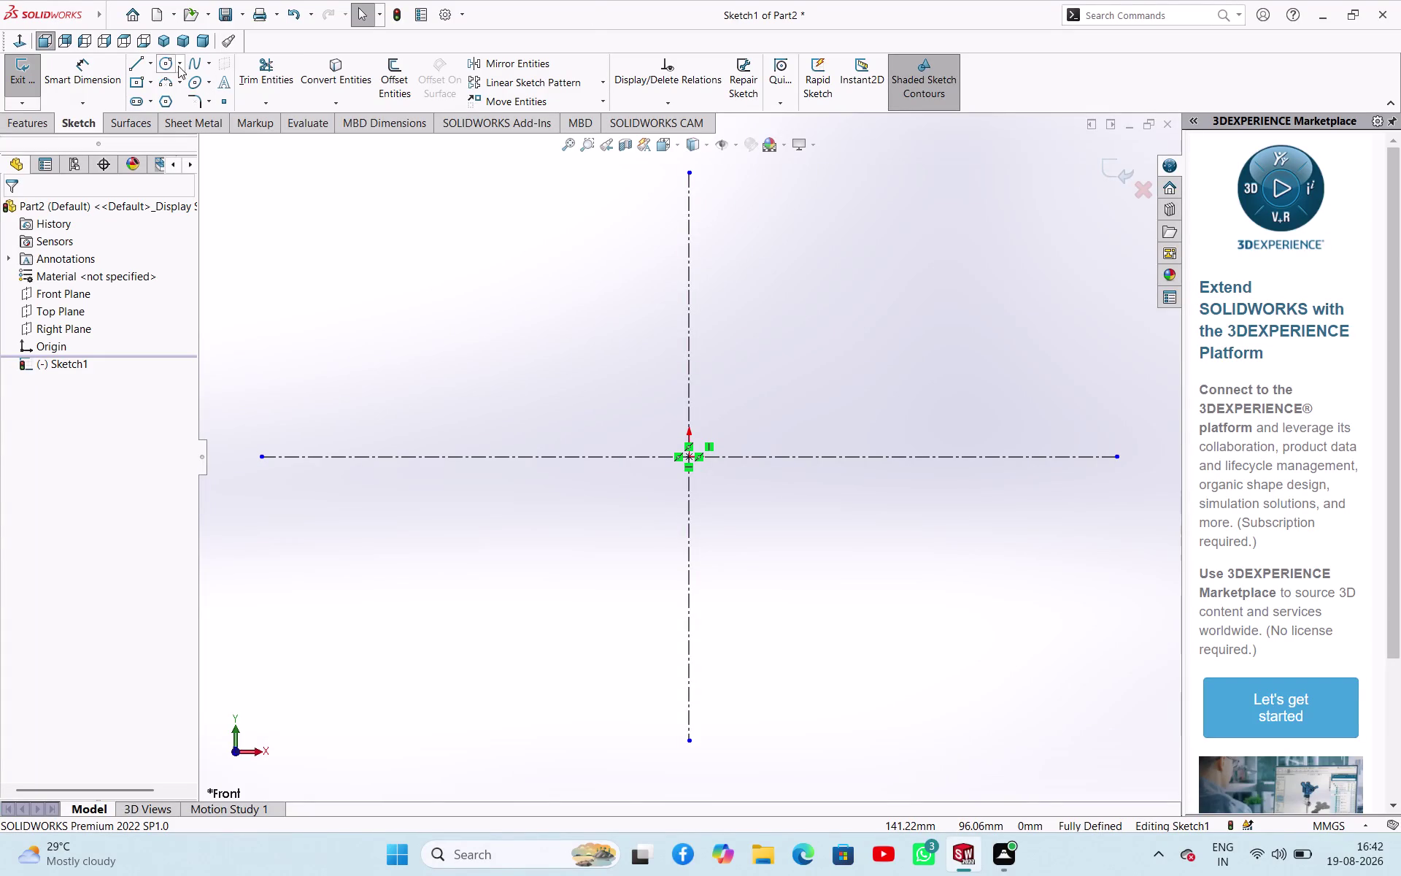
Draw two concentric circles centred on the origin of the Front Plane.
click(157, 65)
click(686, 459)
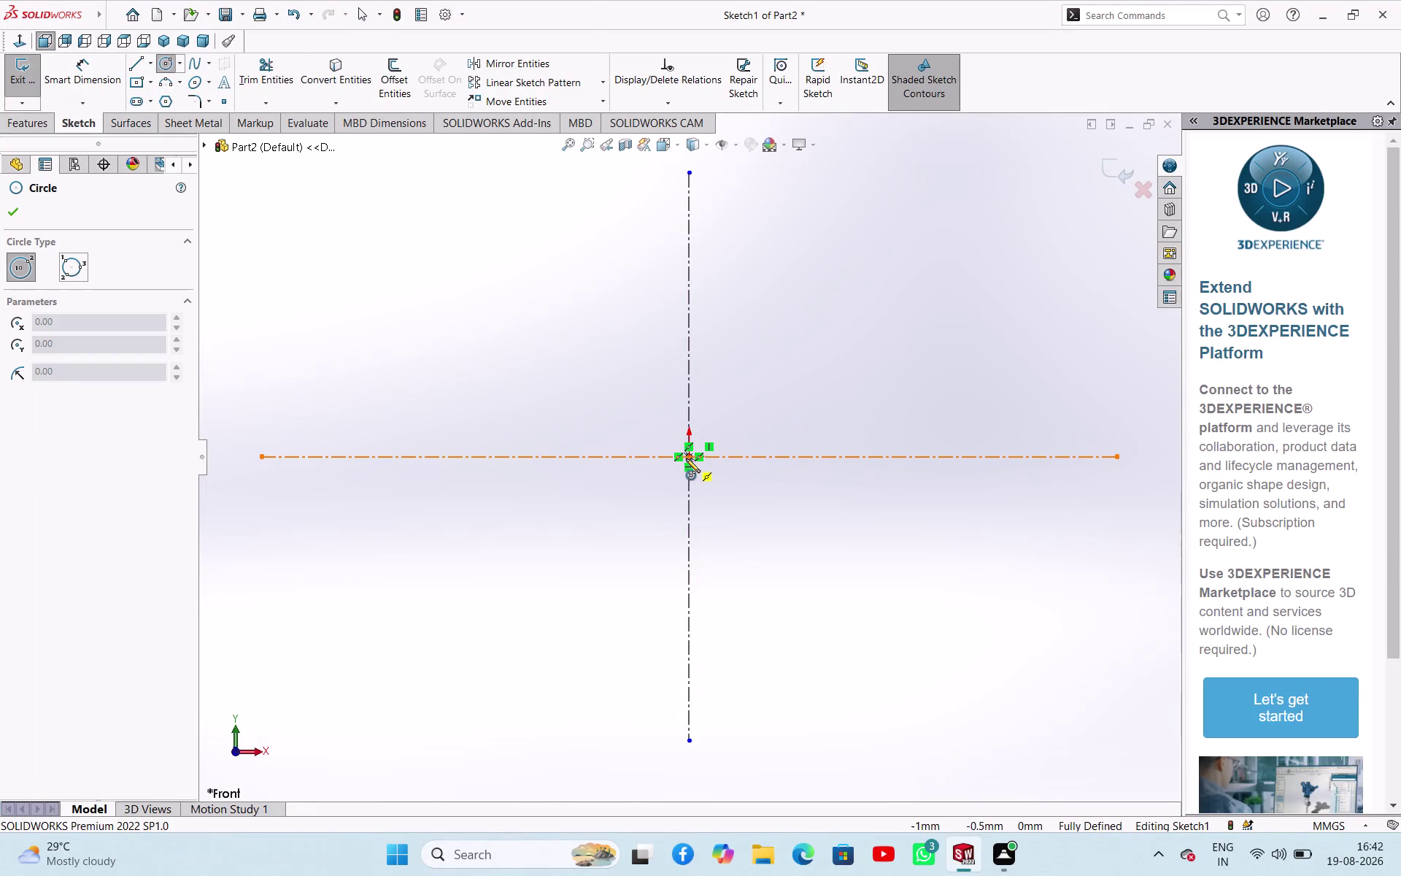
click(722, 534)
drag(690, 456, 697, 465)
click(777, 530)
right_click(946, 287)
click(964, 307)
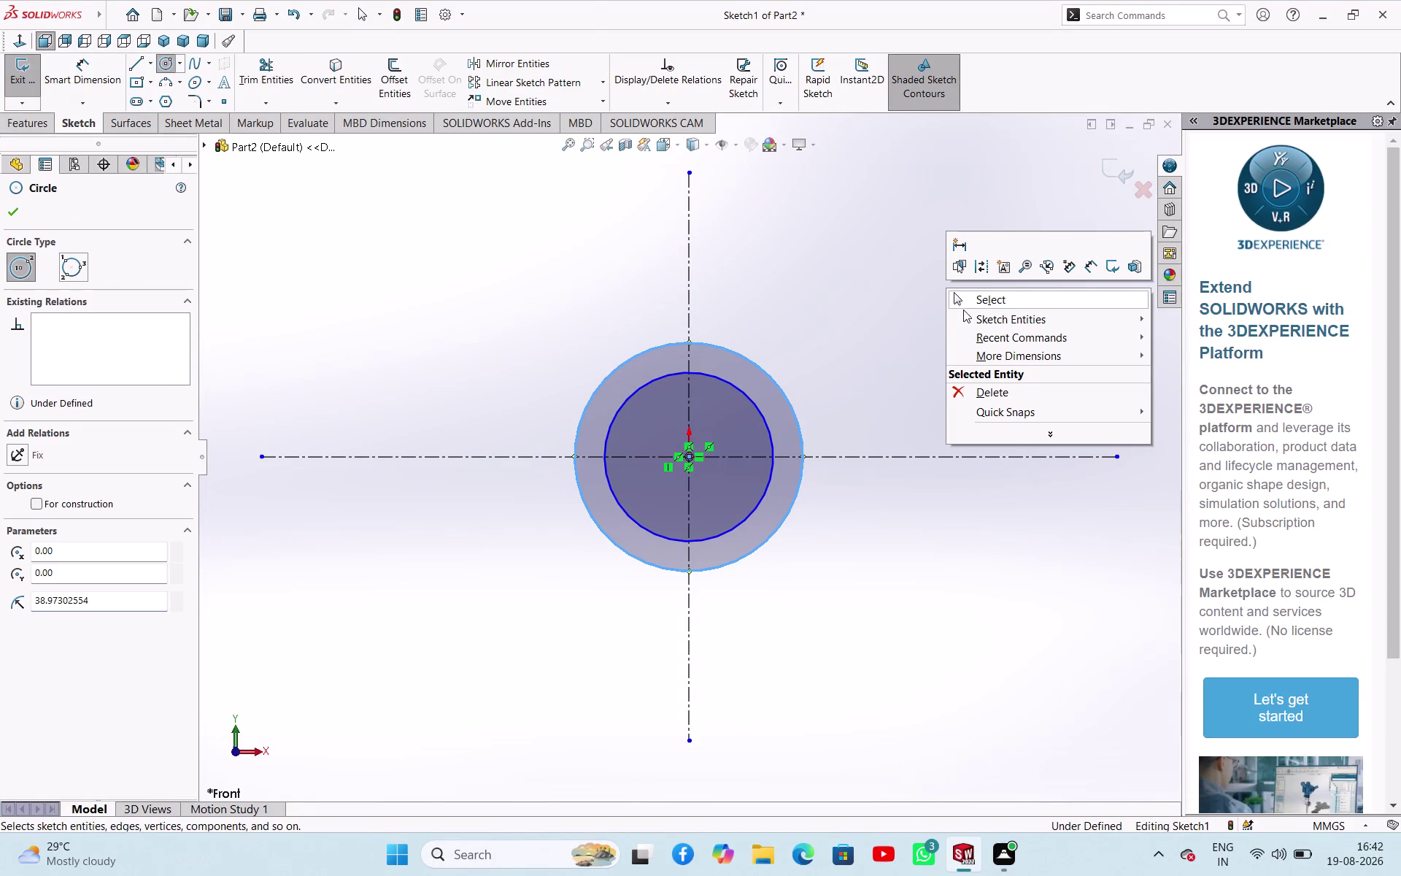
click(963, 299)
right_drag(557, 262, 563, 199)
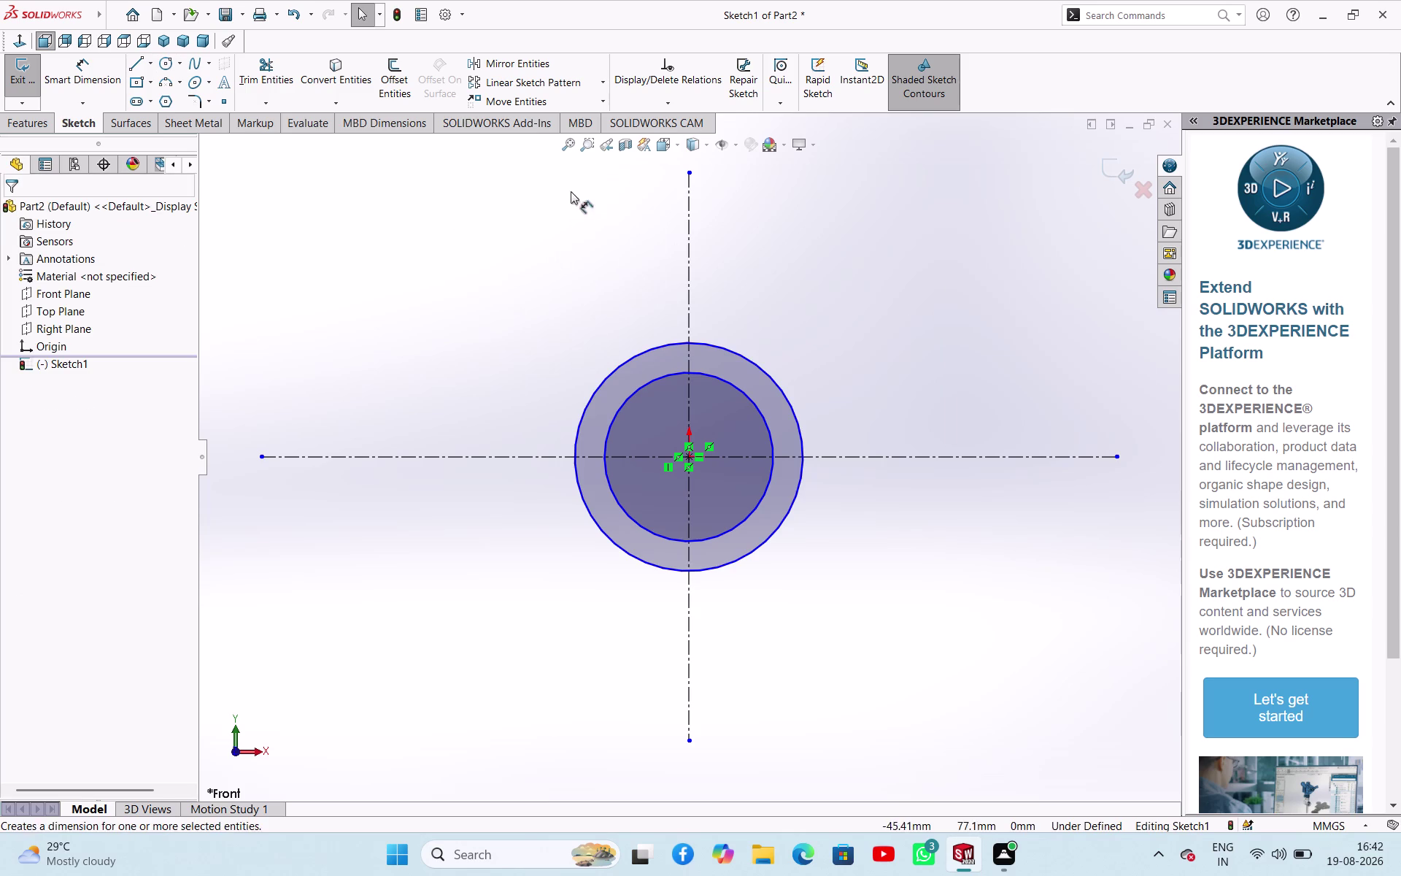
right_drag(563, 199, 581, 176)
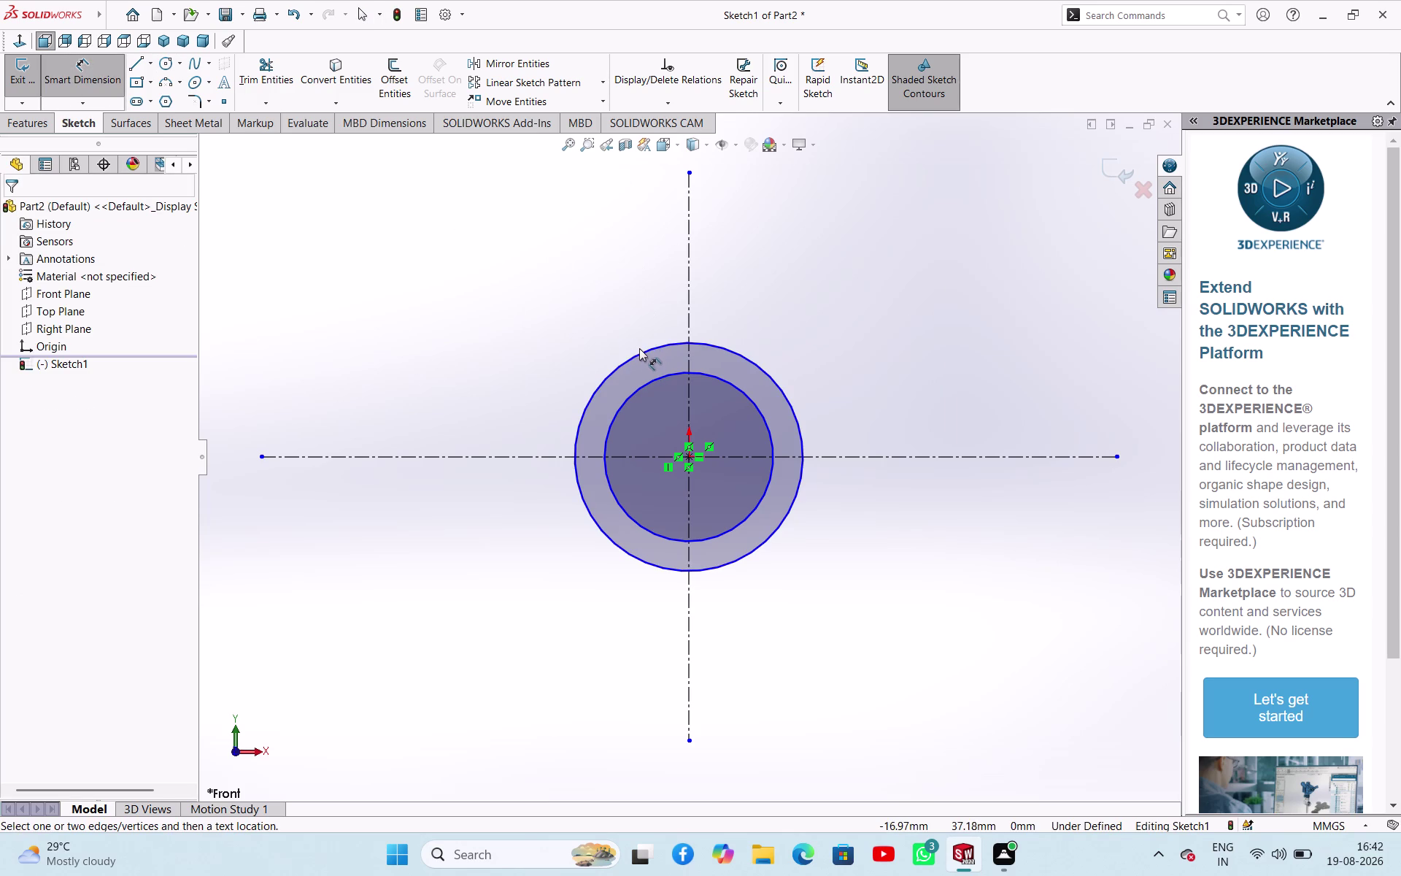
Dimension the circles to 120 mm and 100 mm diameters and close Sketch1.
click(641, 353)
click(564, 297)
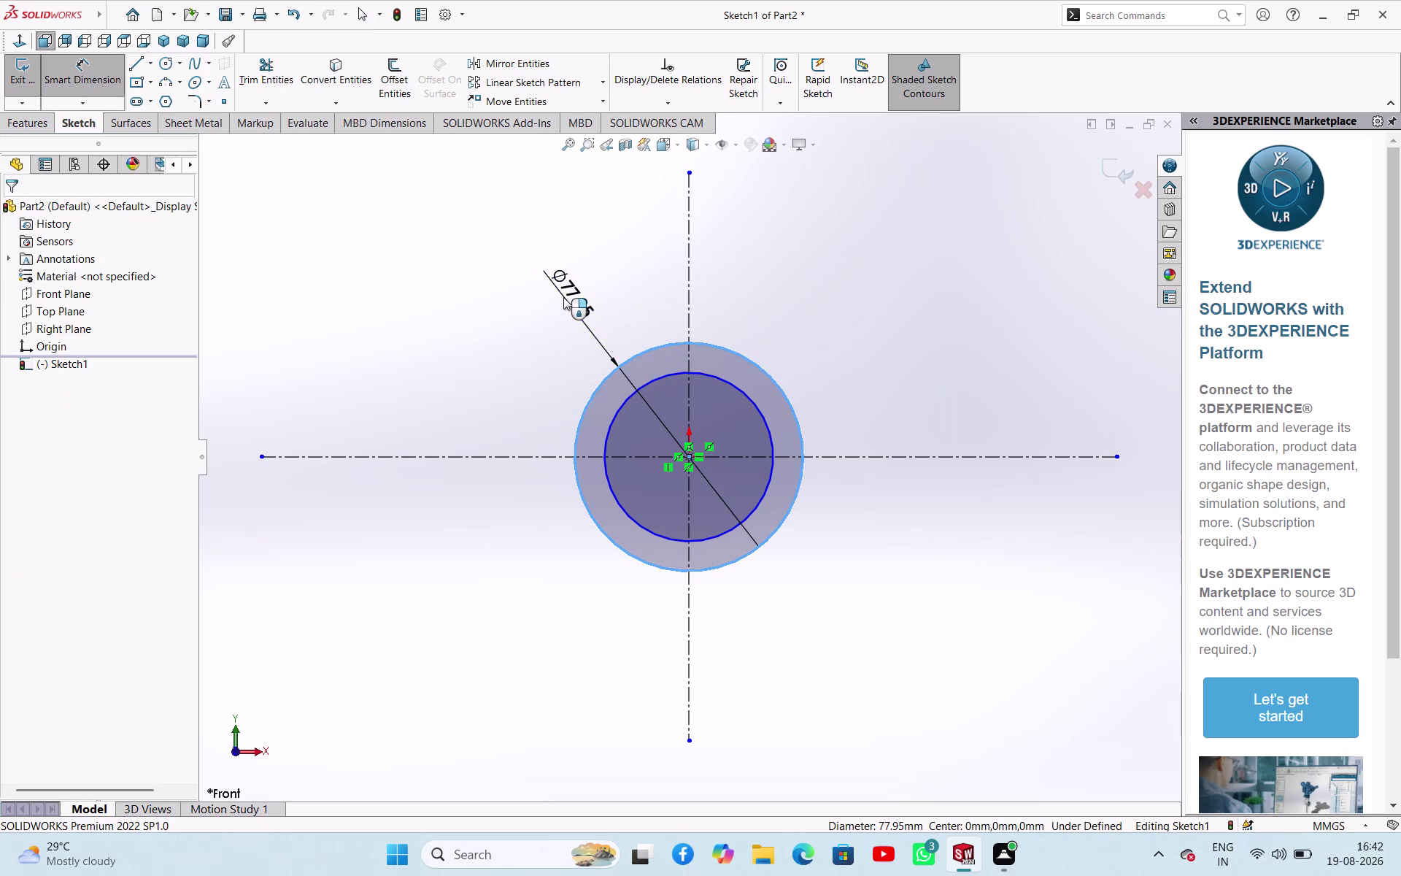
text(12)
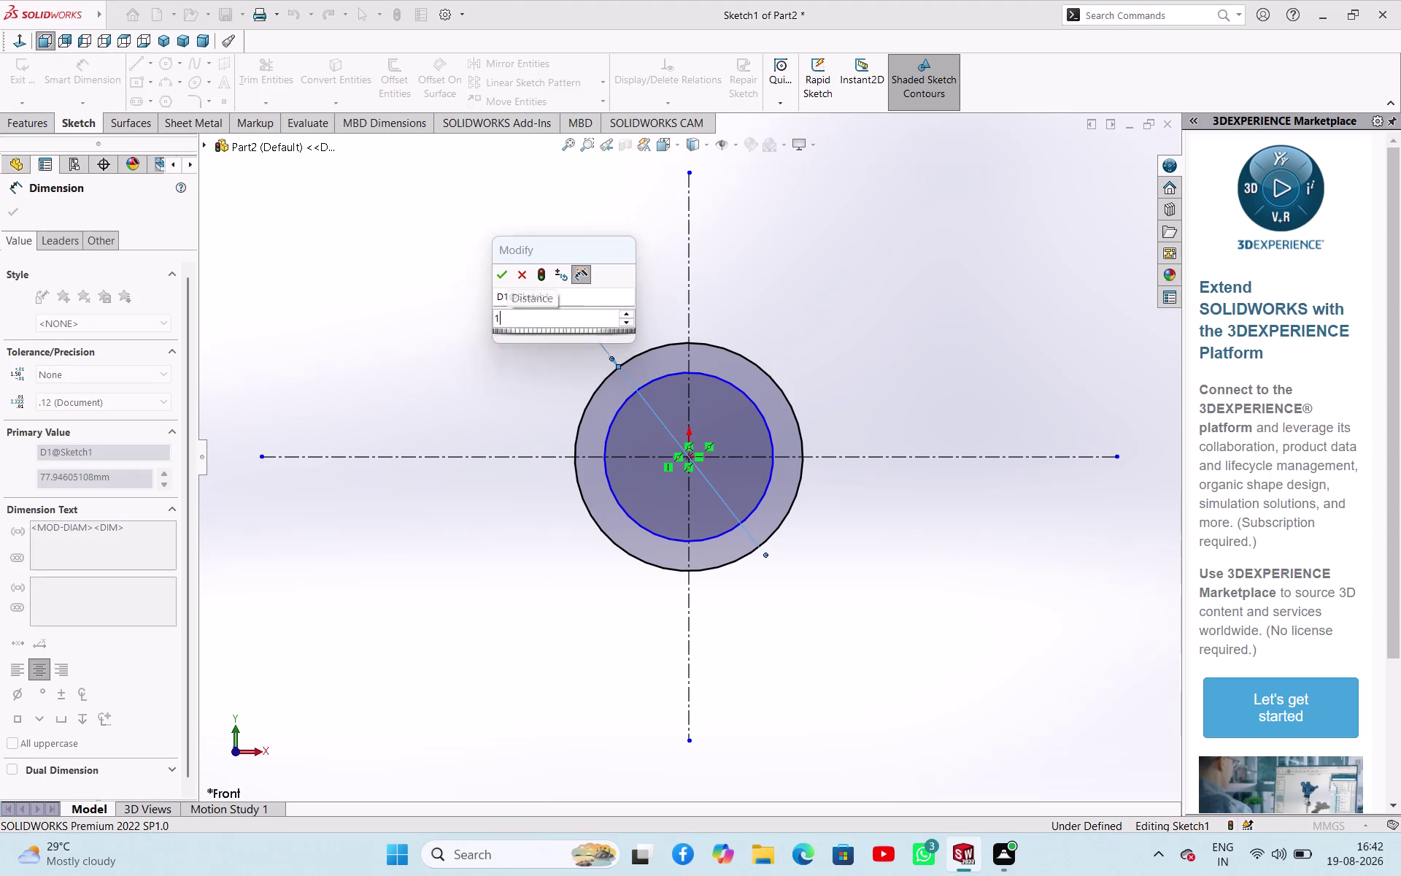
text(0)
key(Return)
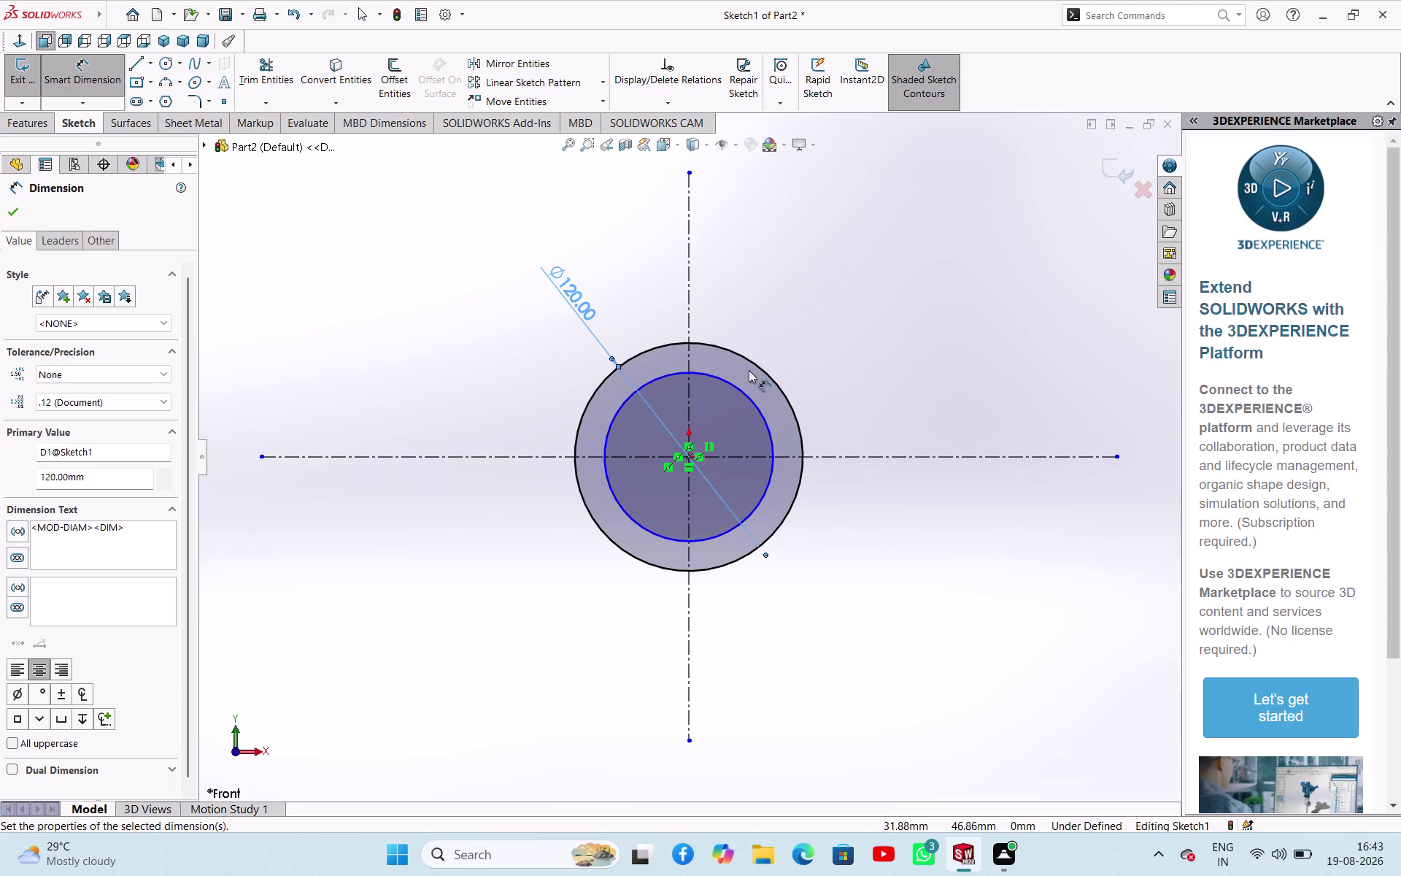
click(746, 393)
click(867, 357)
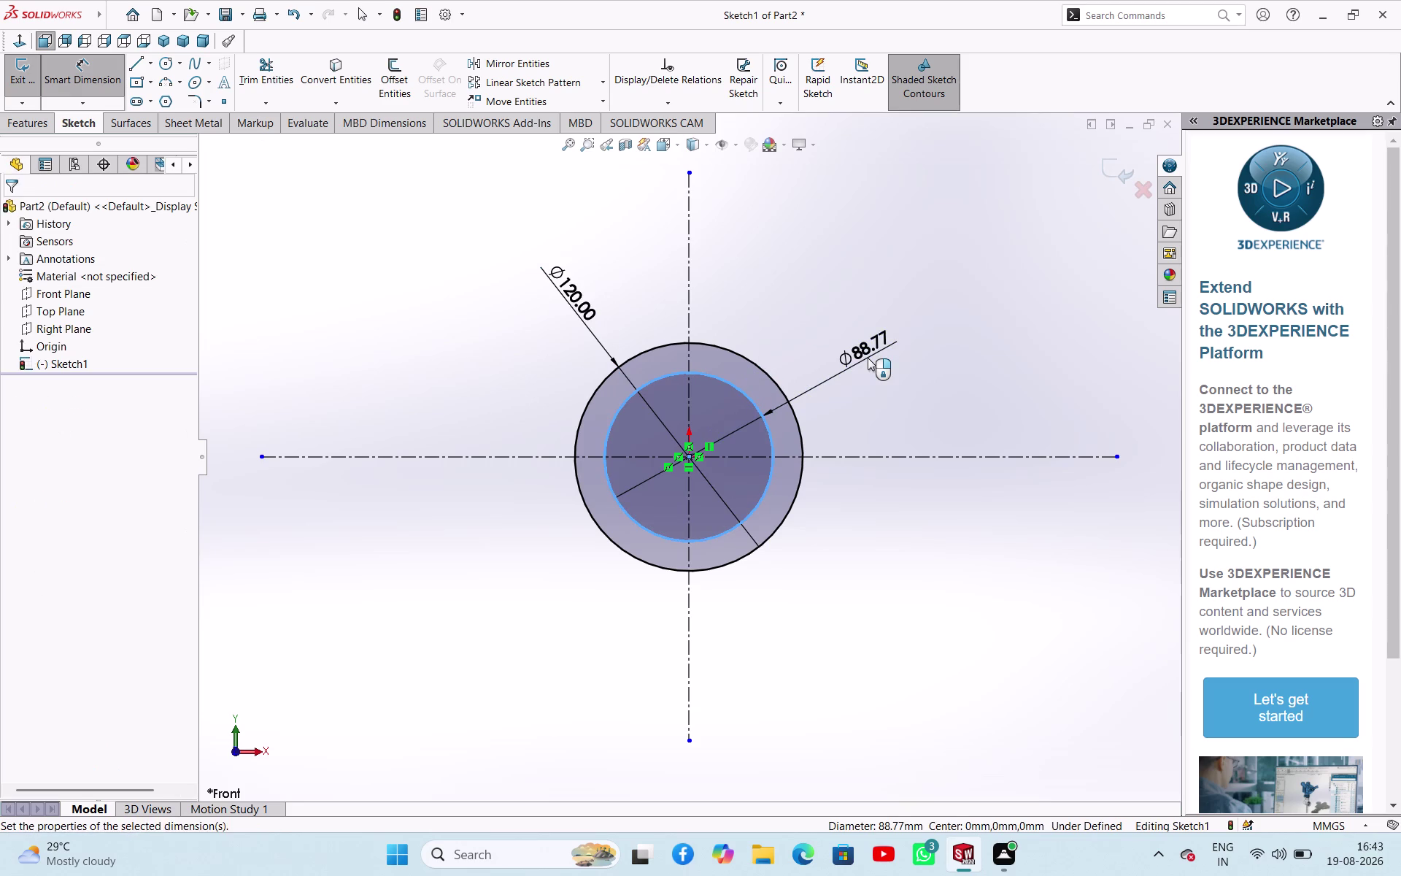
text(100)
key(Return)
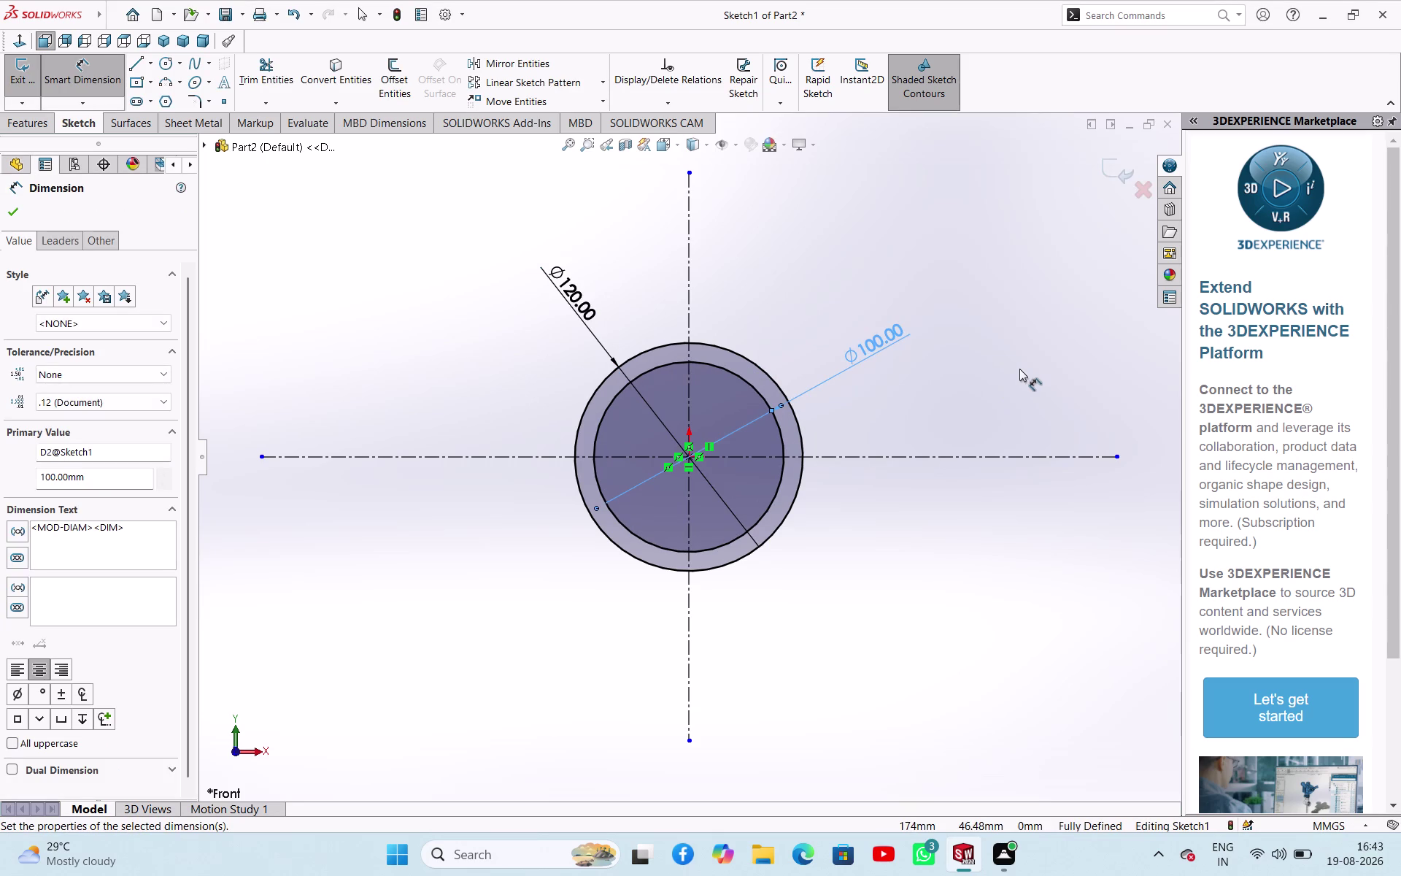
click(18, 199)
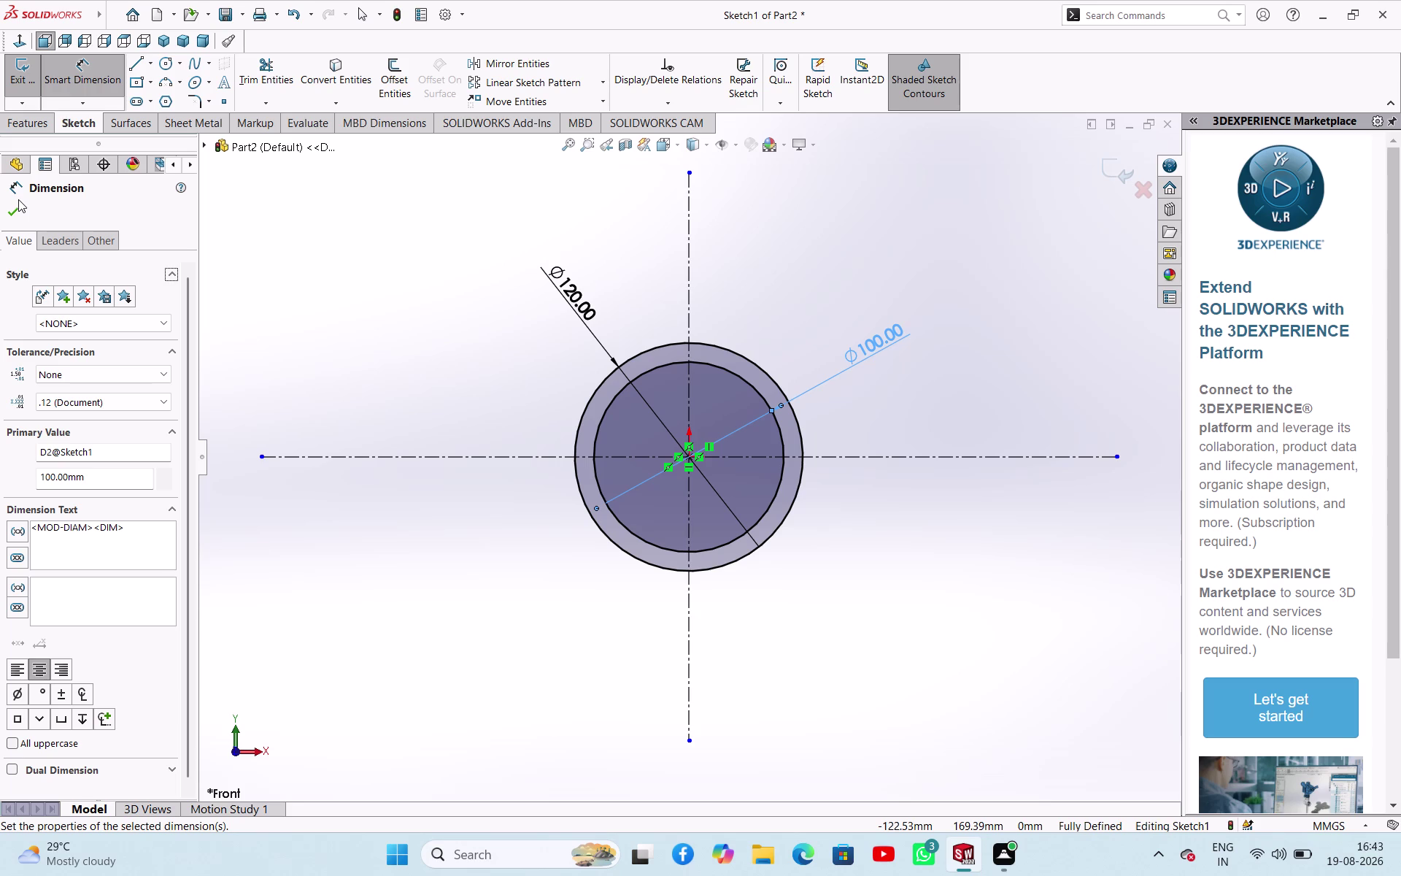
click(18, 202)
click(25, 77)
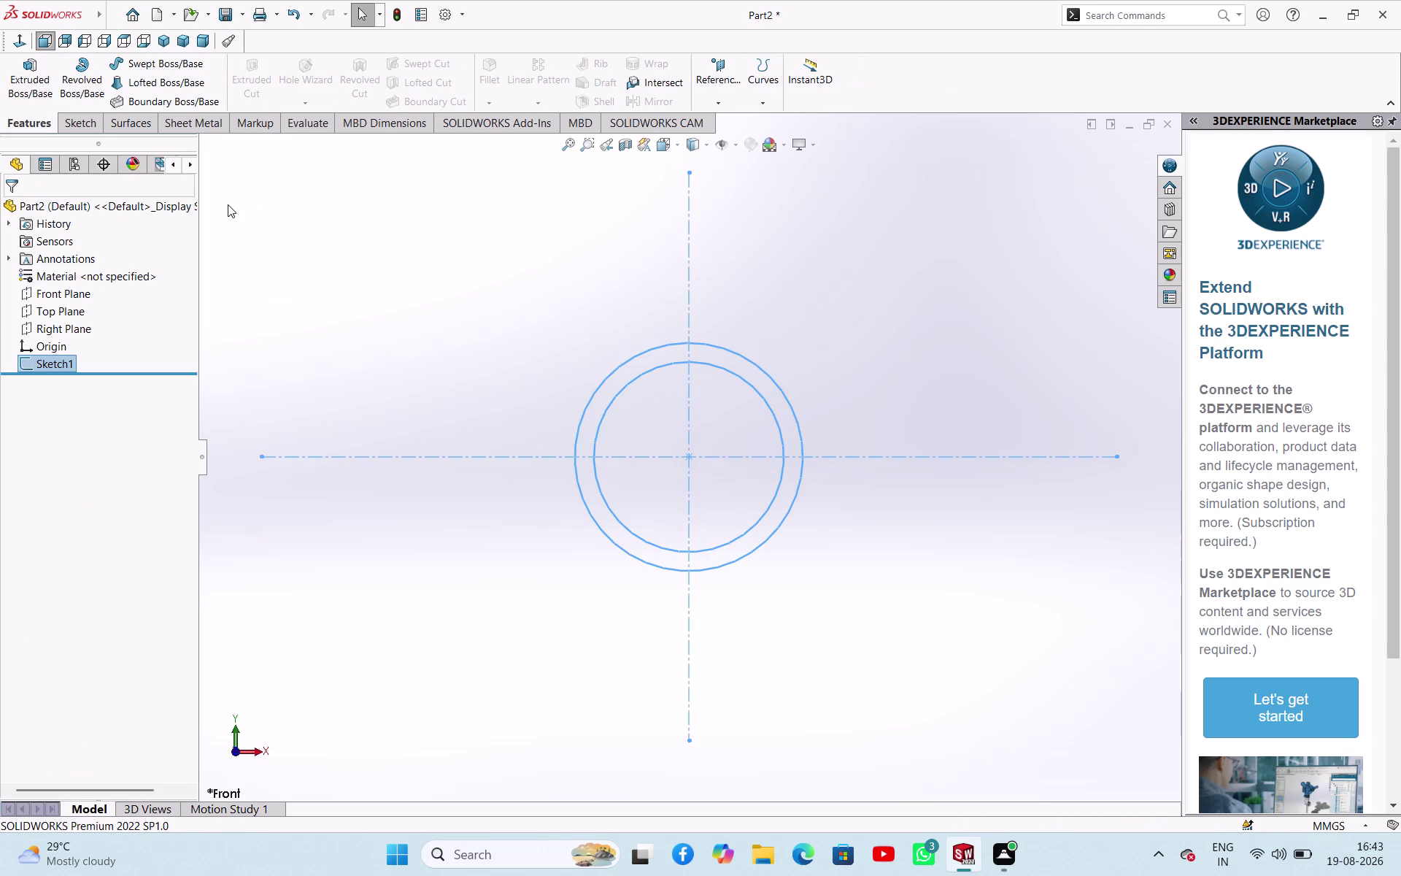
Extrude the two-circle sketch mid-plane to 30 mm, creating the Boss-Extrude1 ring.
click(50, 86)
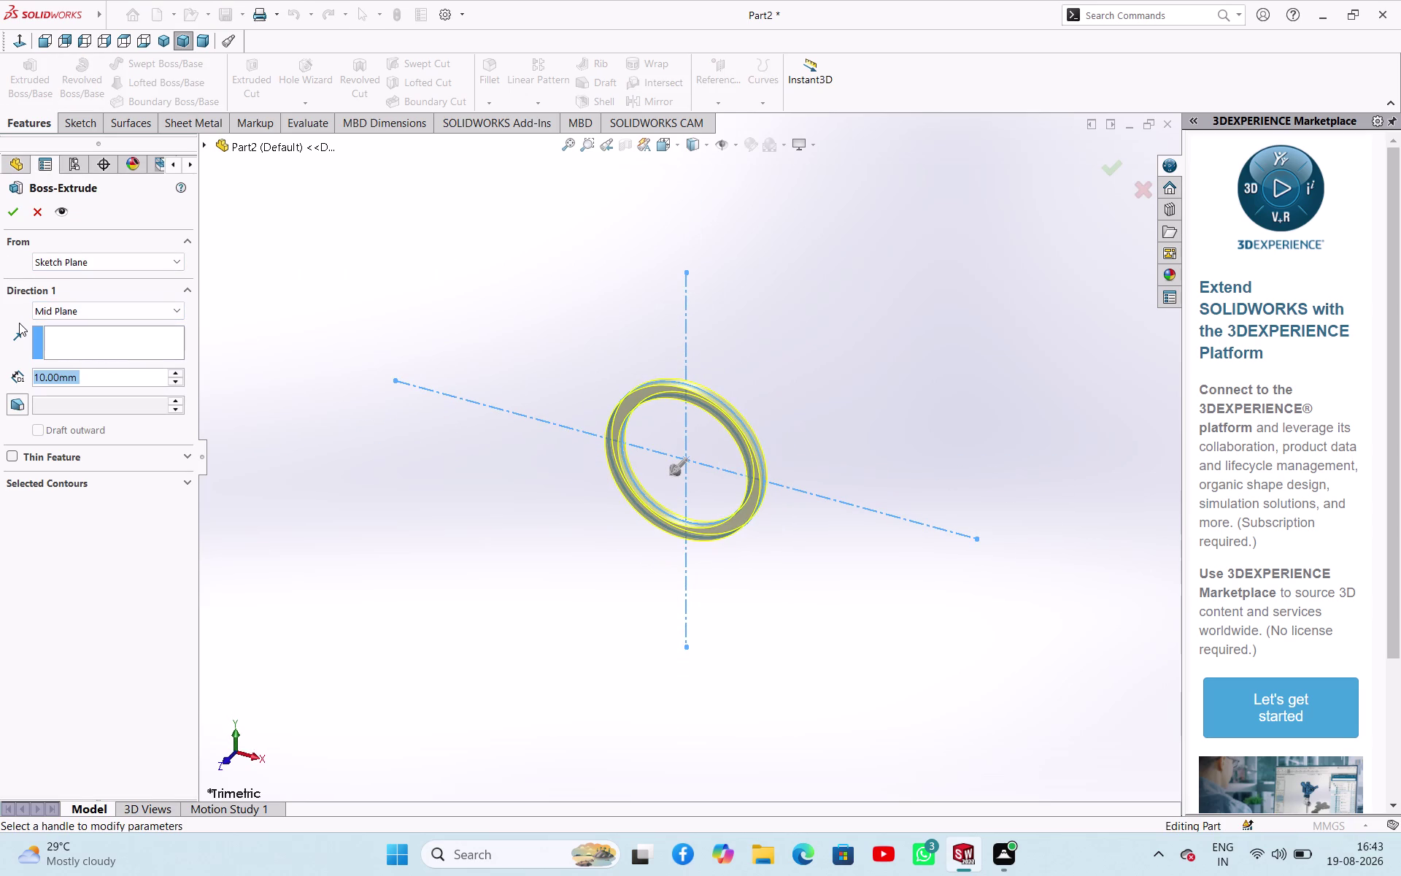
text(30)
key(Return)
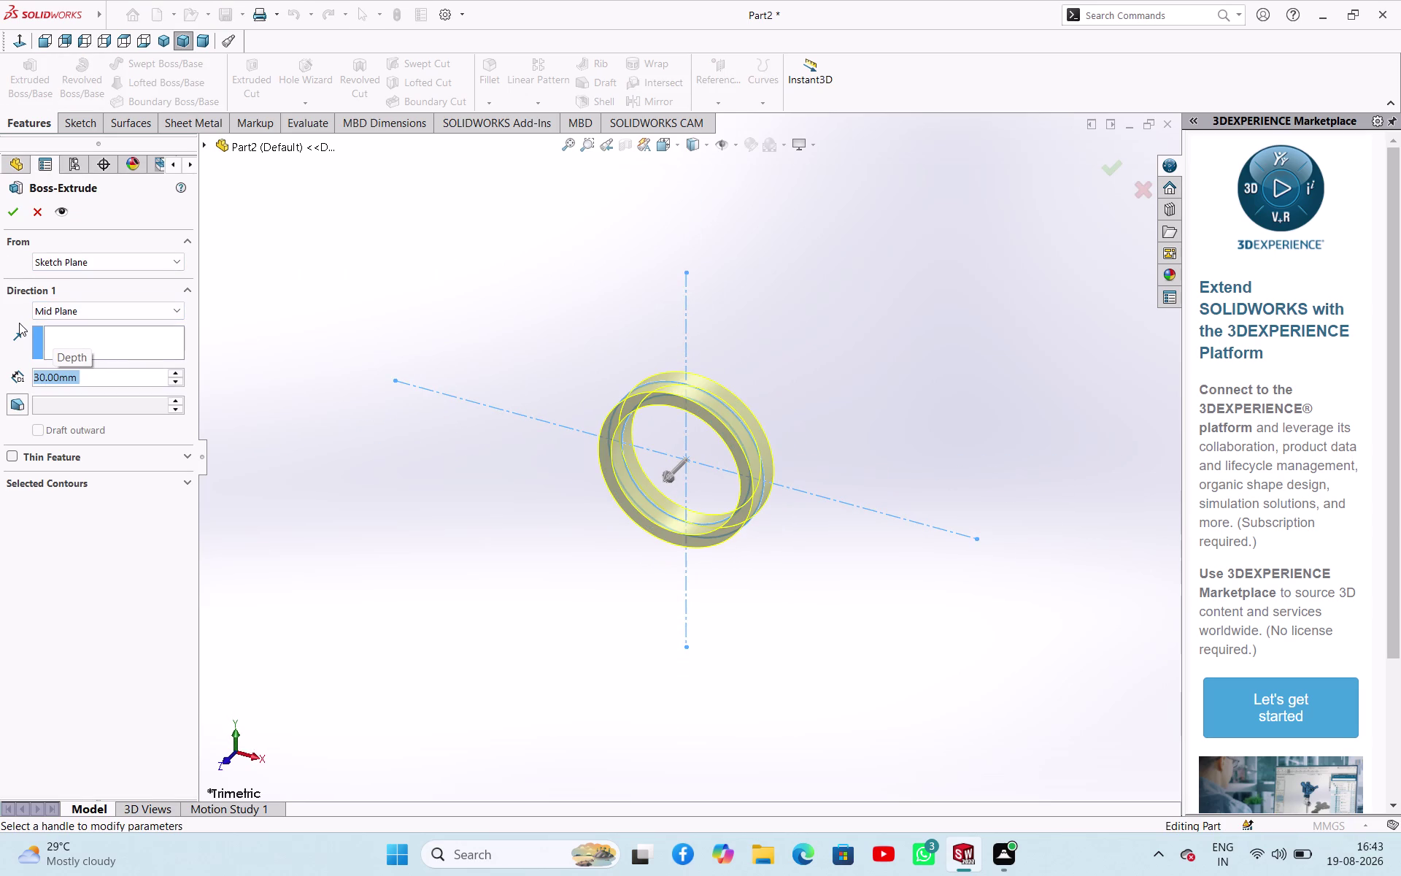
click(19, 220)
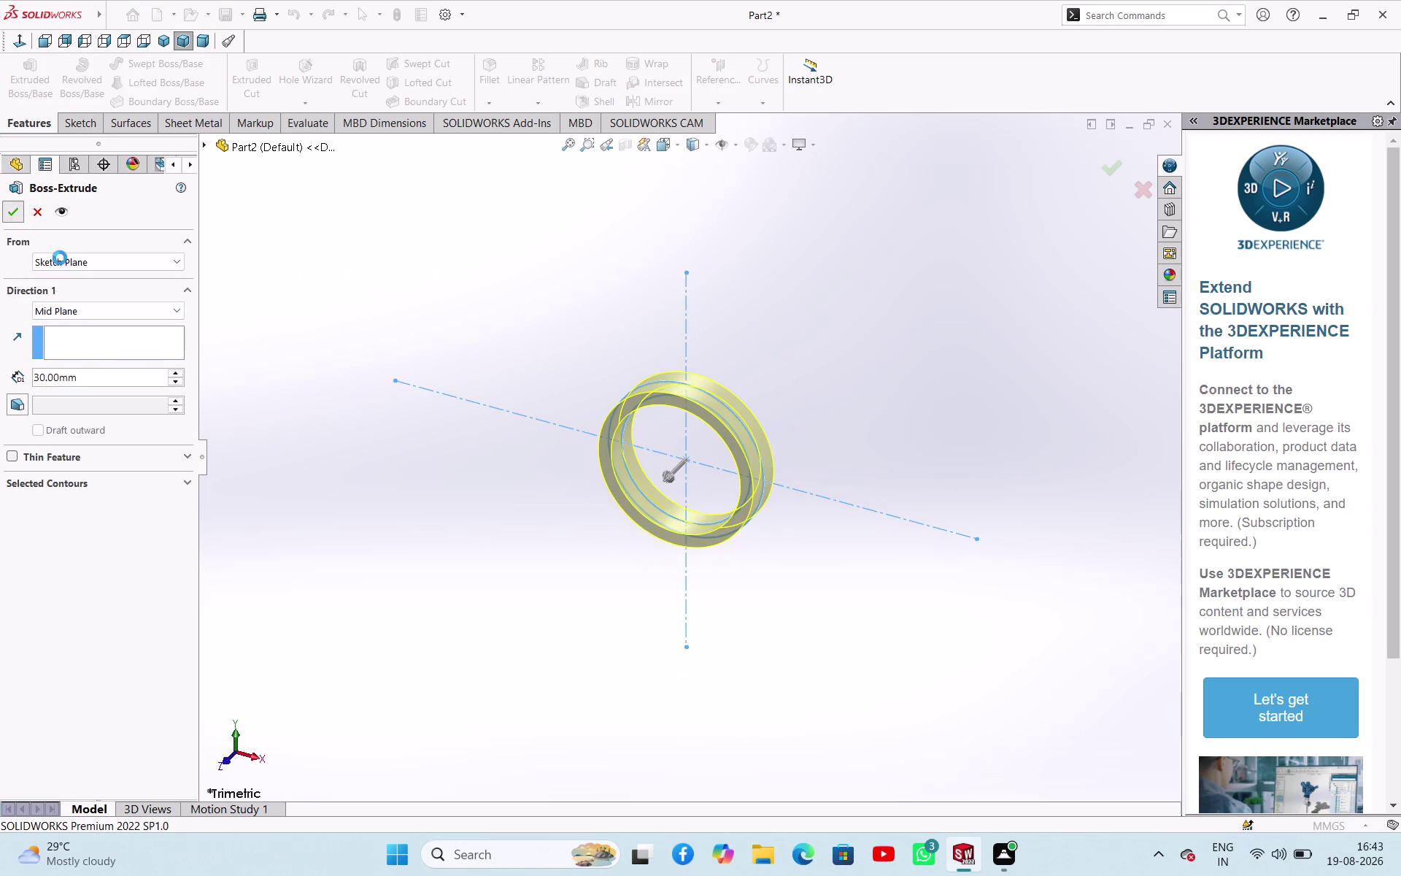
click(367, 490)
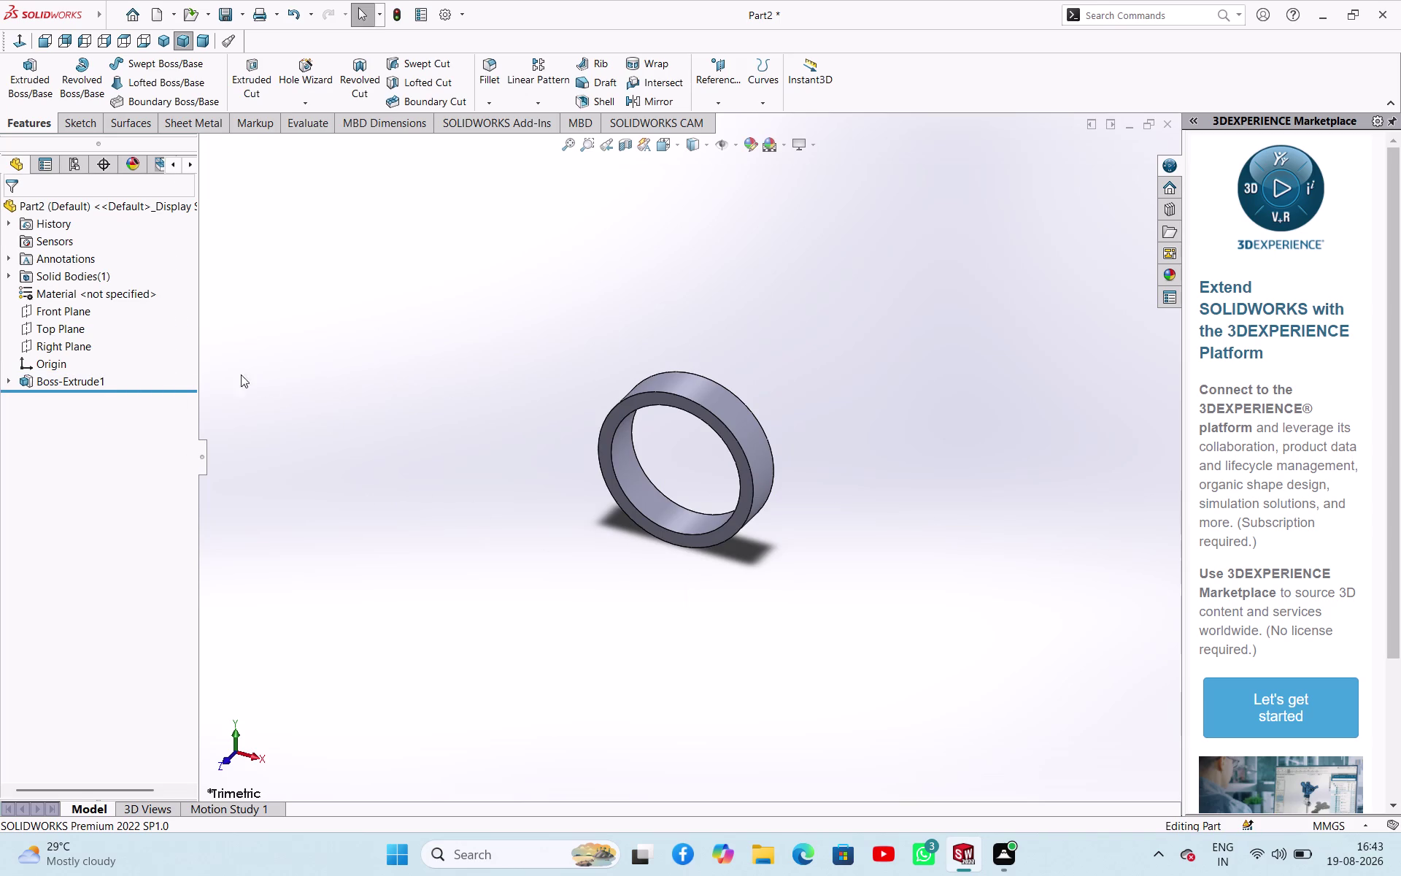
middle_drag(338, 506, 388, 308)
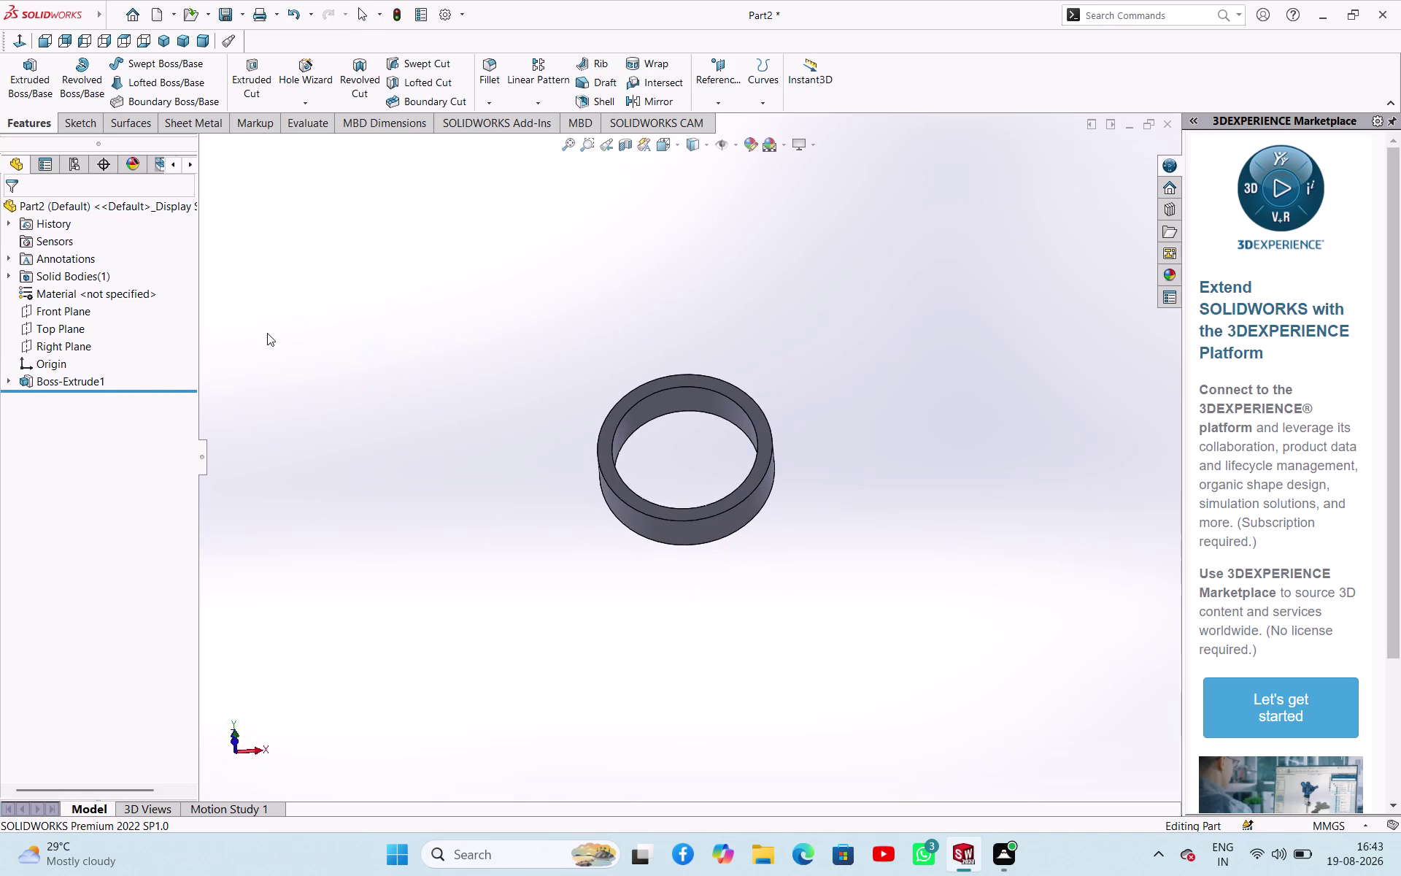
click(65, 331)
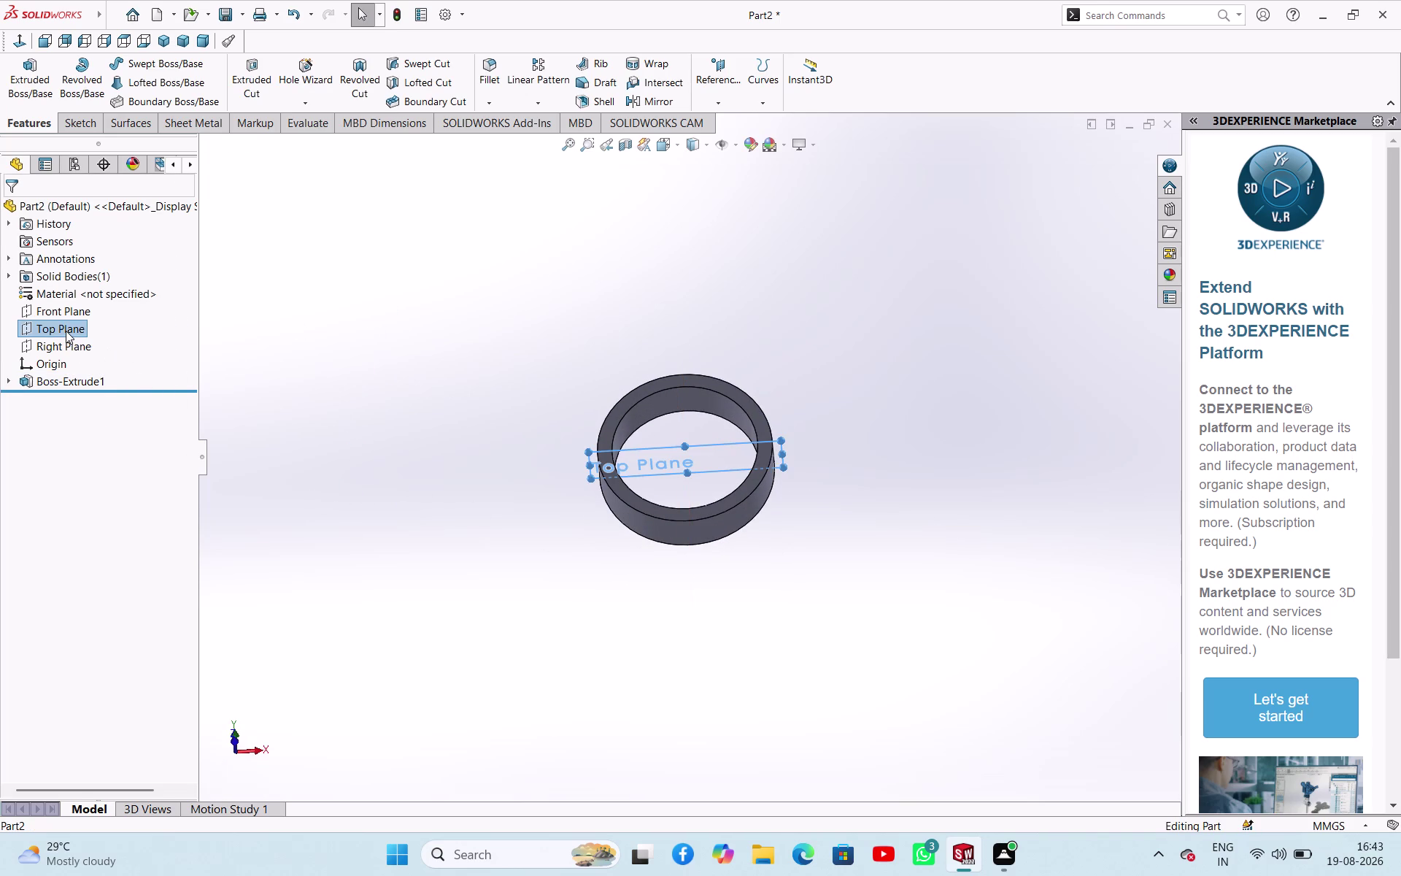
Start a new sketch on the Top Plane.
click(75, 315)
scroll(up, 3)
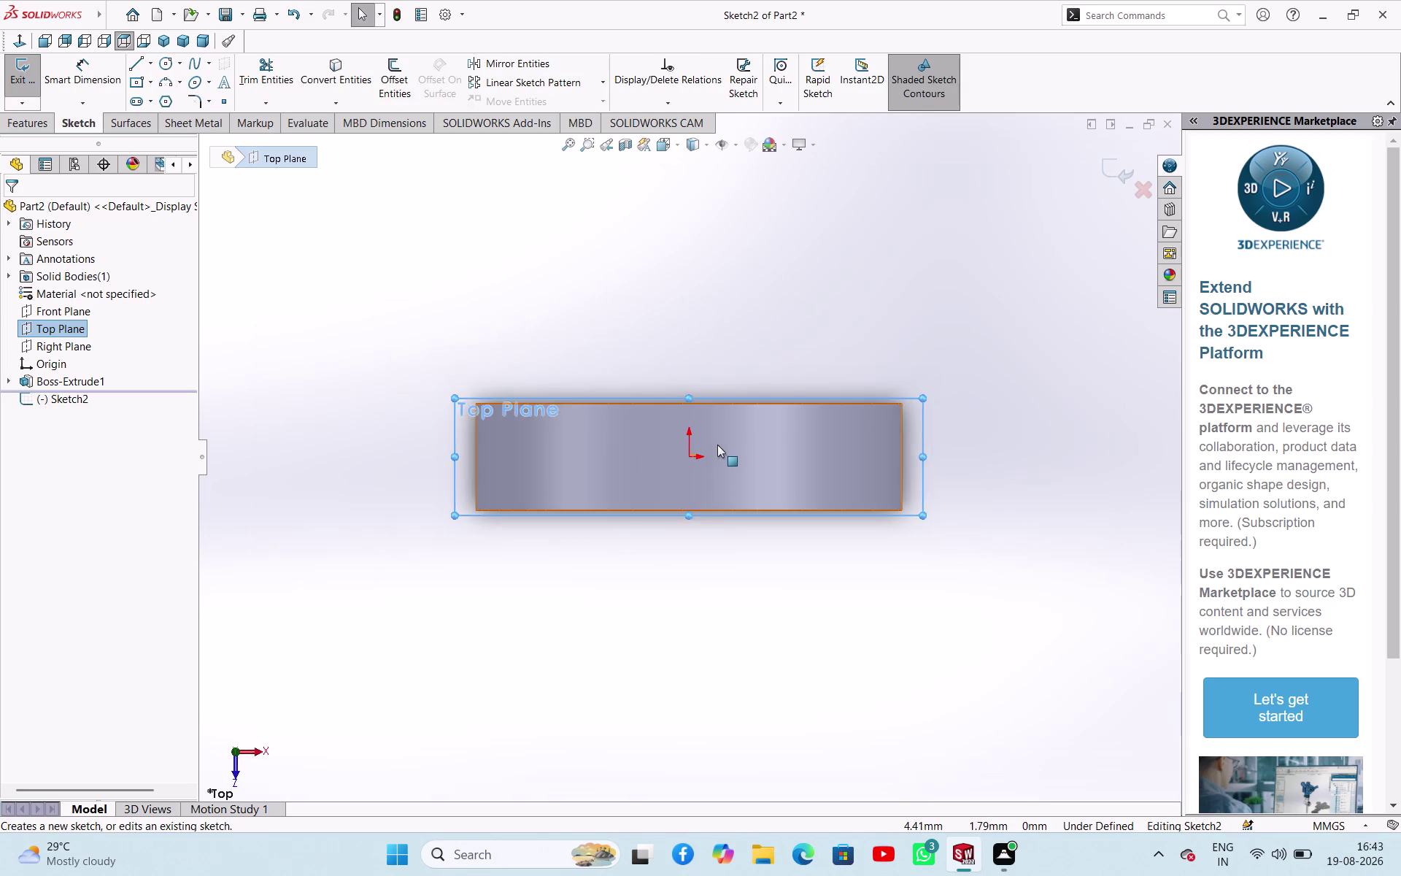
scroll(up, 3)
scroll(down, 3)
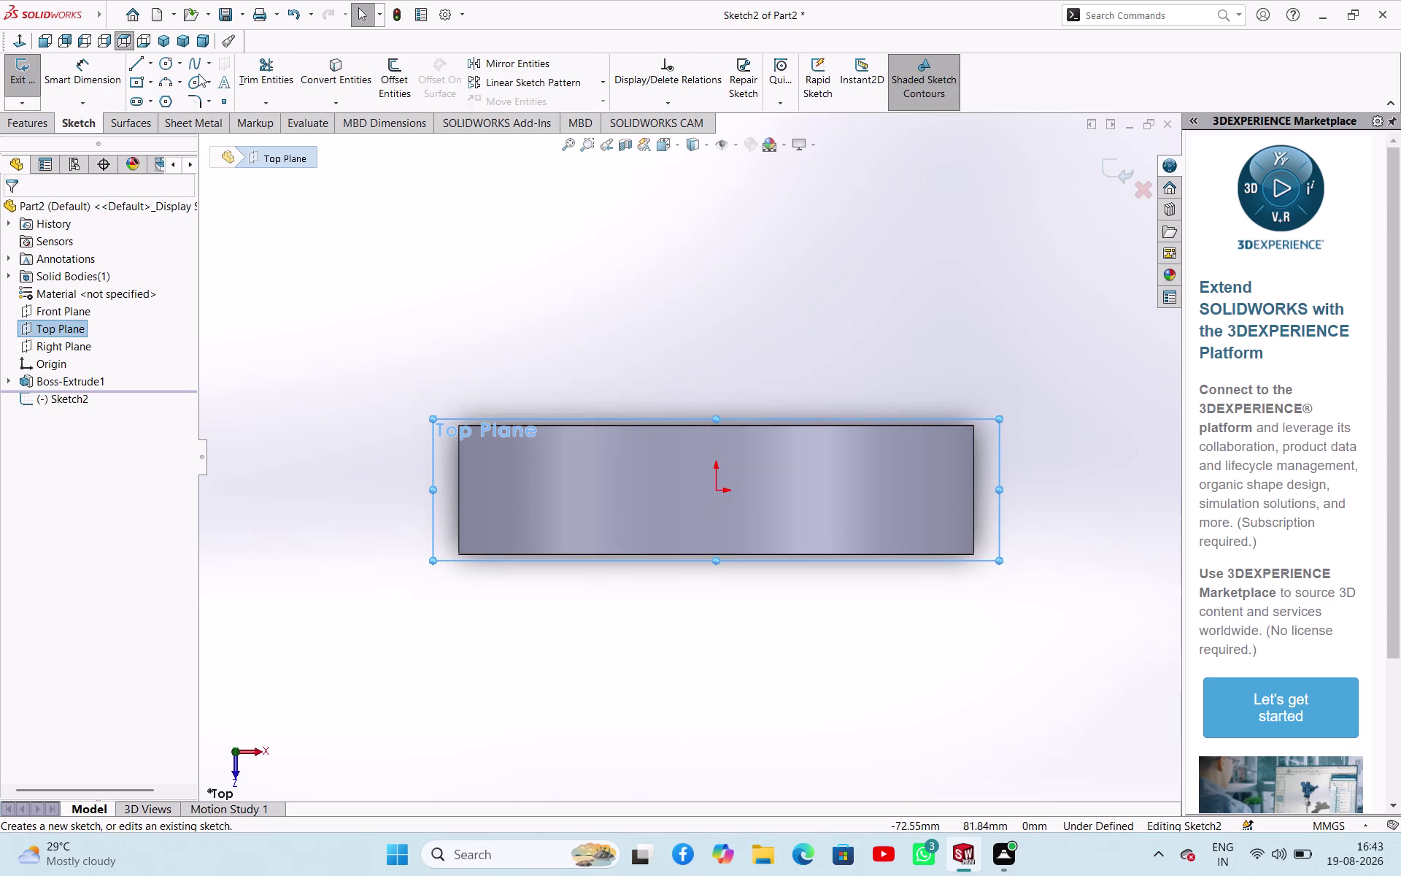
Draw a vertical construction centerline through the origin, ending below the ring.
click(147, 70)
click(140, 96)
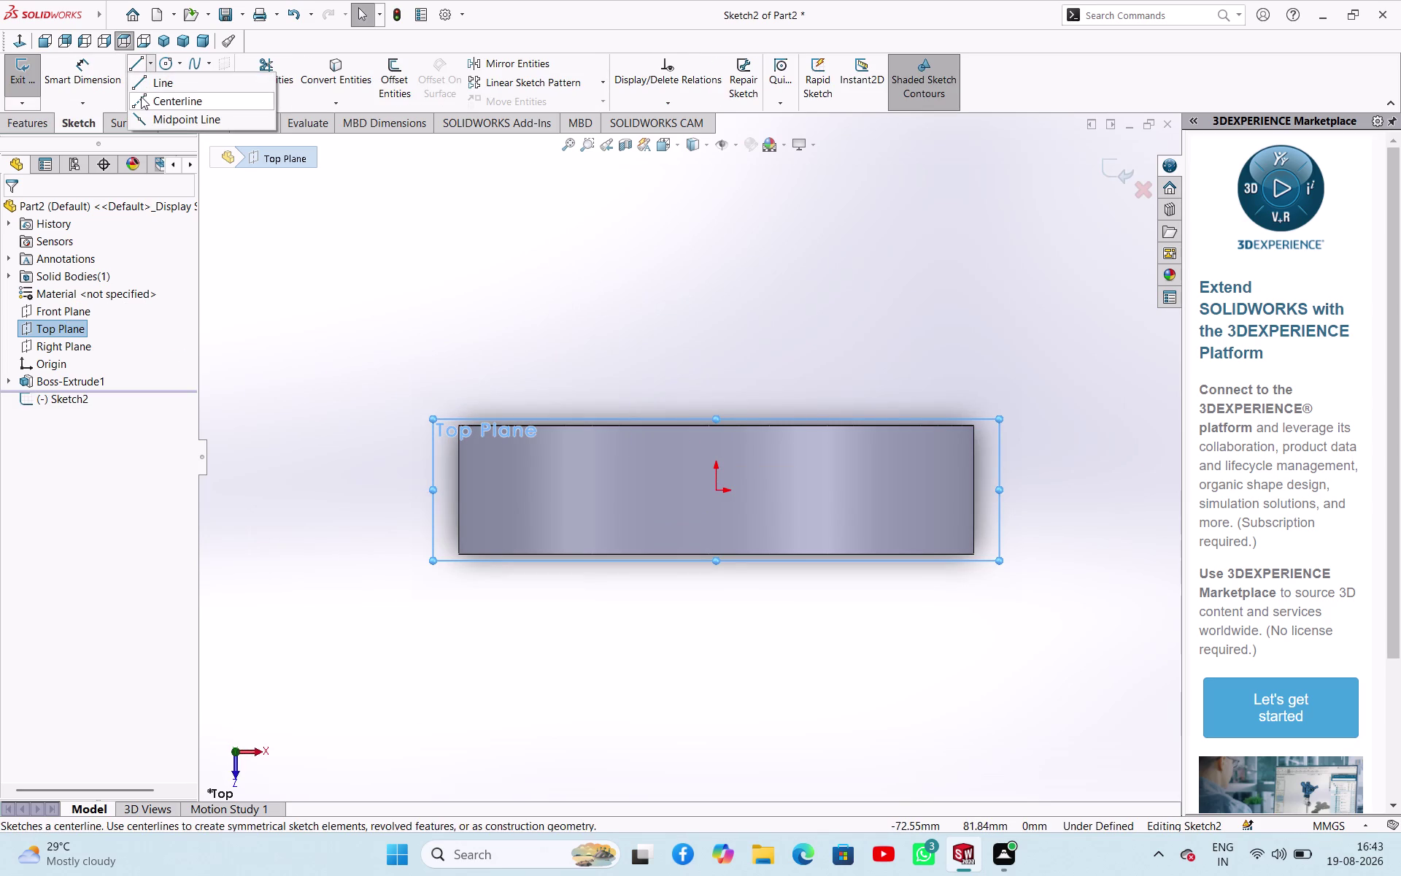
click(31, 451)
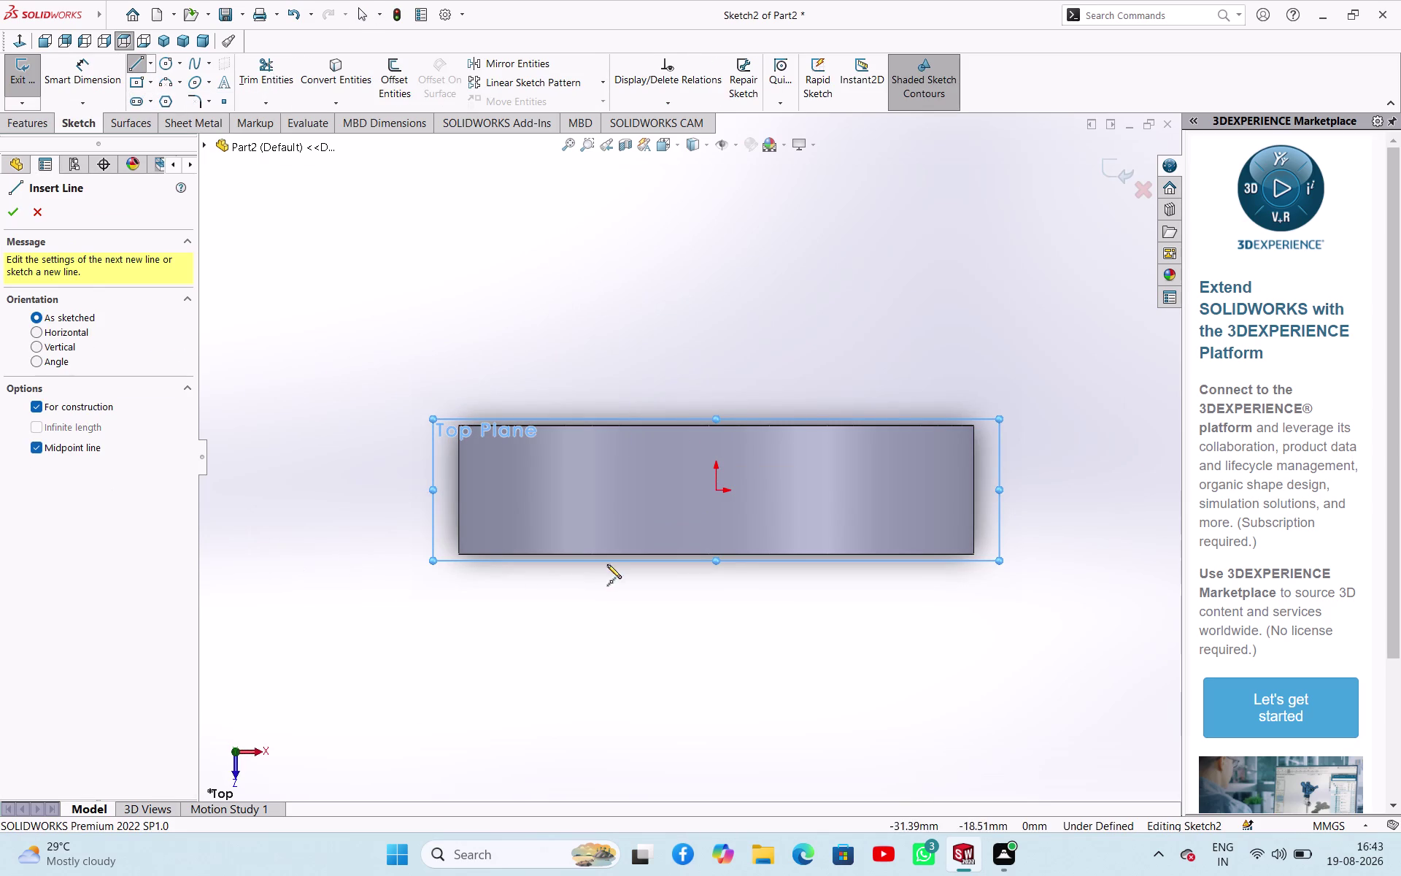
click(716, 492)
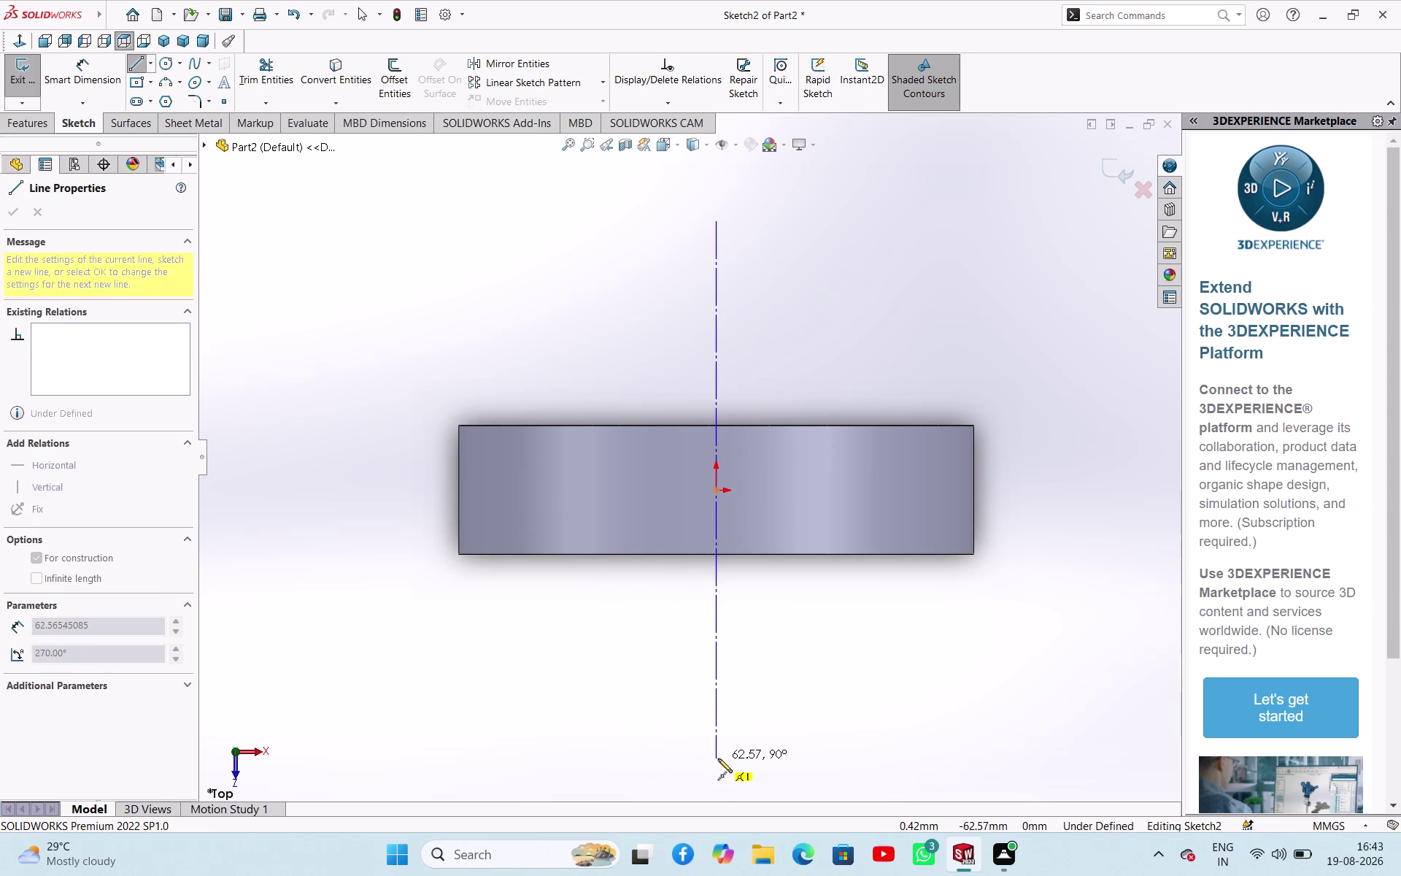
click(718, 759)
right_click(761, 712)
click(780, 696)
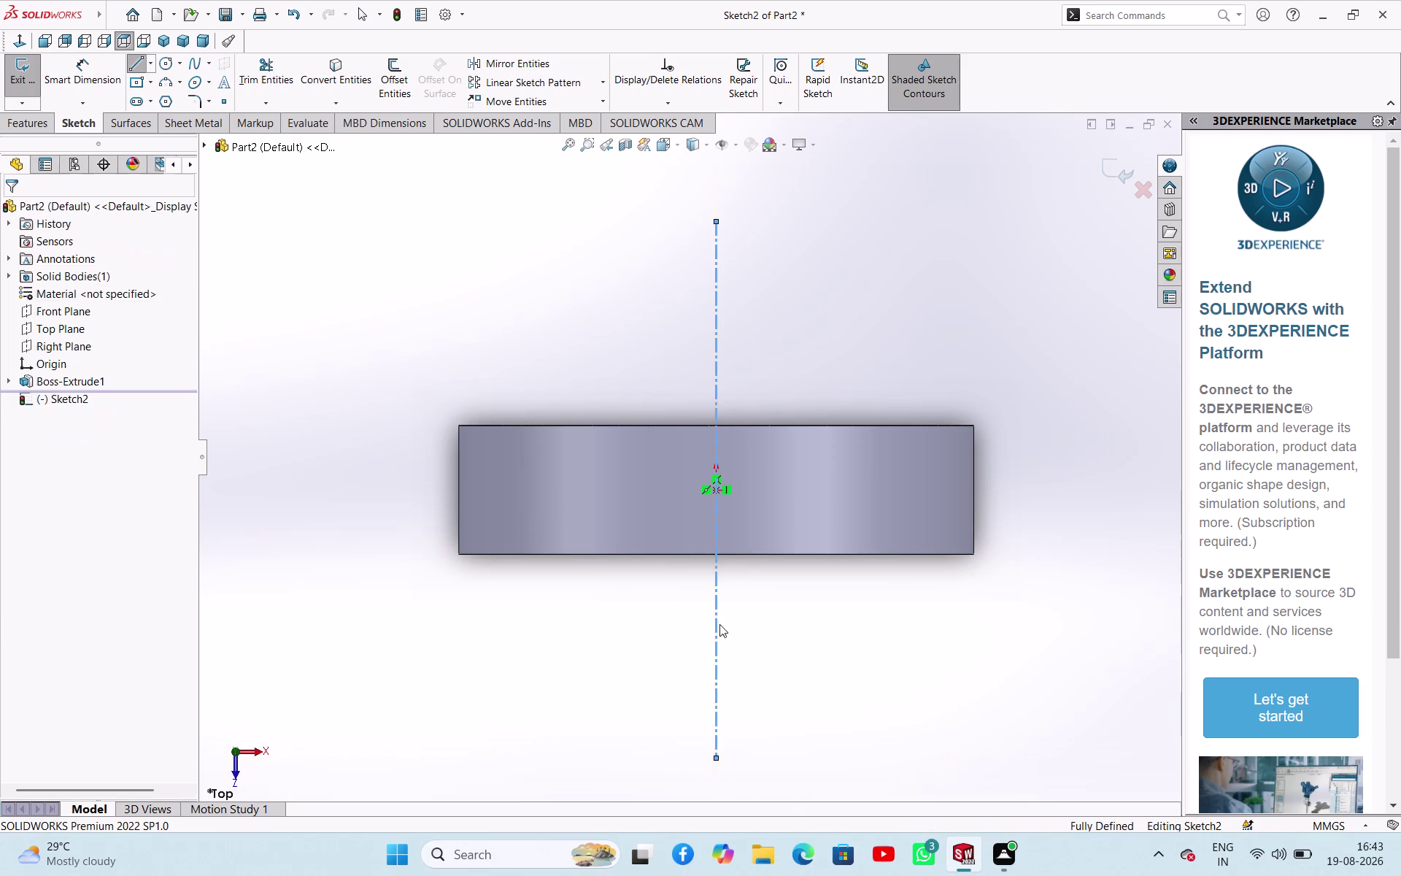
scroll(up, 3)
scroll(down, 3)
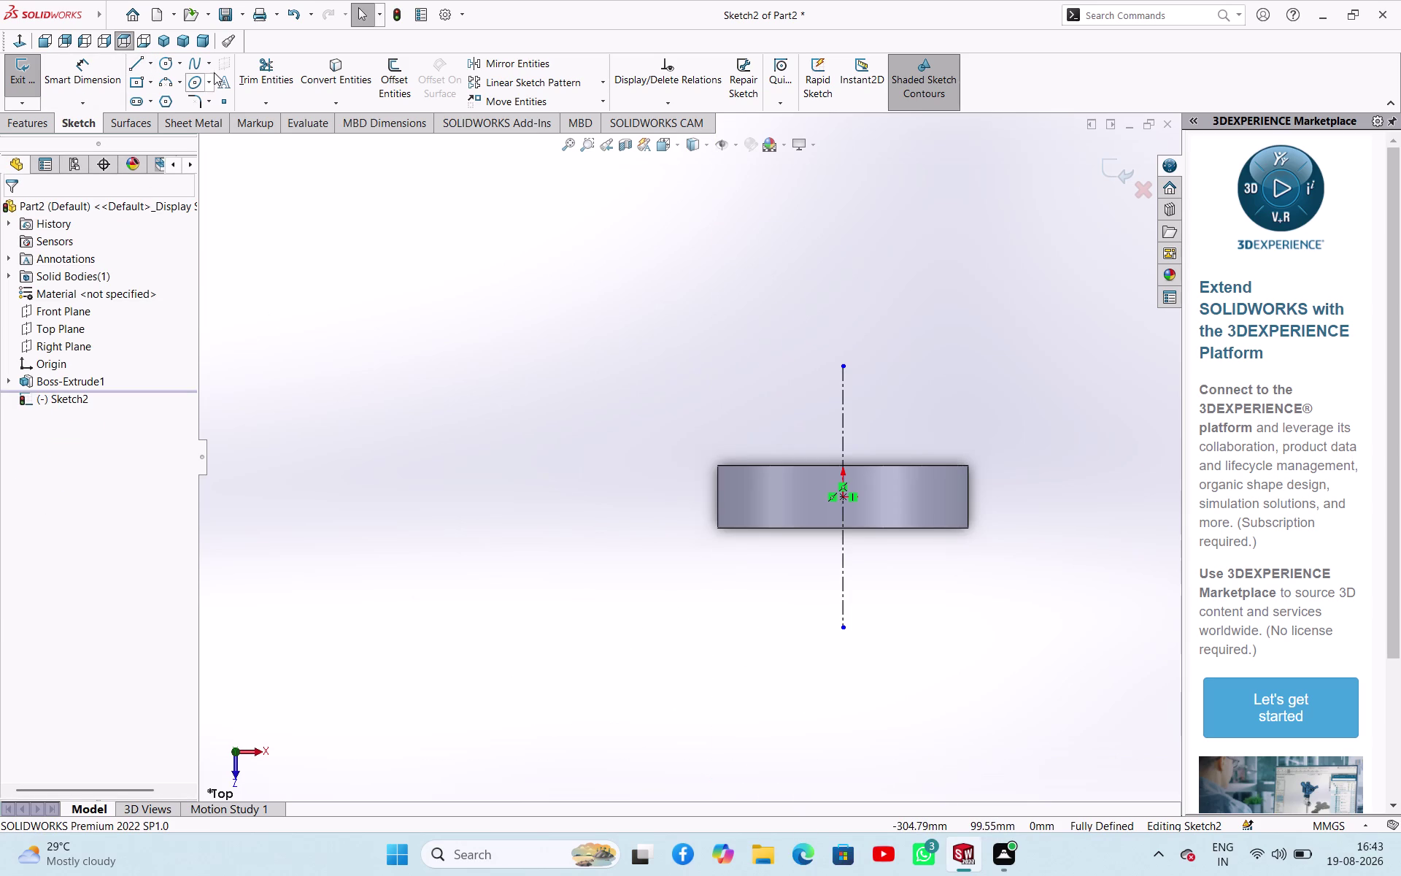
Draw two concentric circles to the left of the ring.
click(164, 66)
click(408, 494)
click(438, 516)
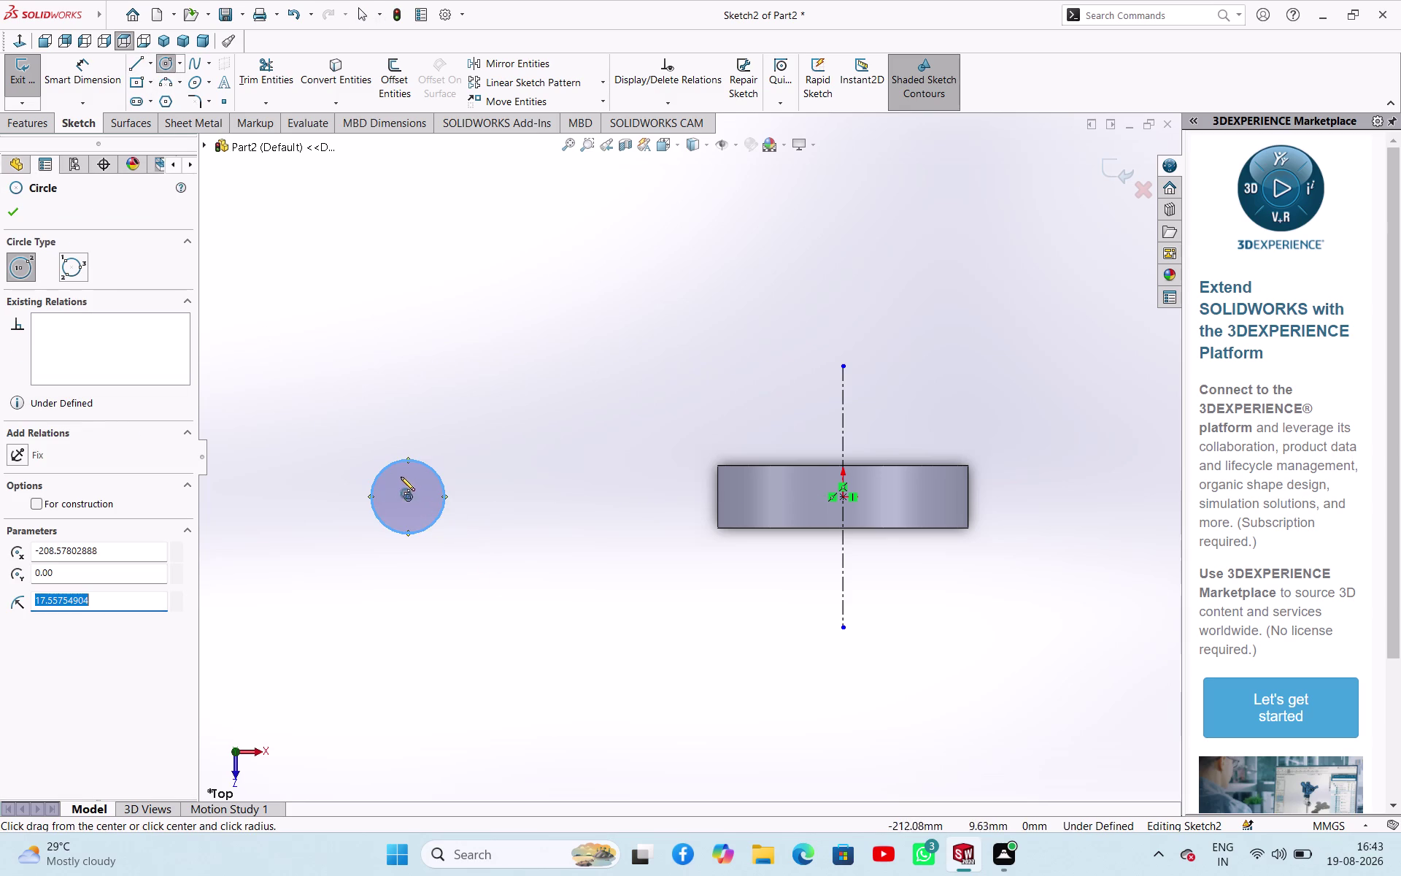
click(407, 498)
click(442, 537)
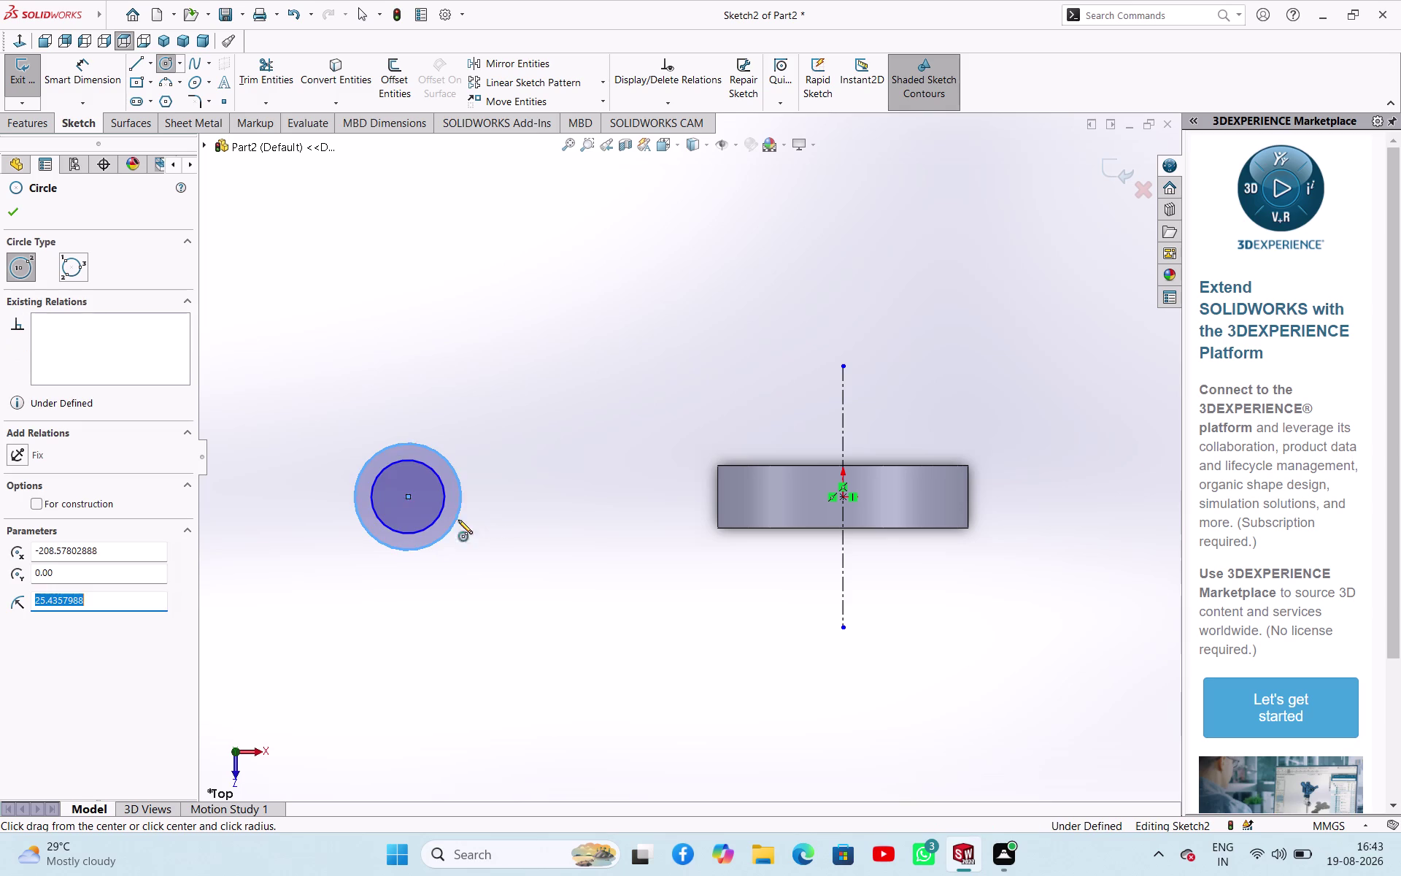
right_click(513, 428)
click(523, 435)
right_drag(519, 465, 526, 382)
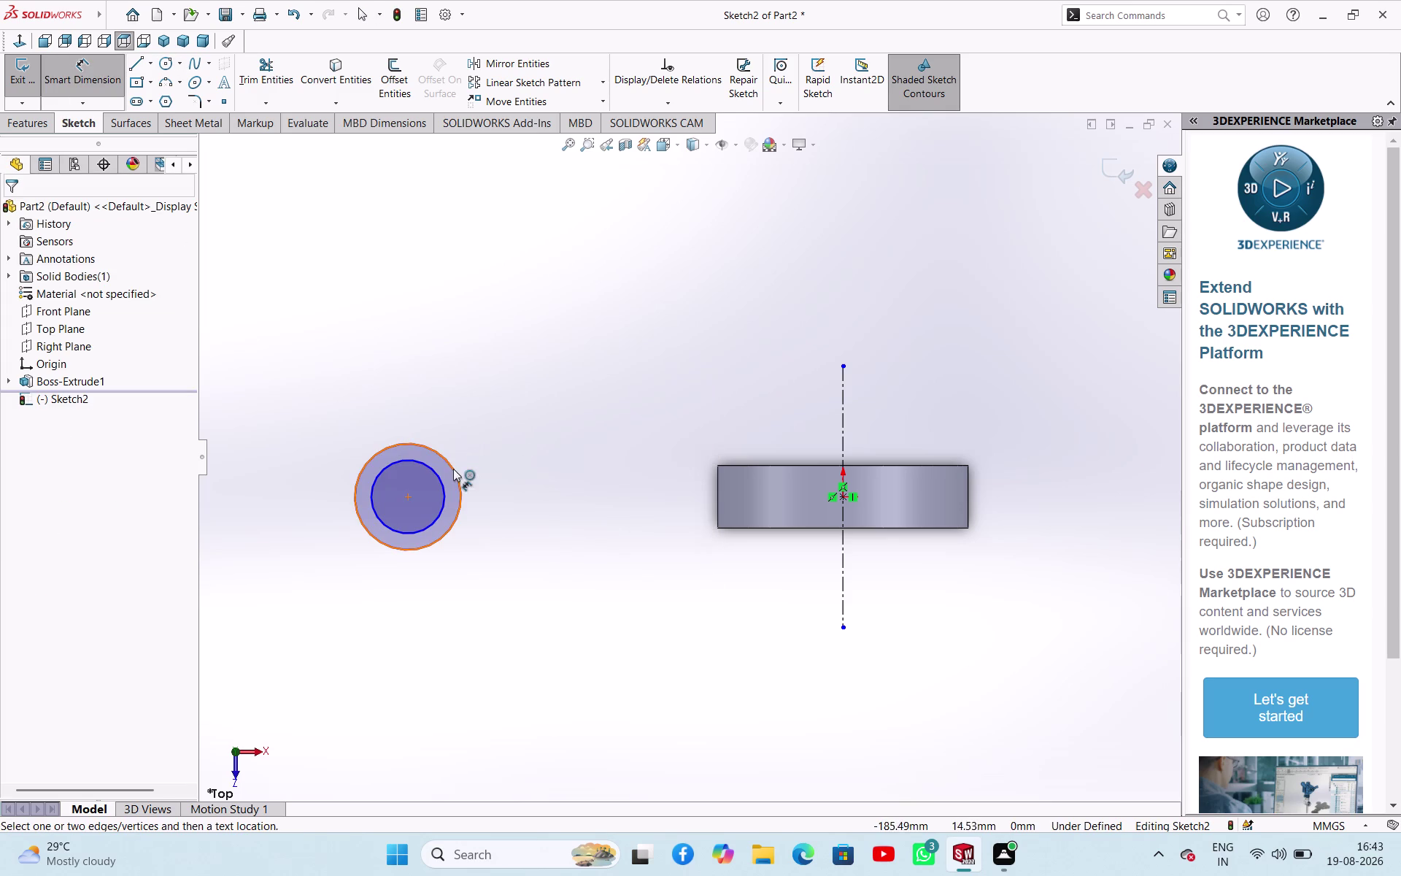
Dimension the outer circle to 30 mm, rejecting an over-defining dimension.
click(452, 469)
click(509, 411)
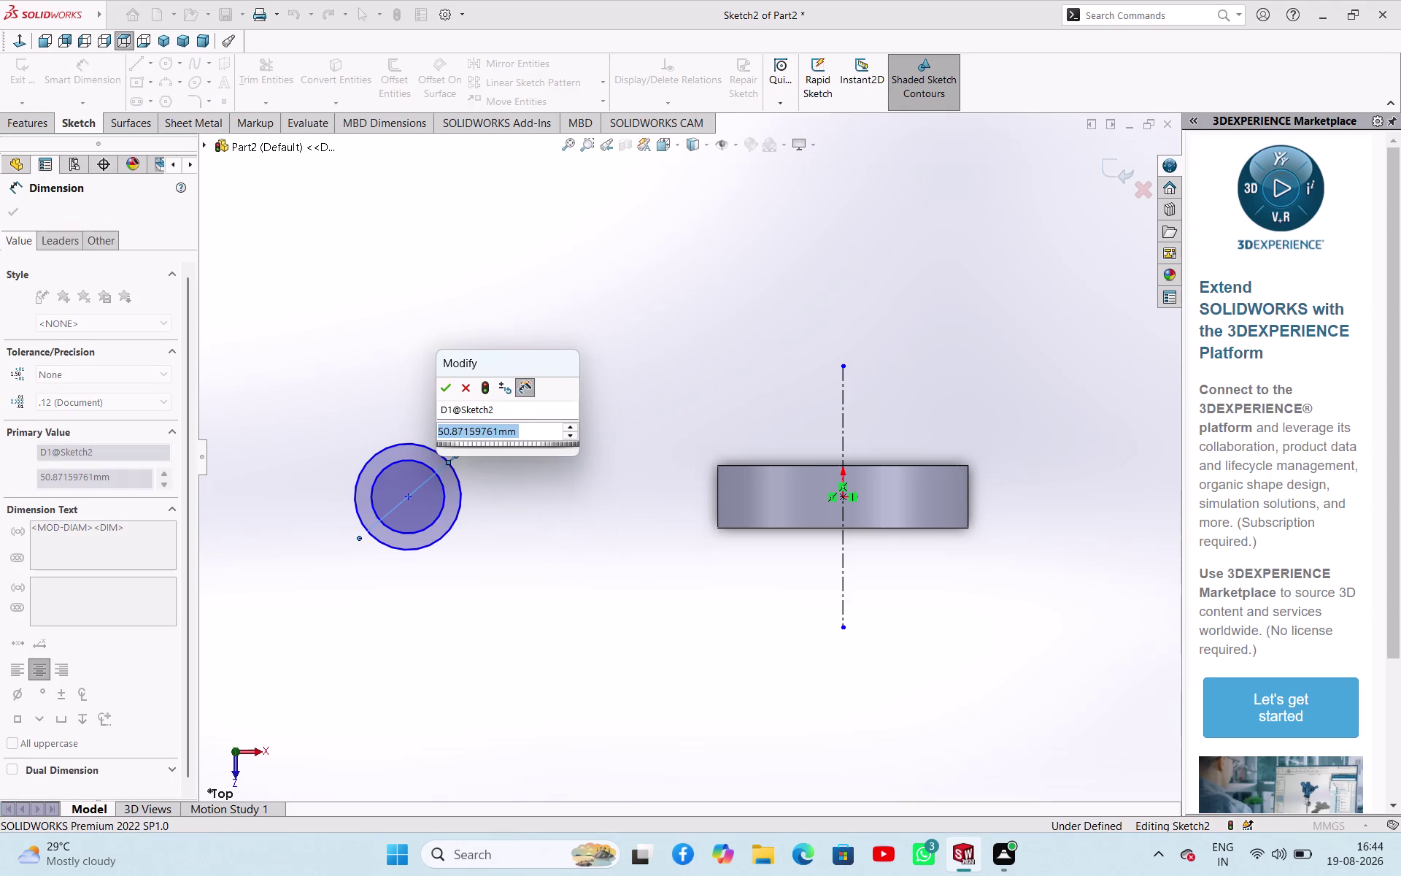
text(30)
key(Return)
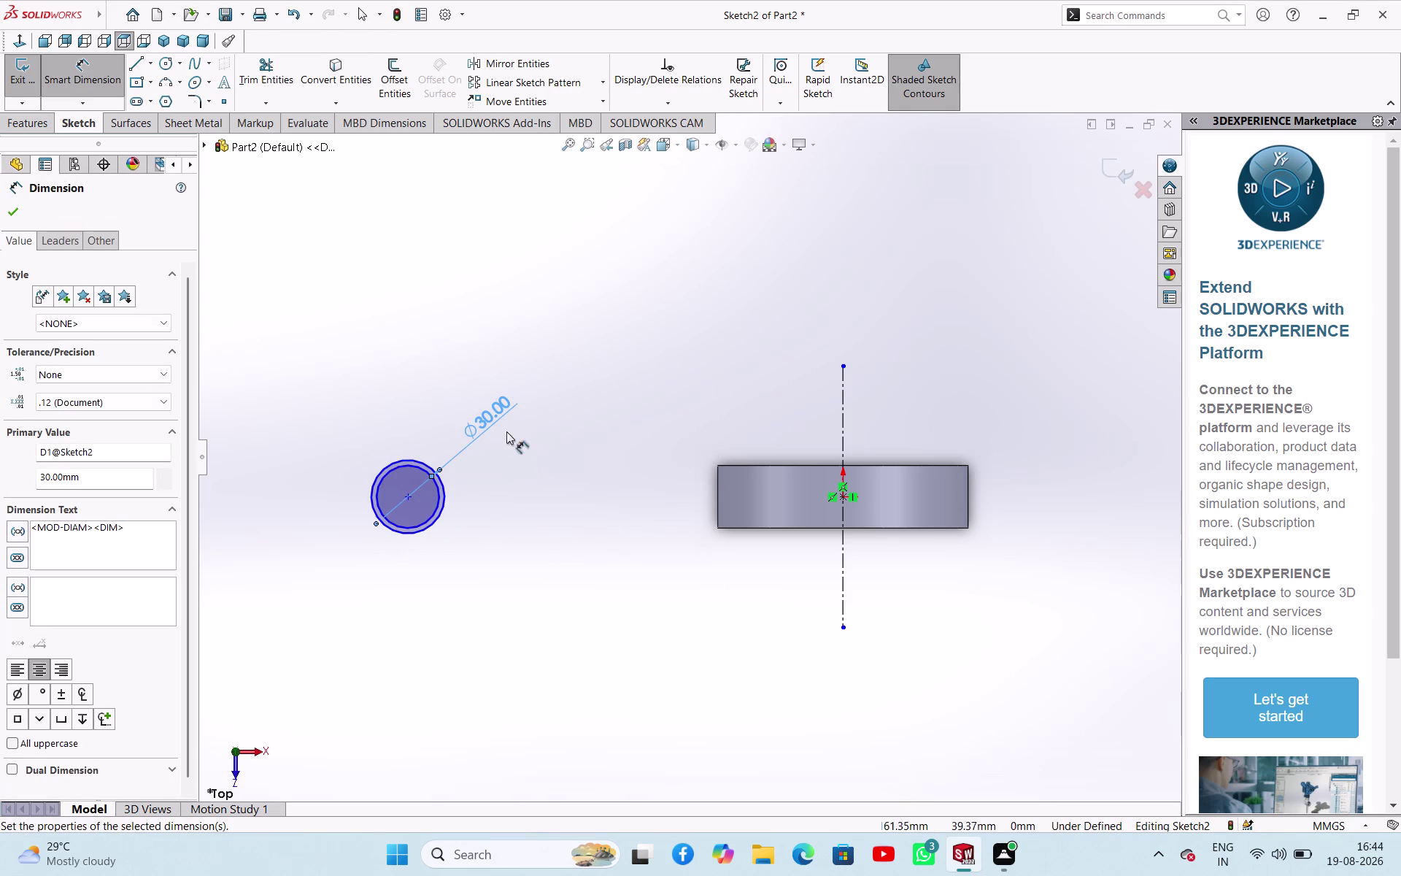
click(436, 499)
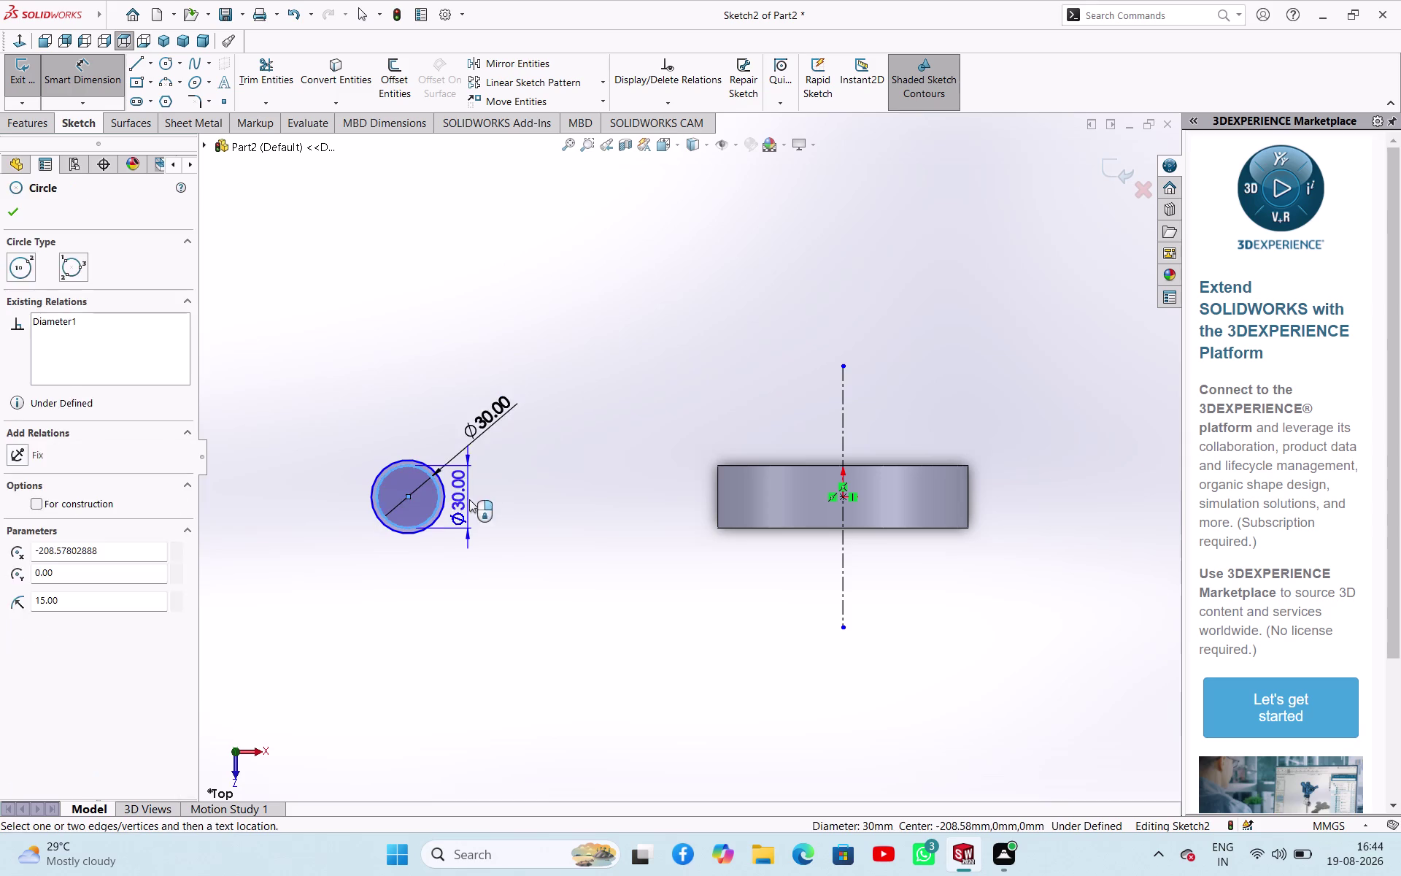
click(473, 497)
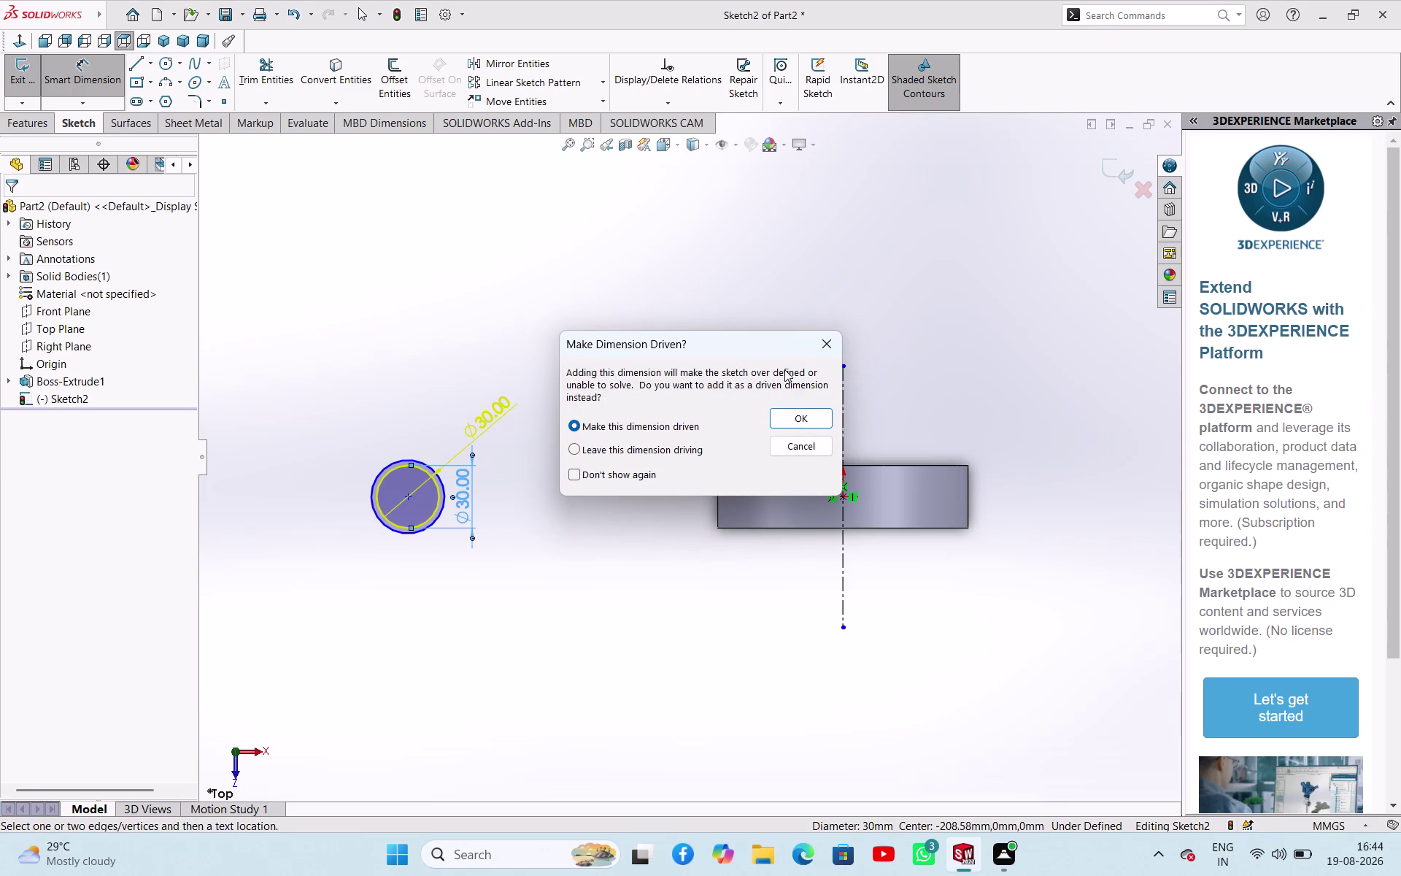
click(833, 339)
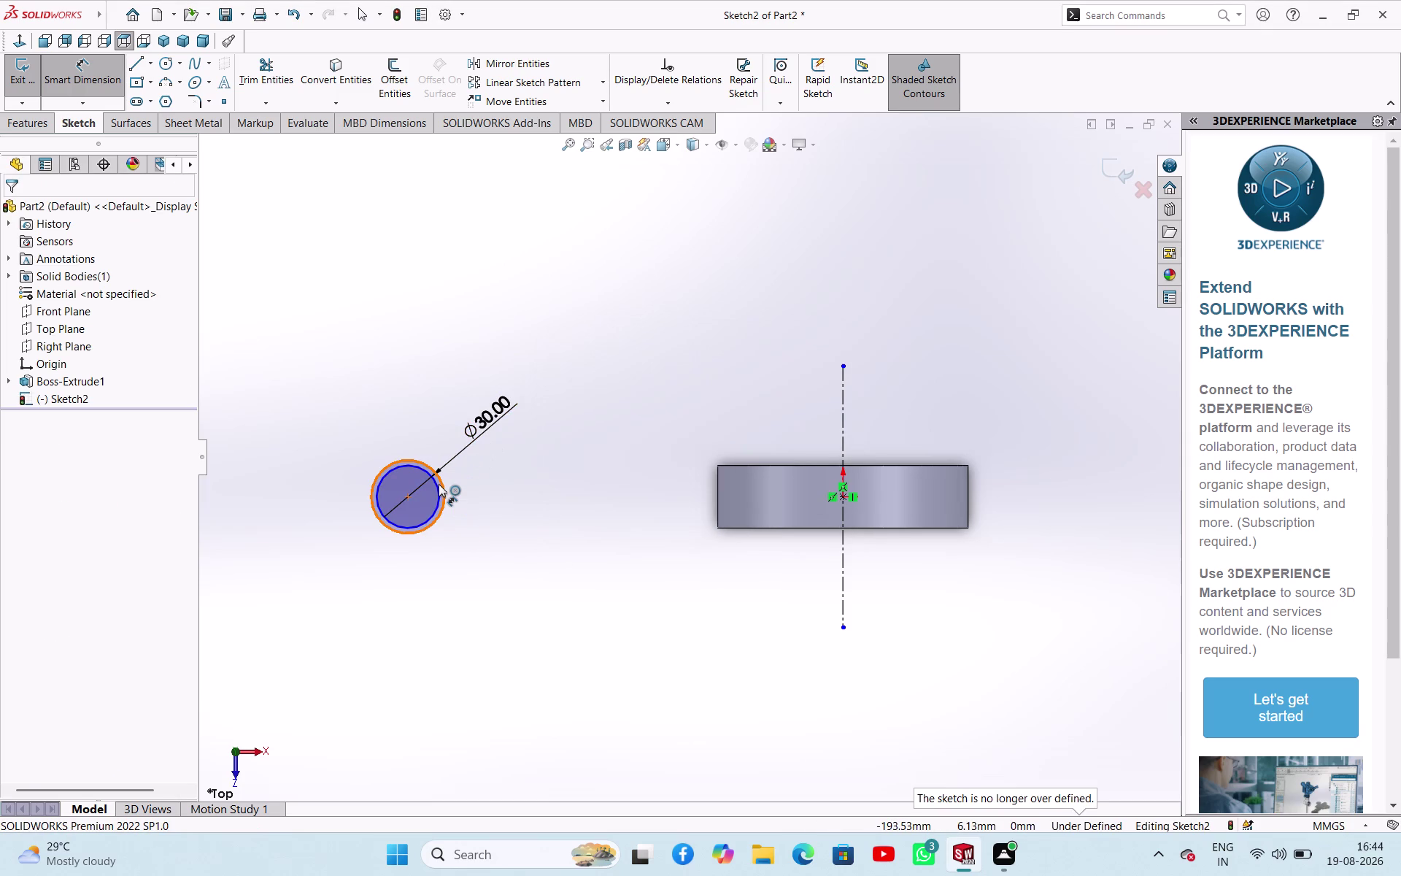
Dimension the inner circle to a 15 mm diameter.
click(440, 485)
click(490, 487)
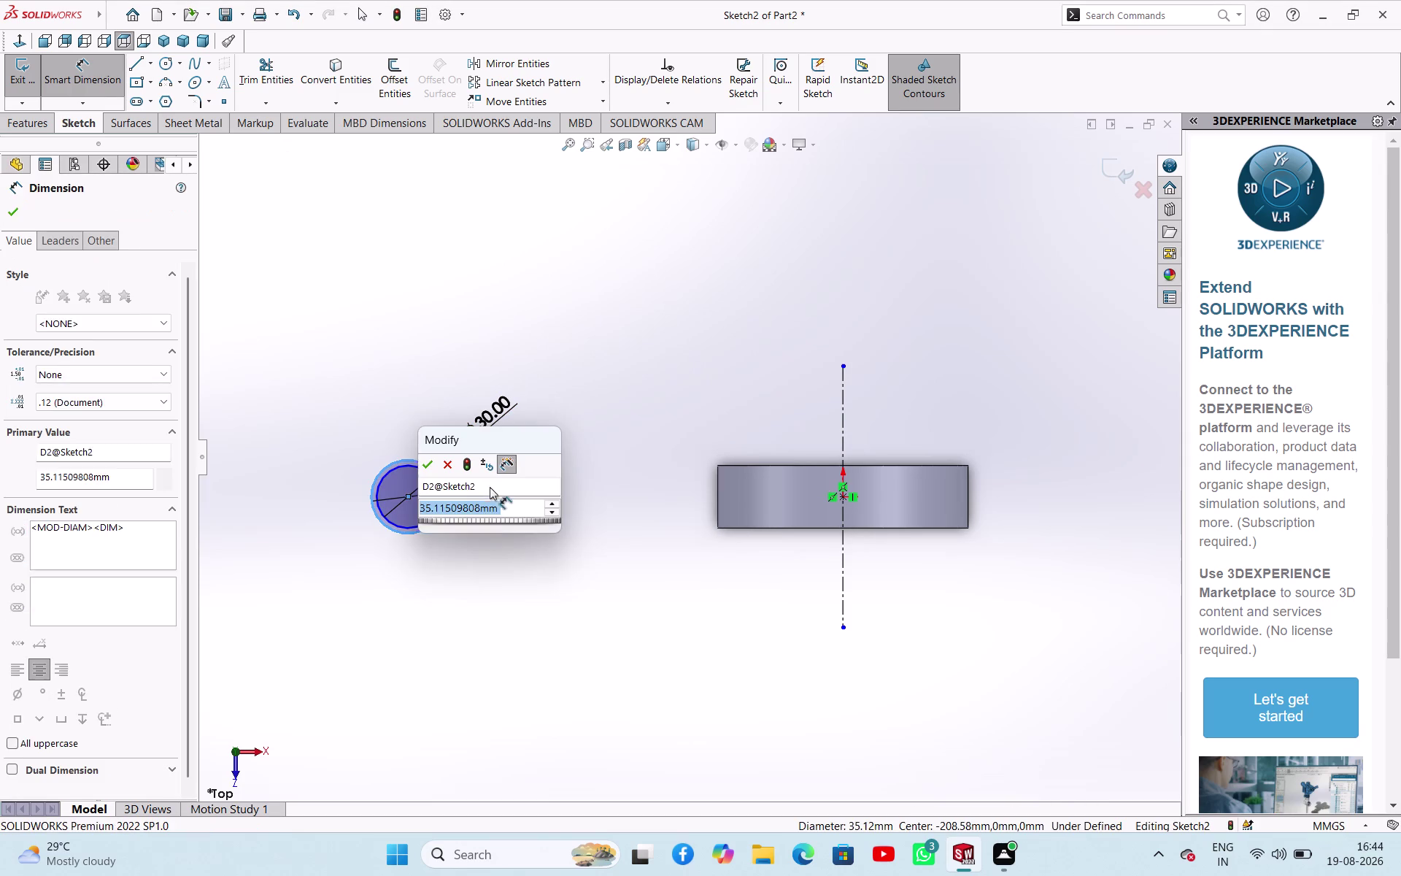
text(15)
key(Return)
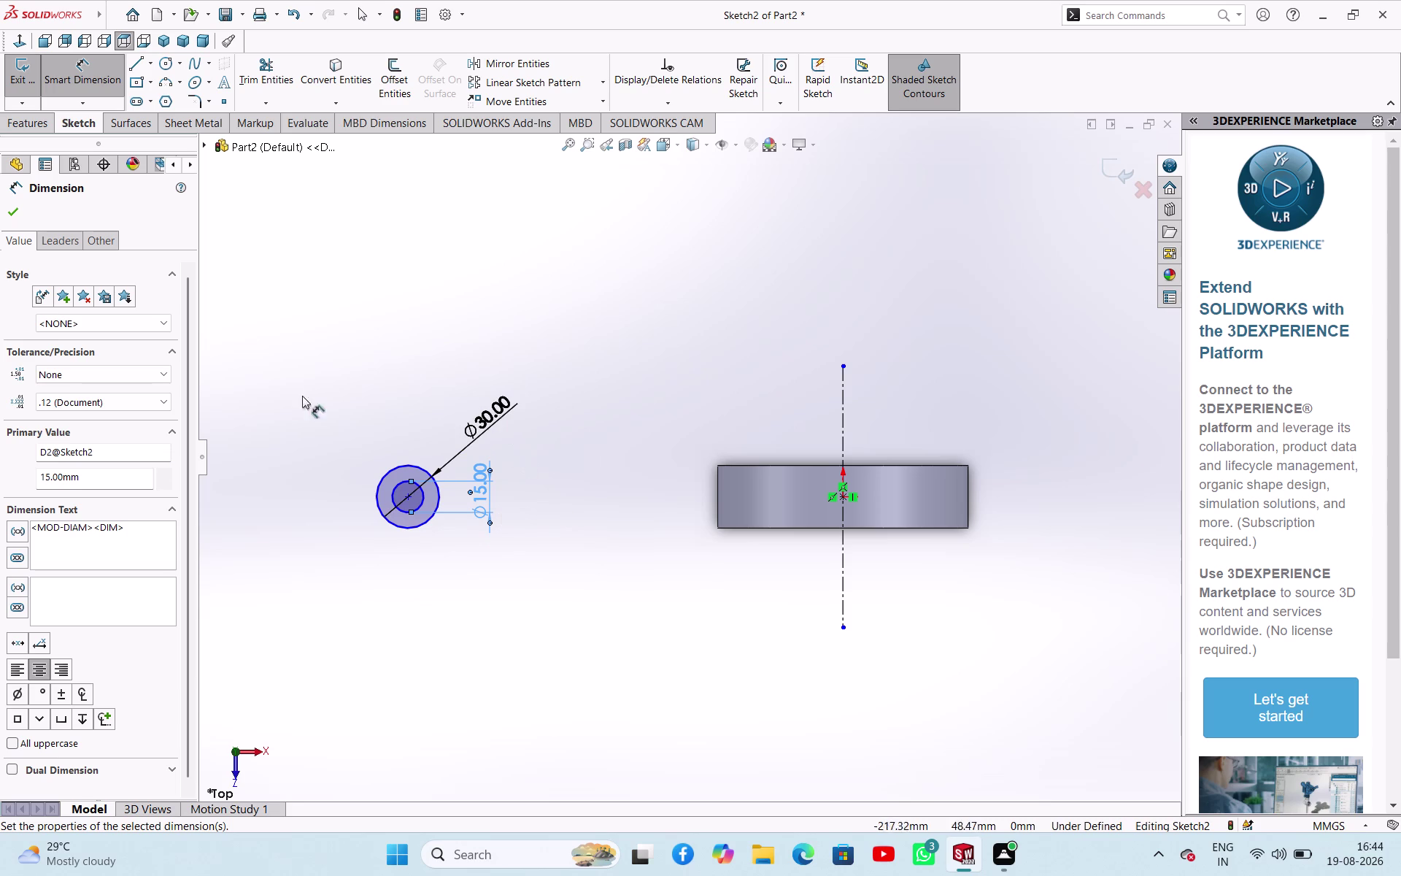
click(13, 210)
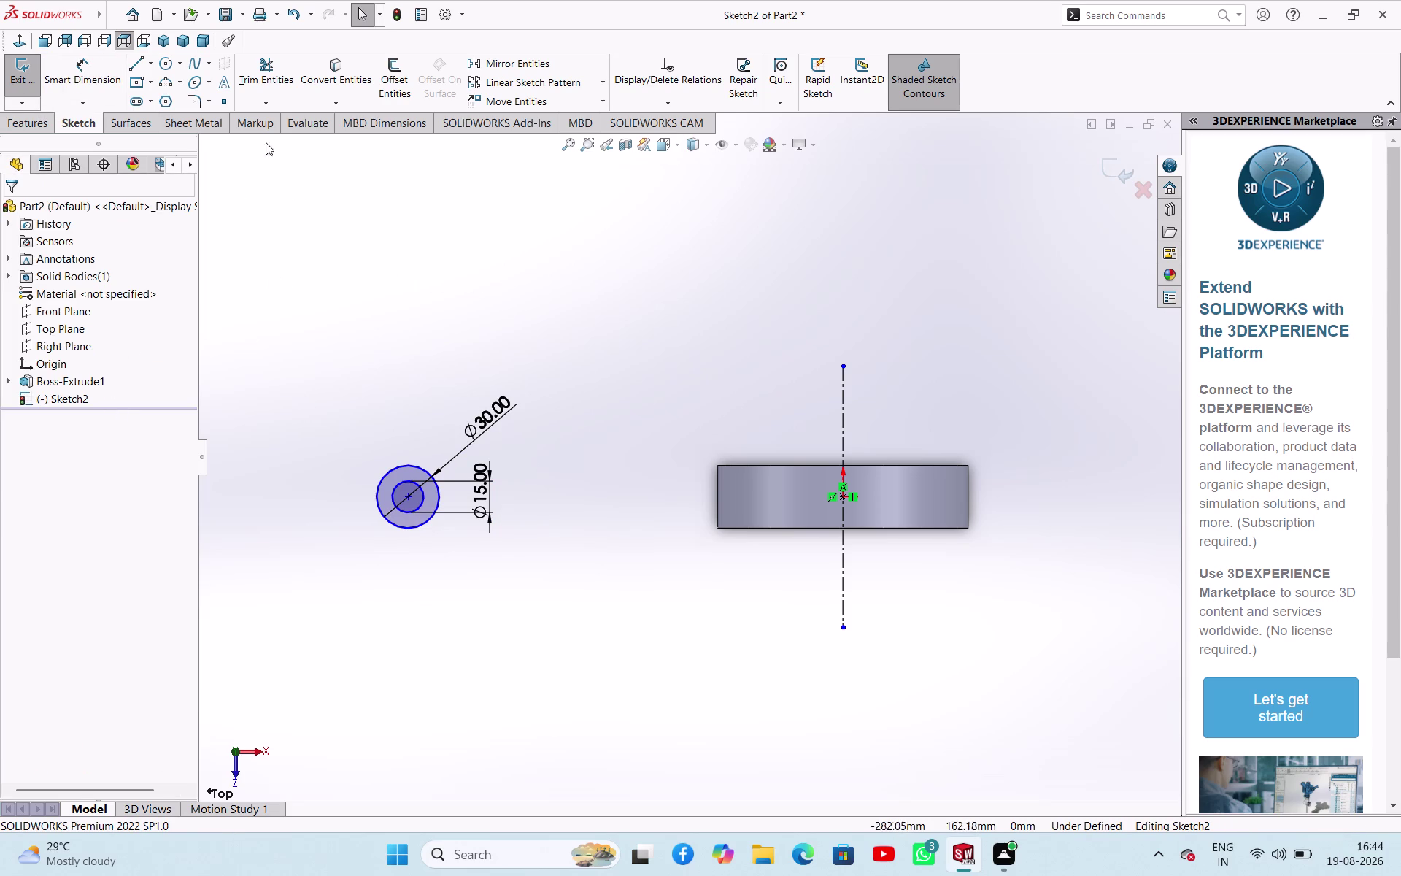
click(154, 67)
click(373, 221)
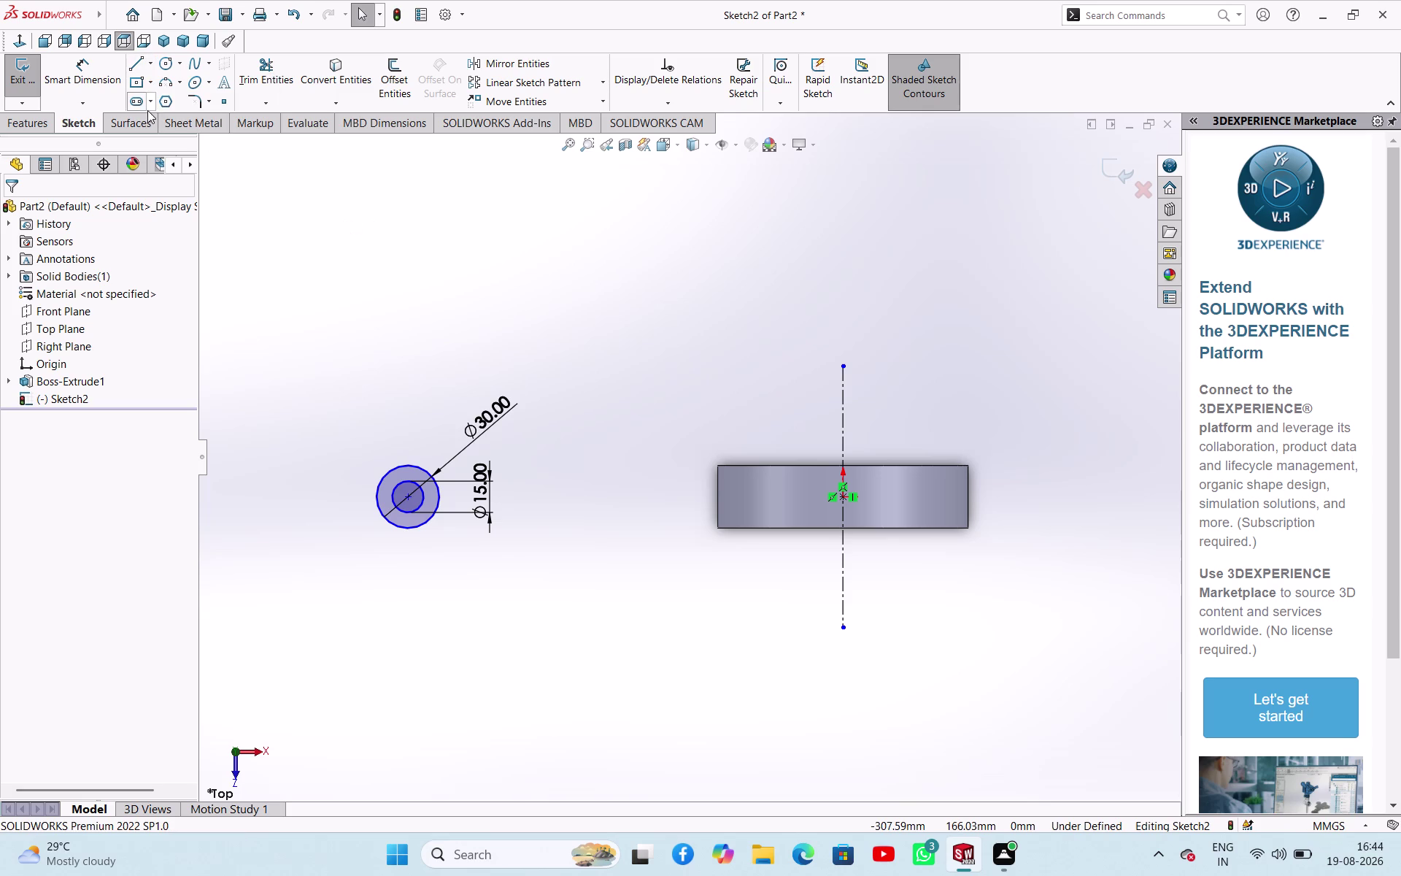
click(116, 79)
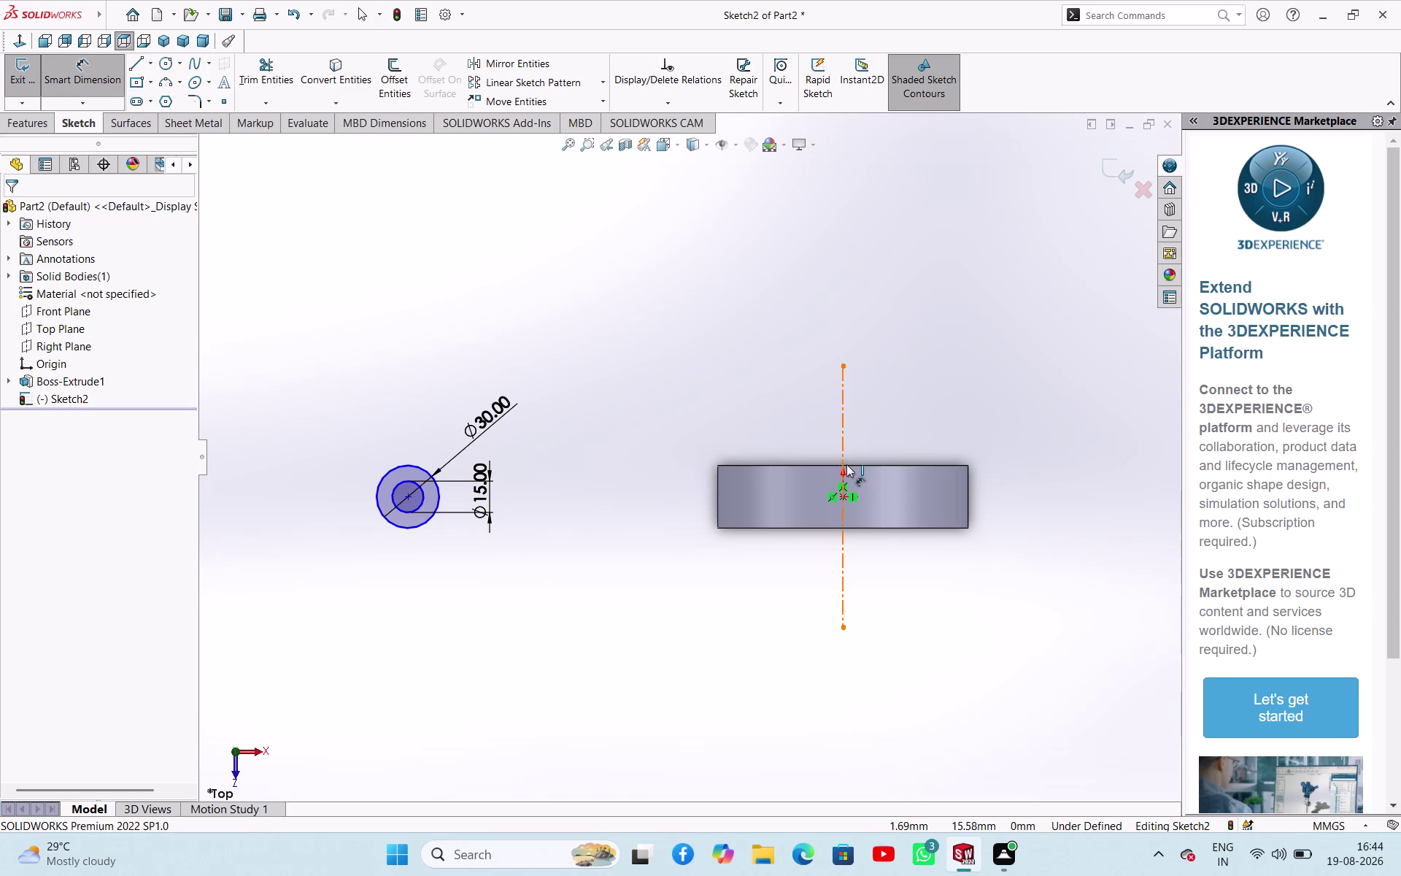
Dimension the small circles' centre 160 mm from the ring's vertical centerline.
click(843, 544)
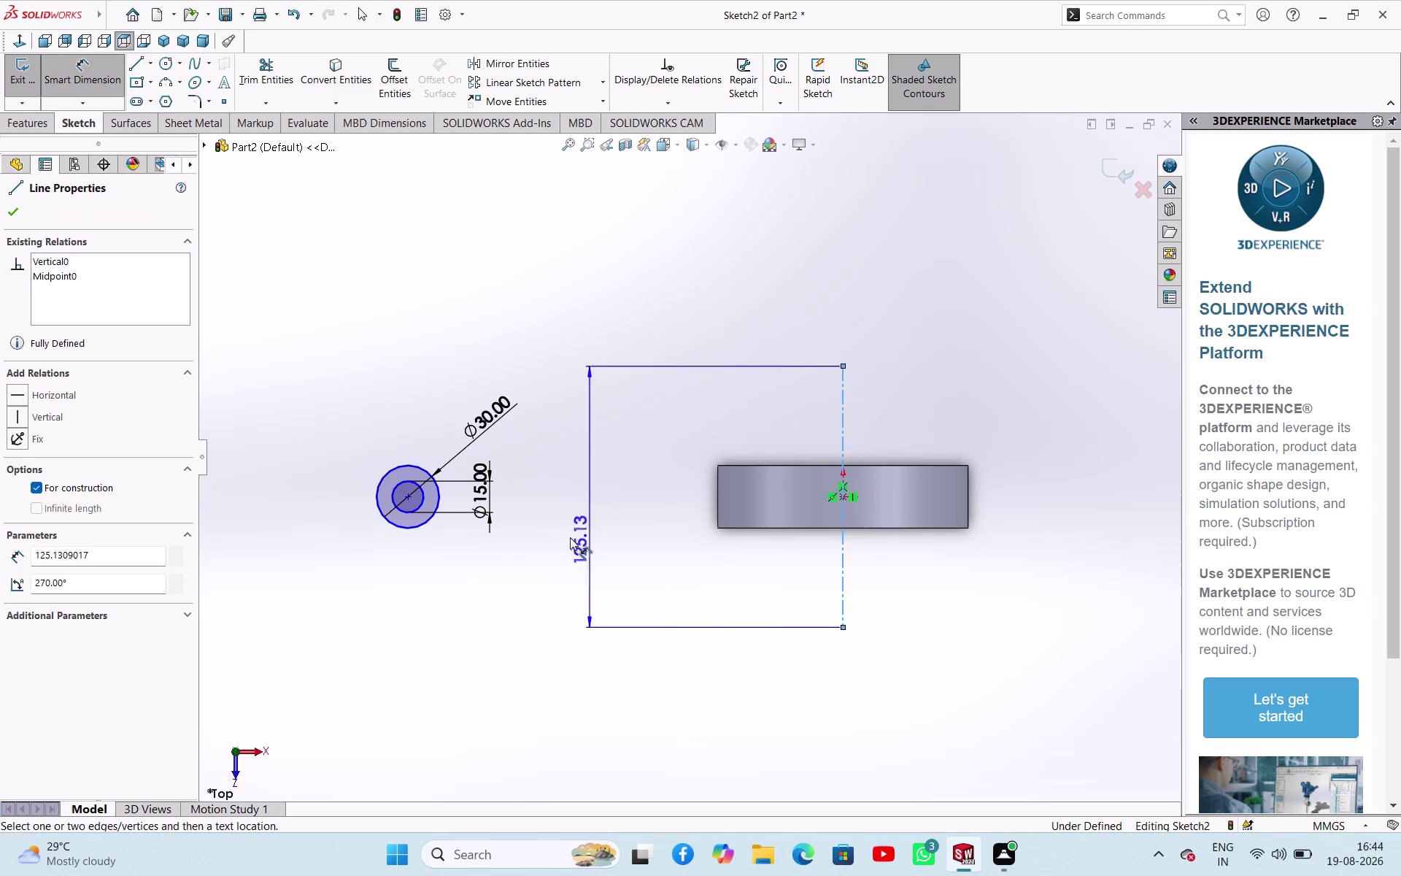
click(408, 493)
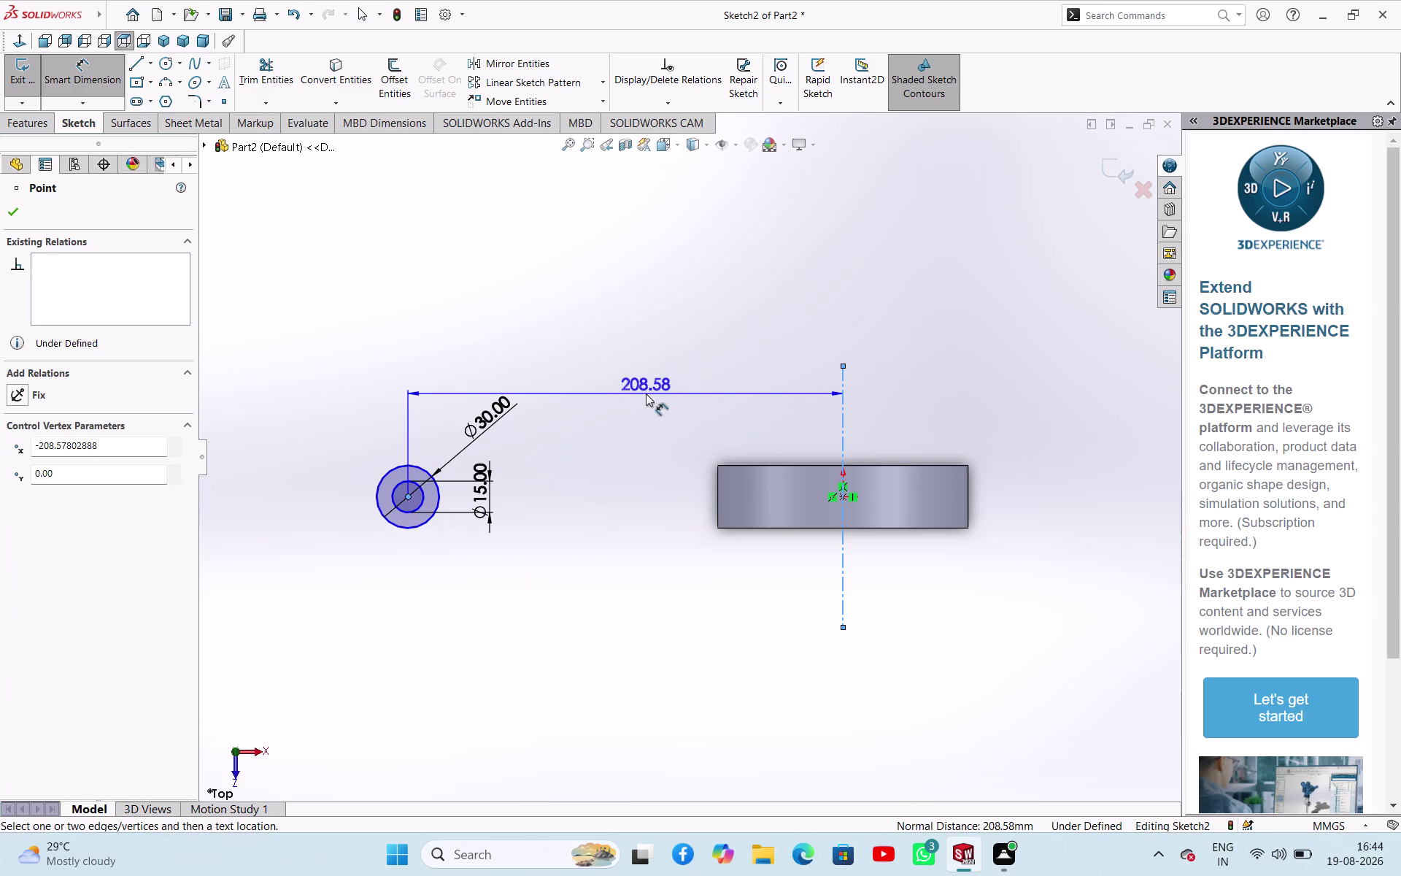
click(646, 393)
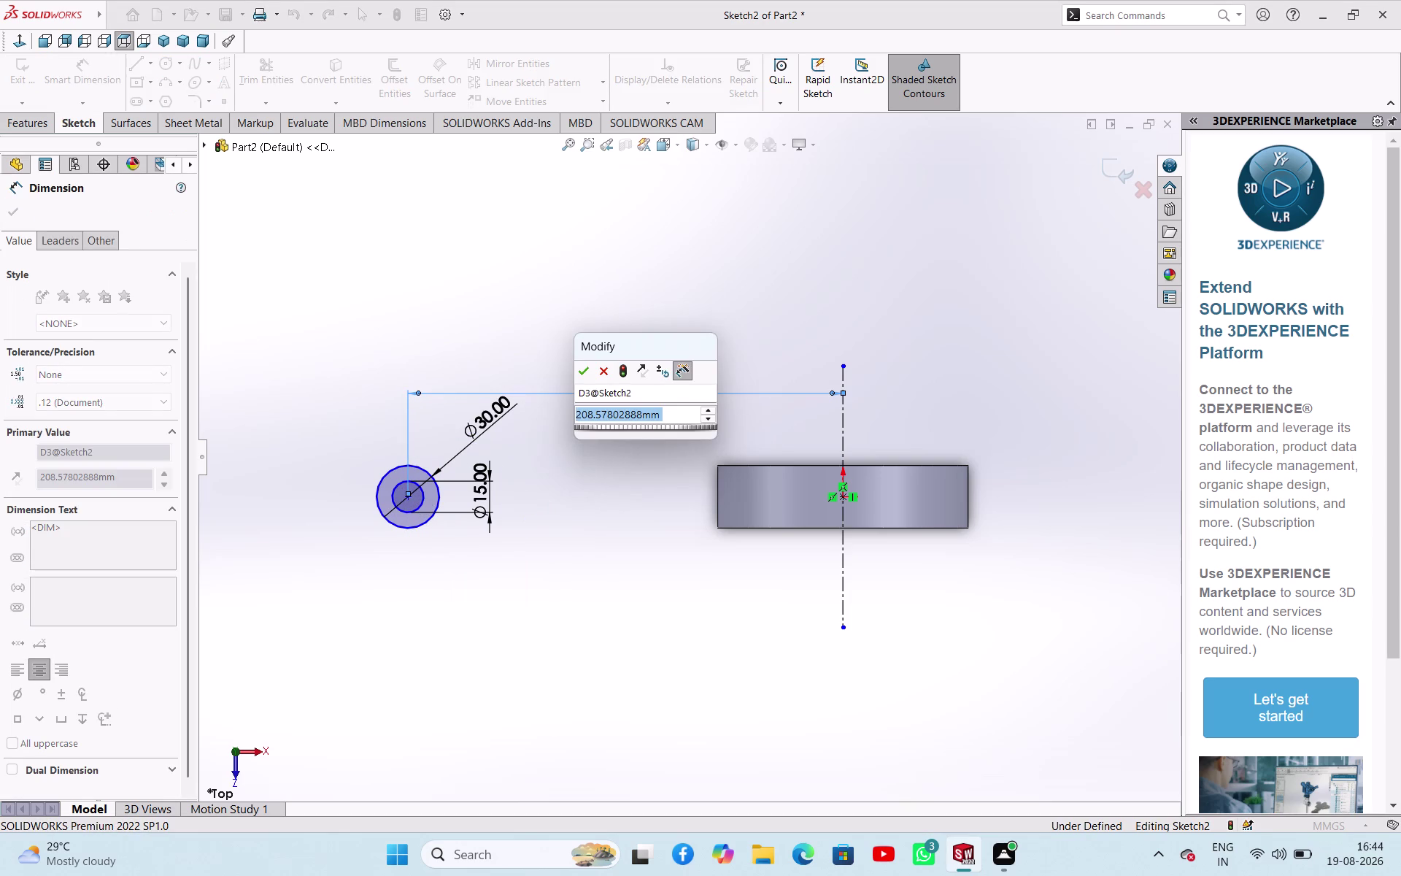
key(1)
key(6)
key(0)
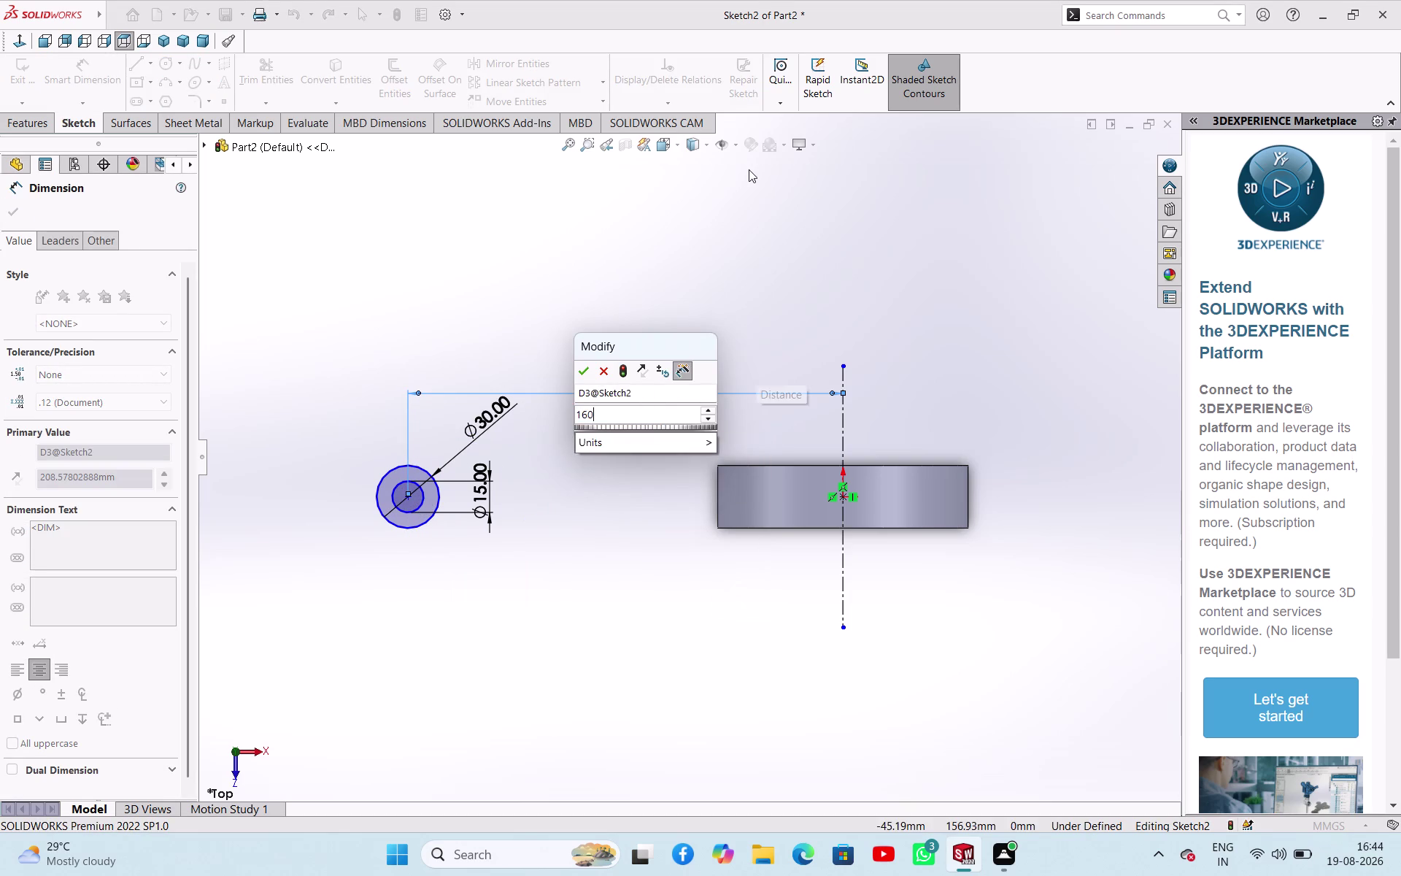
key(Return)
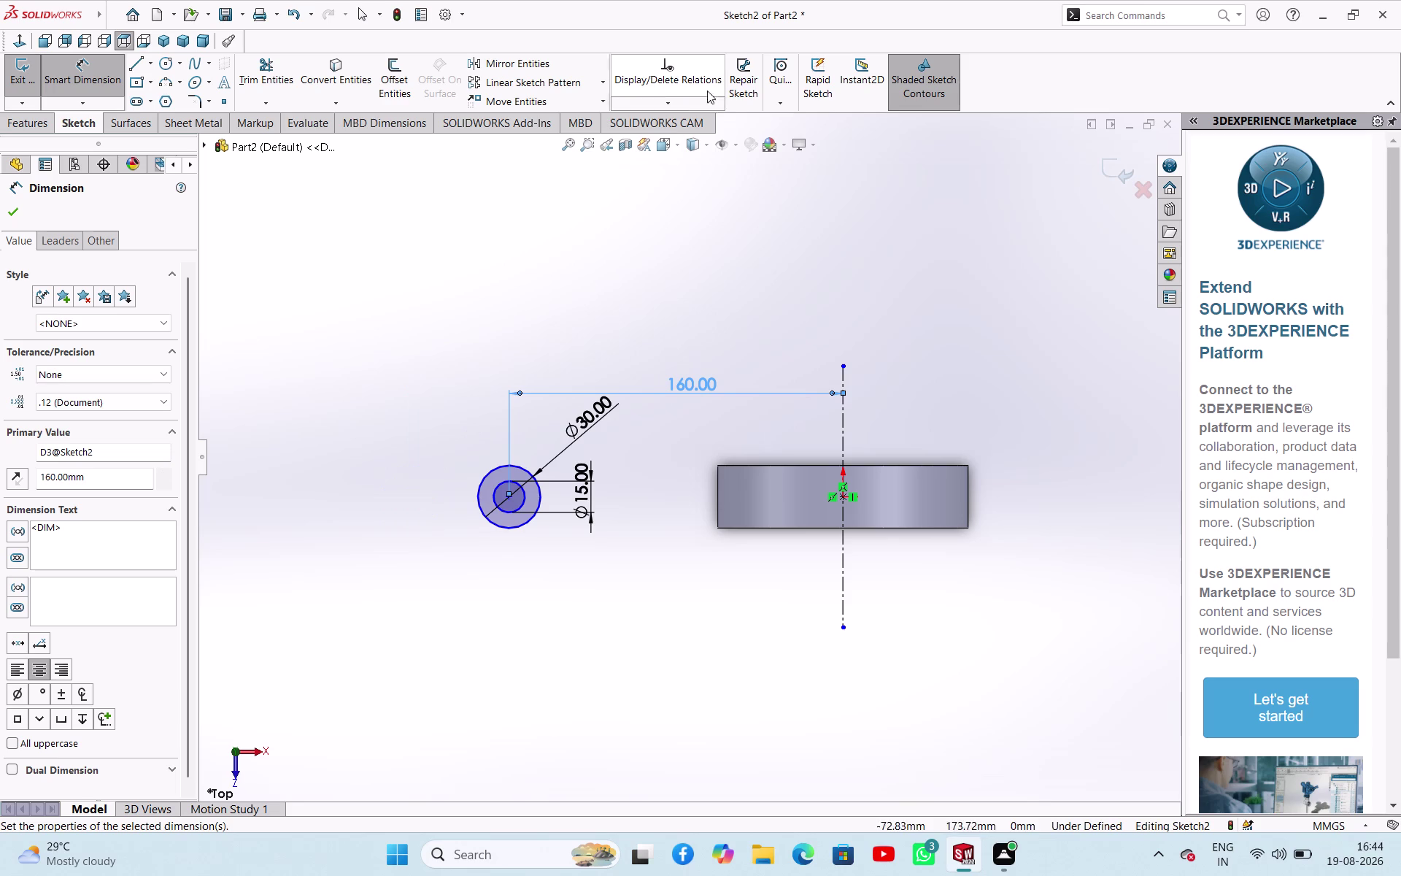
click(16, 216)
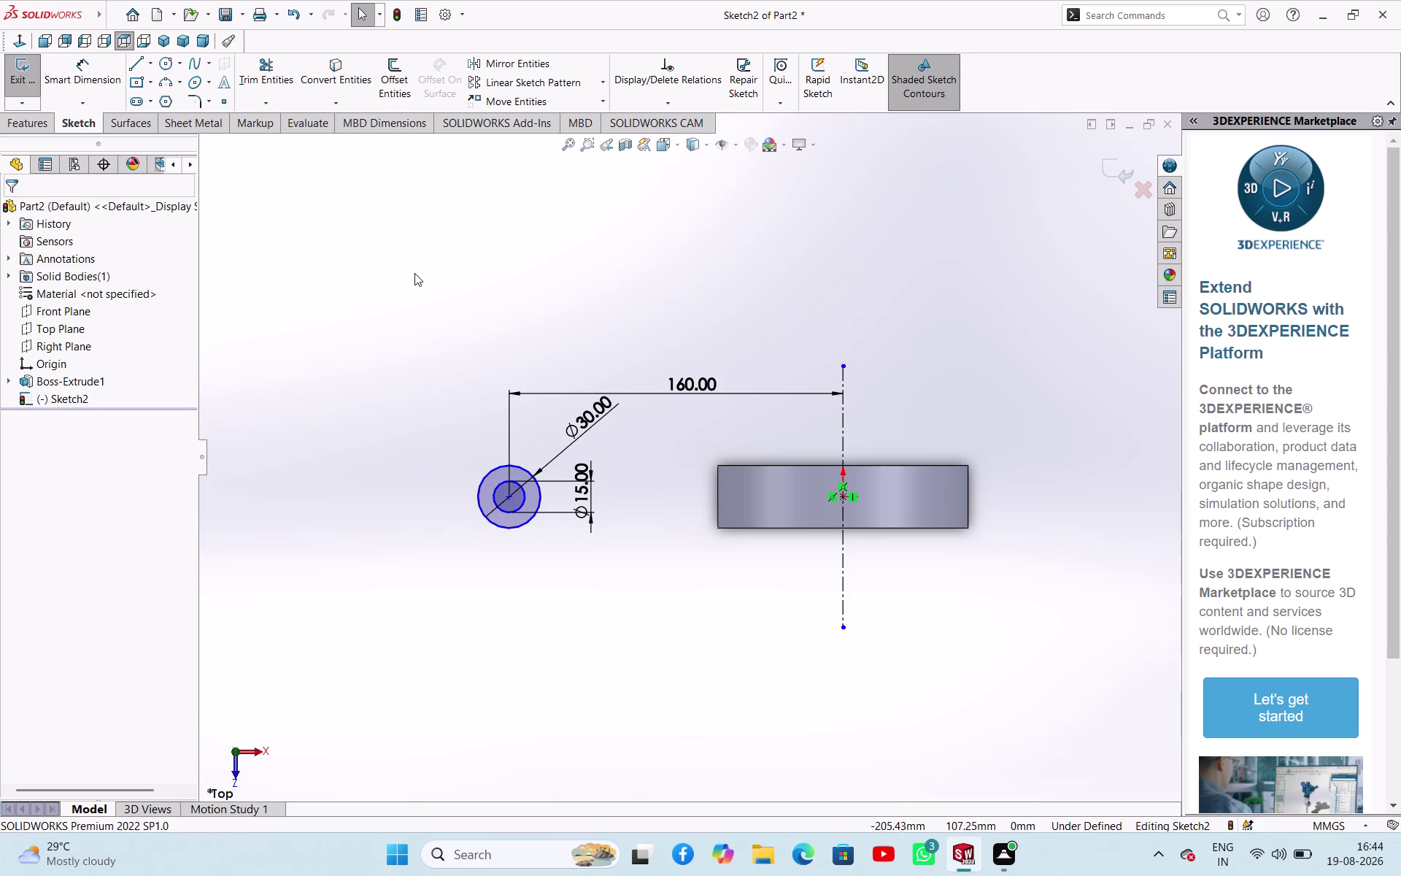
Extrude the small circles mid-plane to 80 mm, forming the Boss-Extrude2 tube.
click(33, 92)
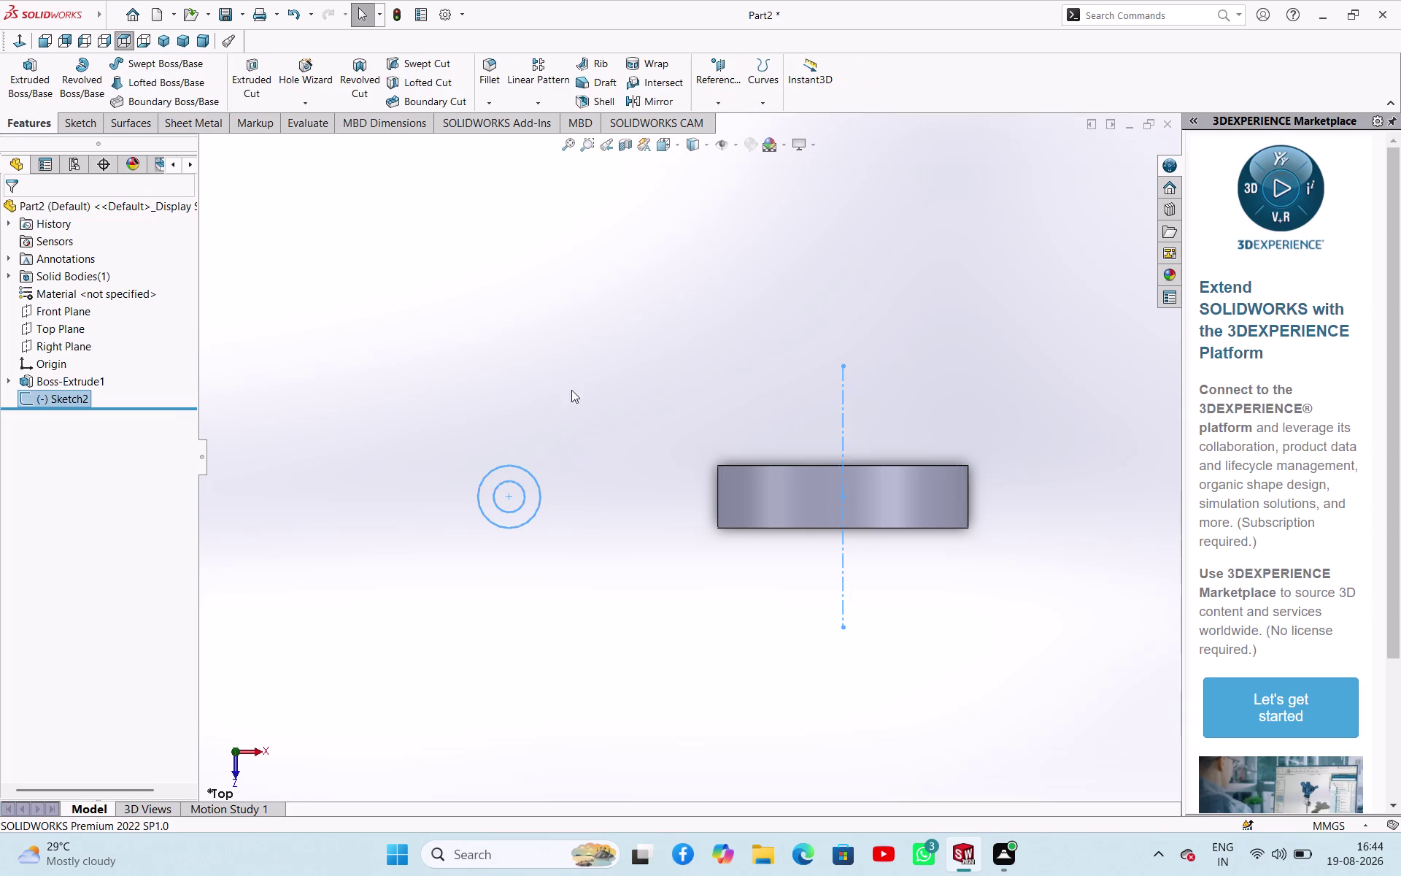
middle_drag(672, 286, 606, 418)
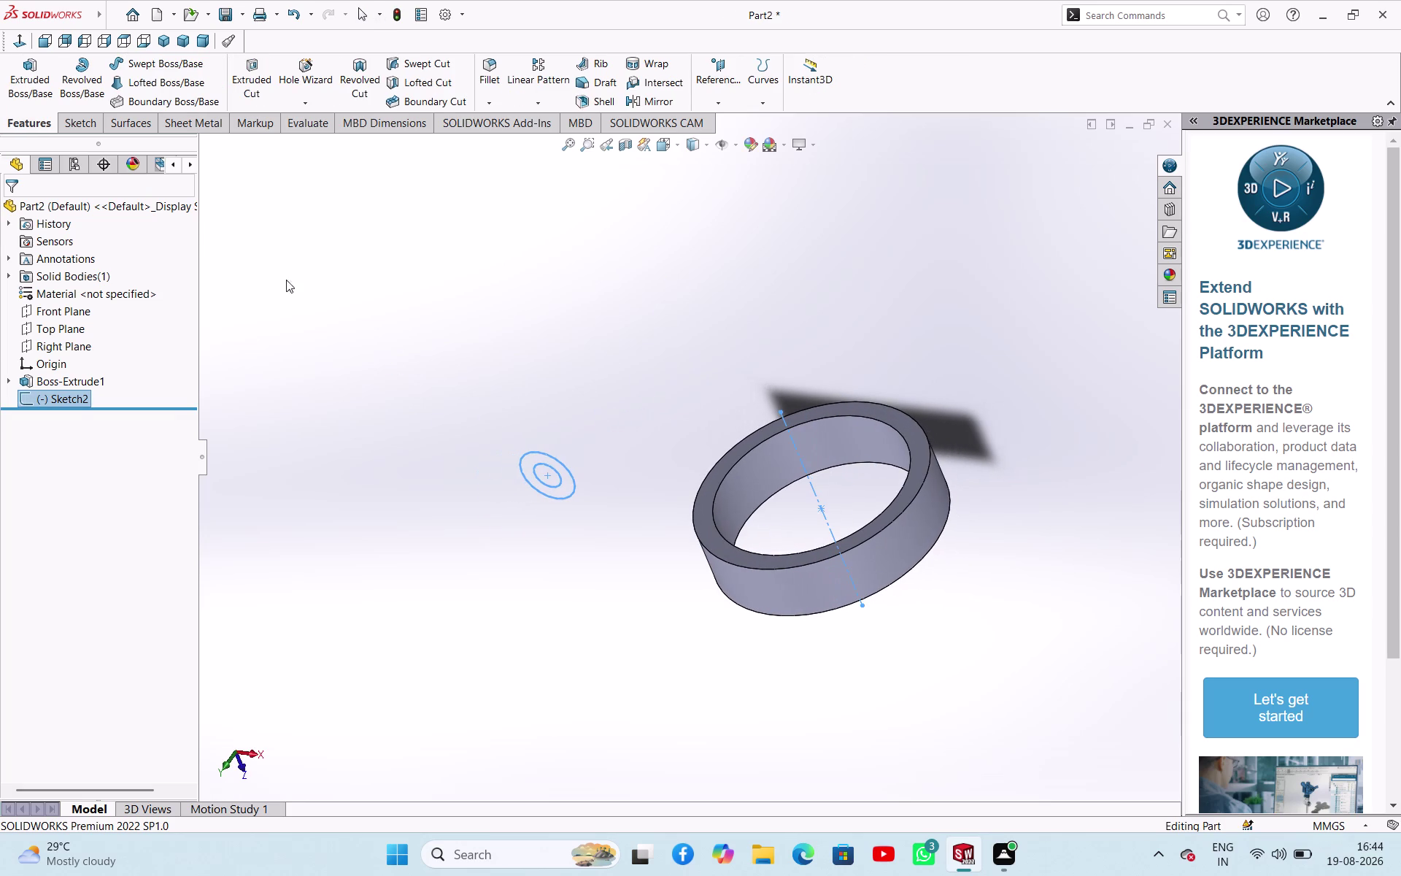
click(30, 81)
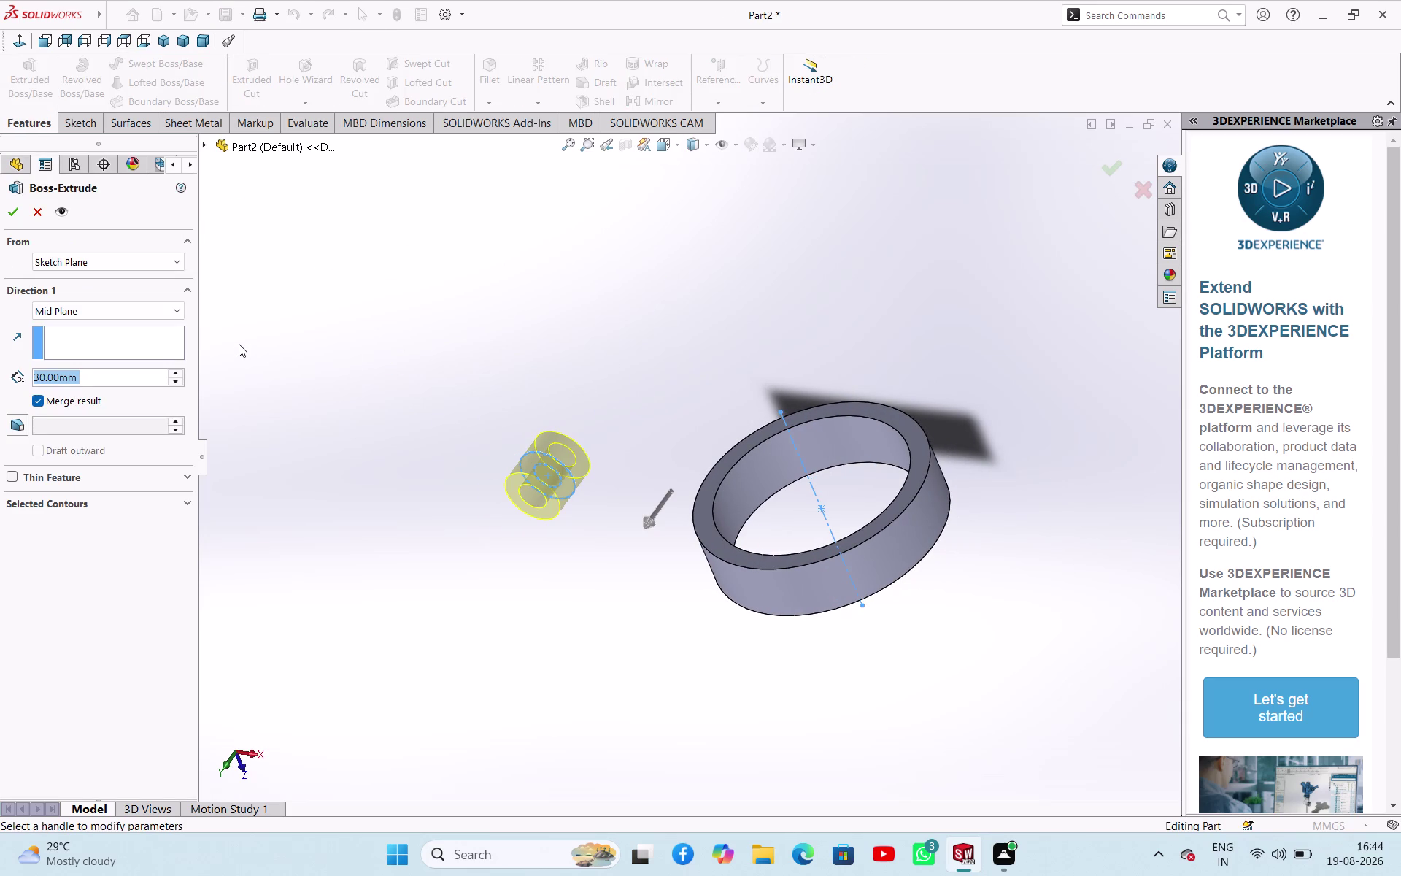
text(80)
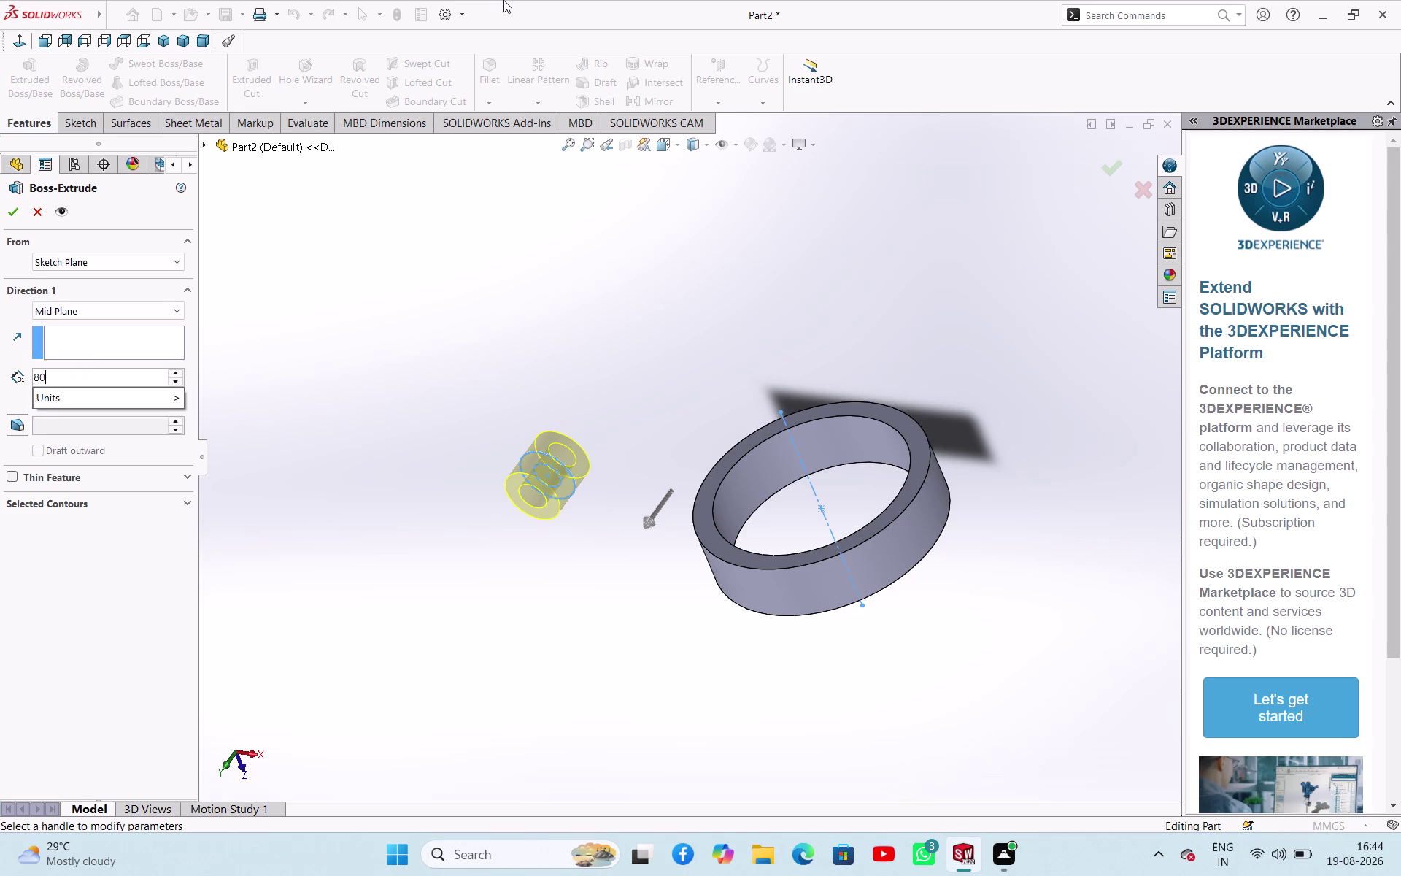
key(Return)
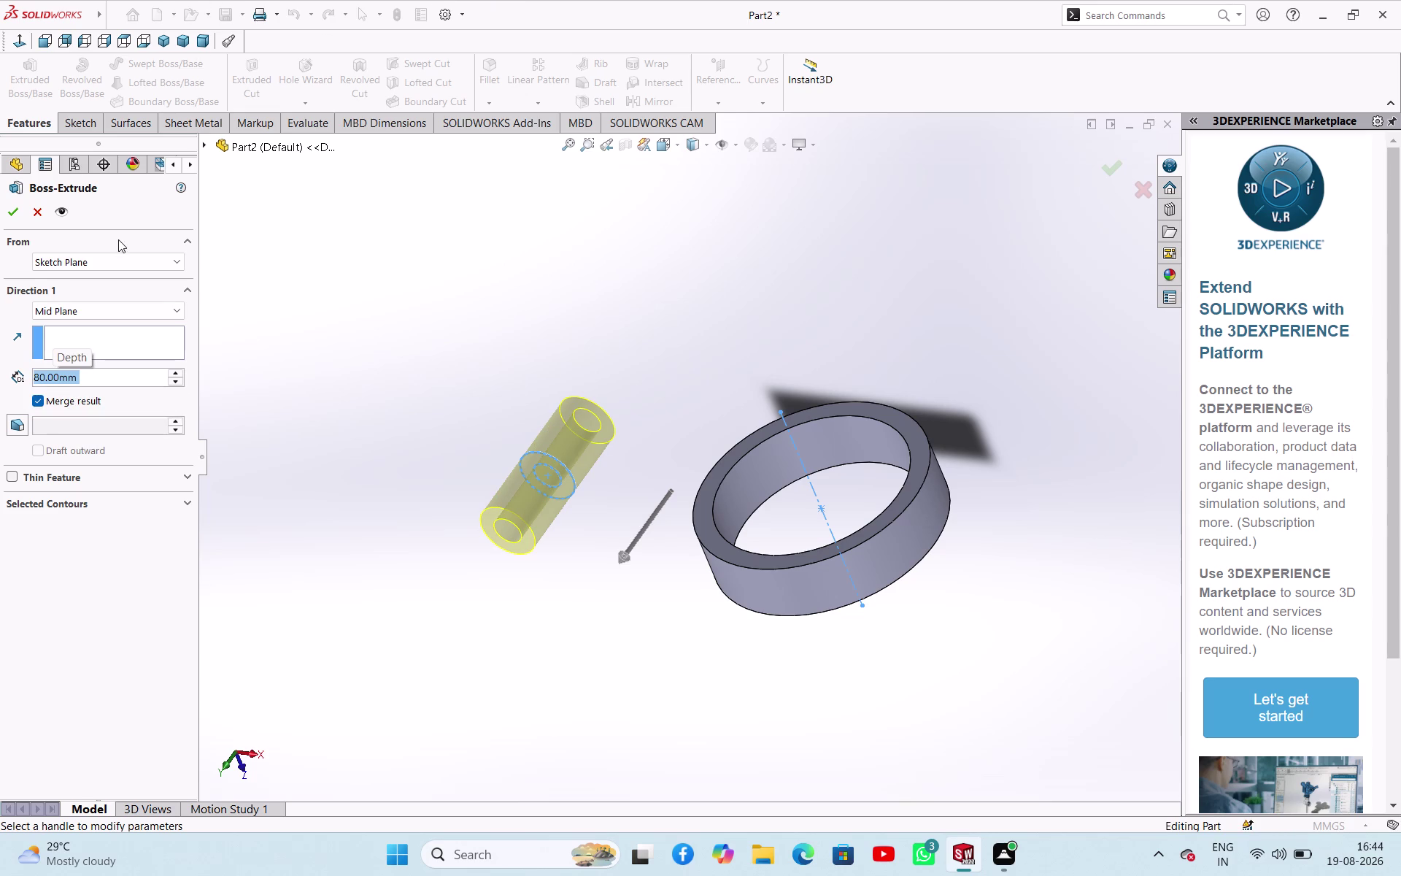
click(8, 214)
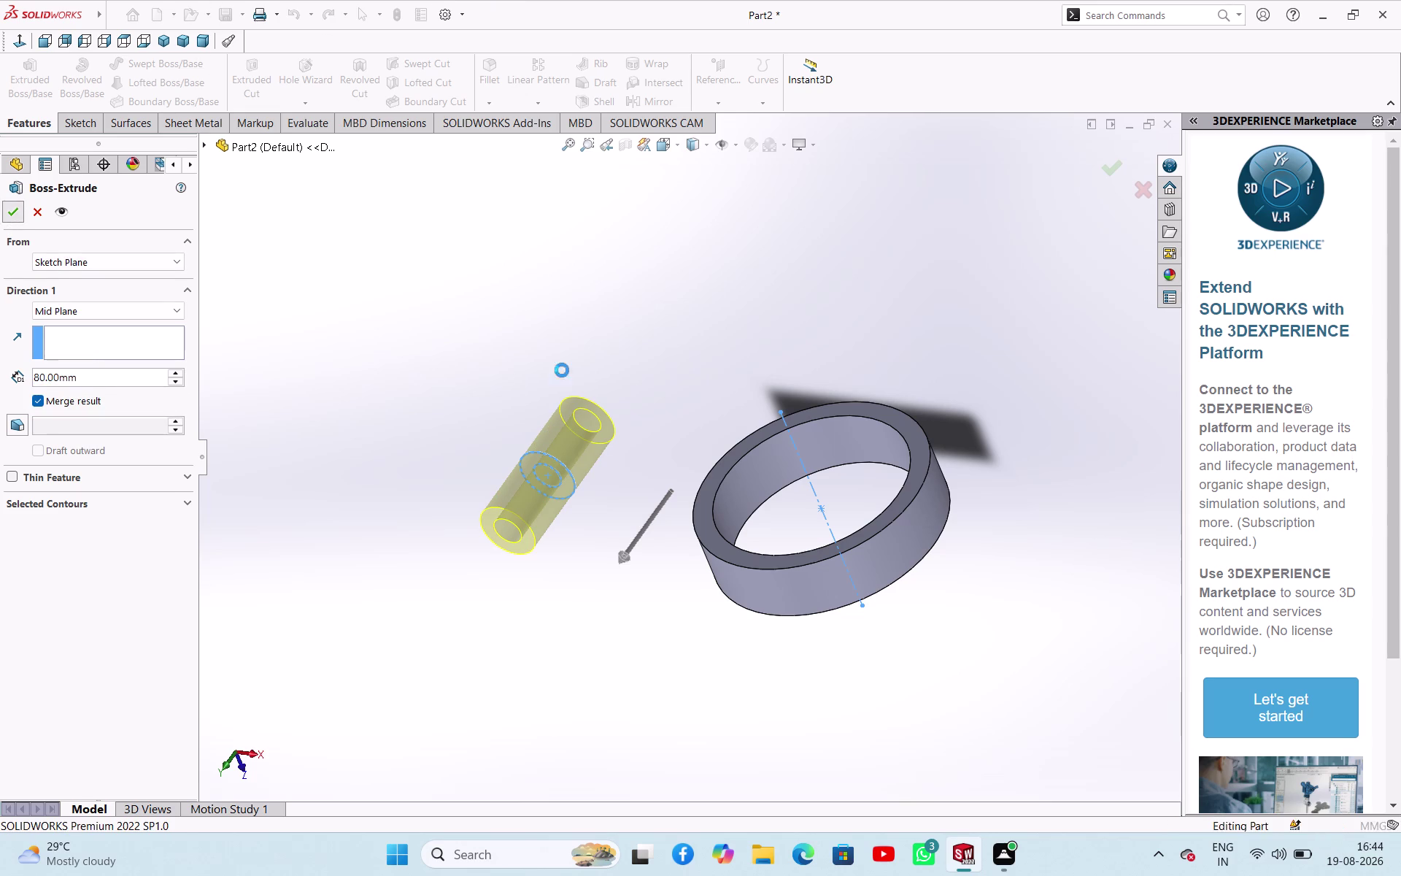
click(523, 349)
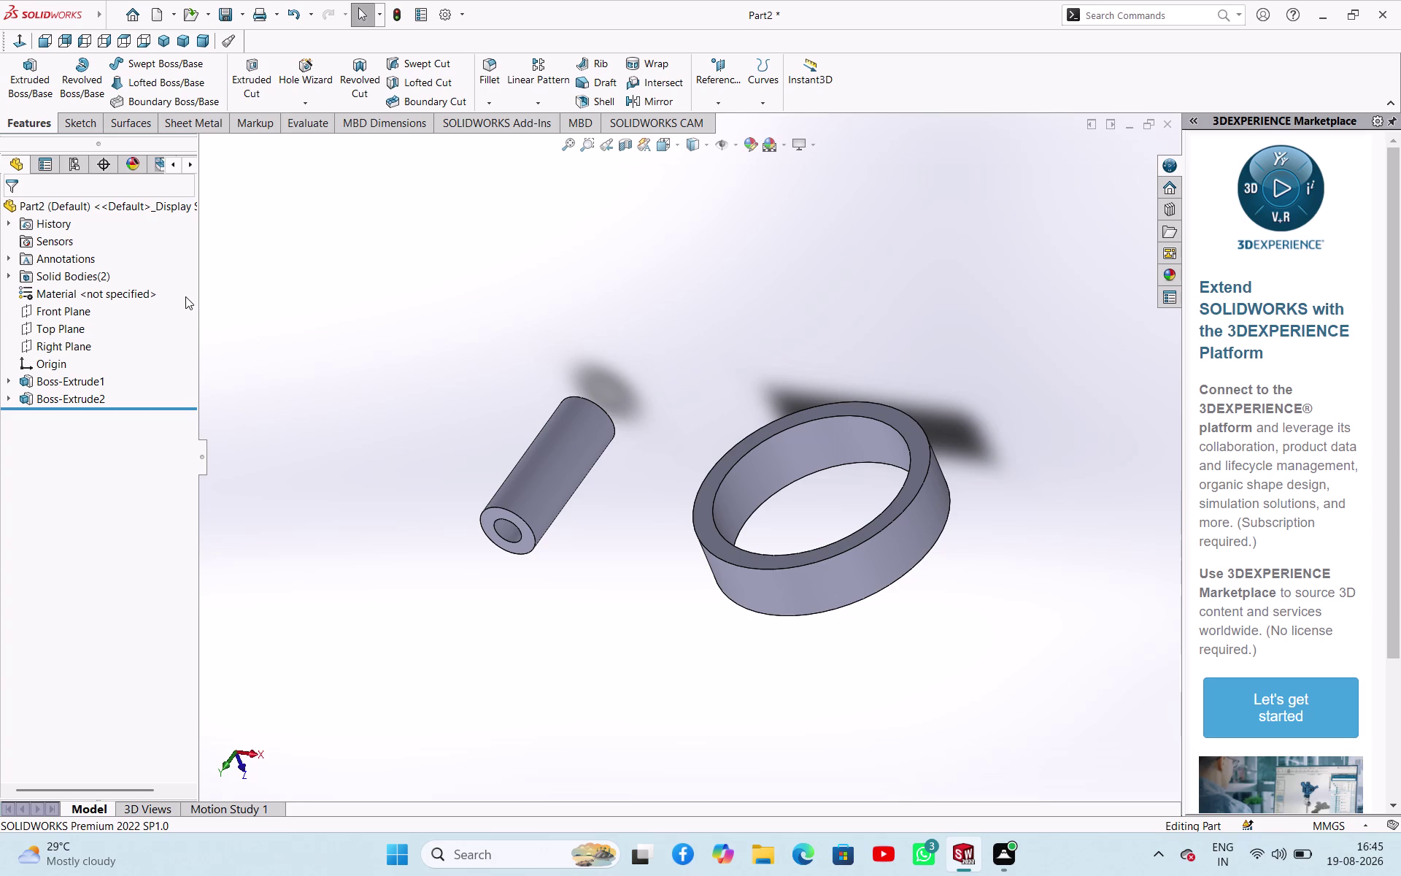
click(92, 317)
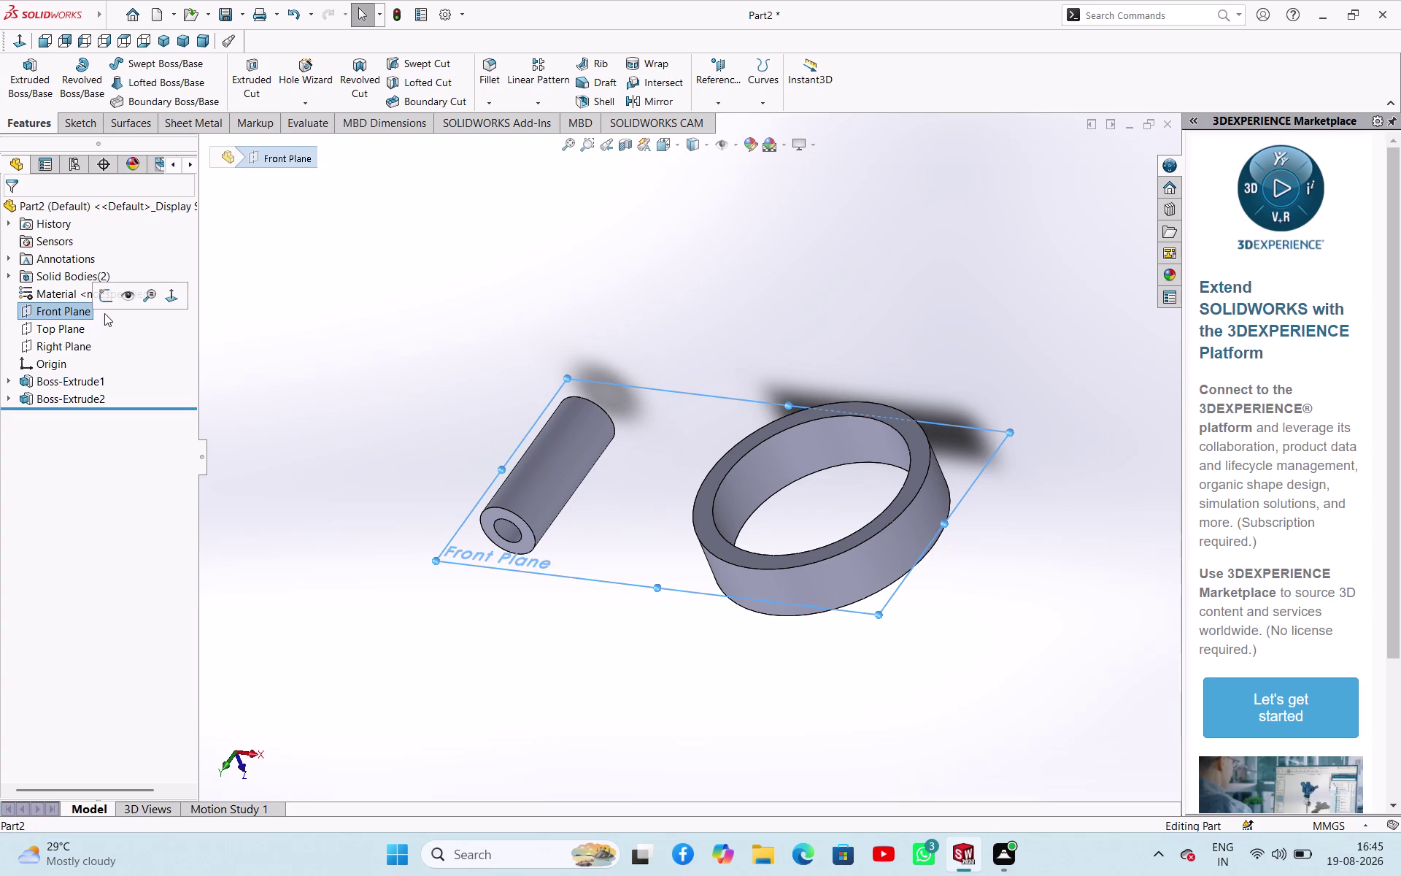
Start Sketch3 on the Front Plane, cancel Trim Entities, and zoom in on the ring and tube.
click(107, 300)
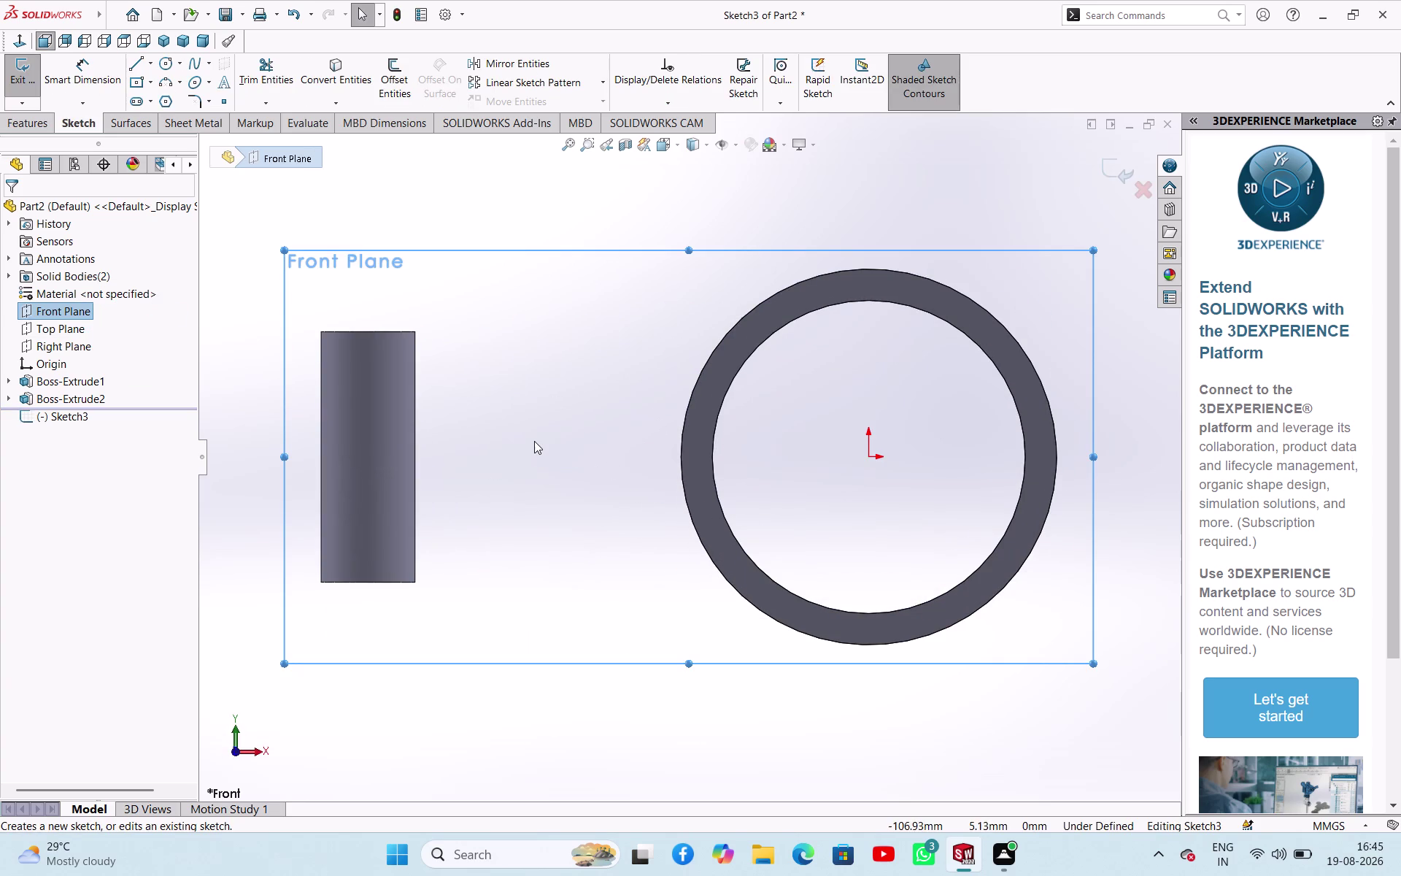
click(534, 441)
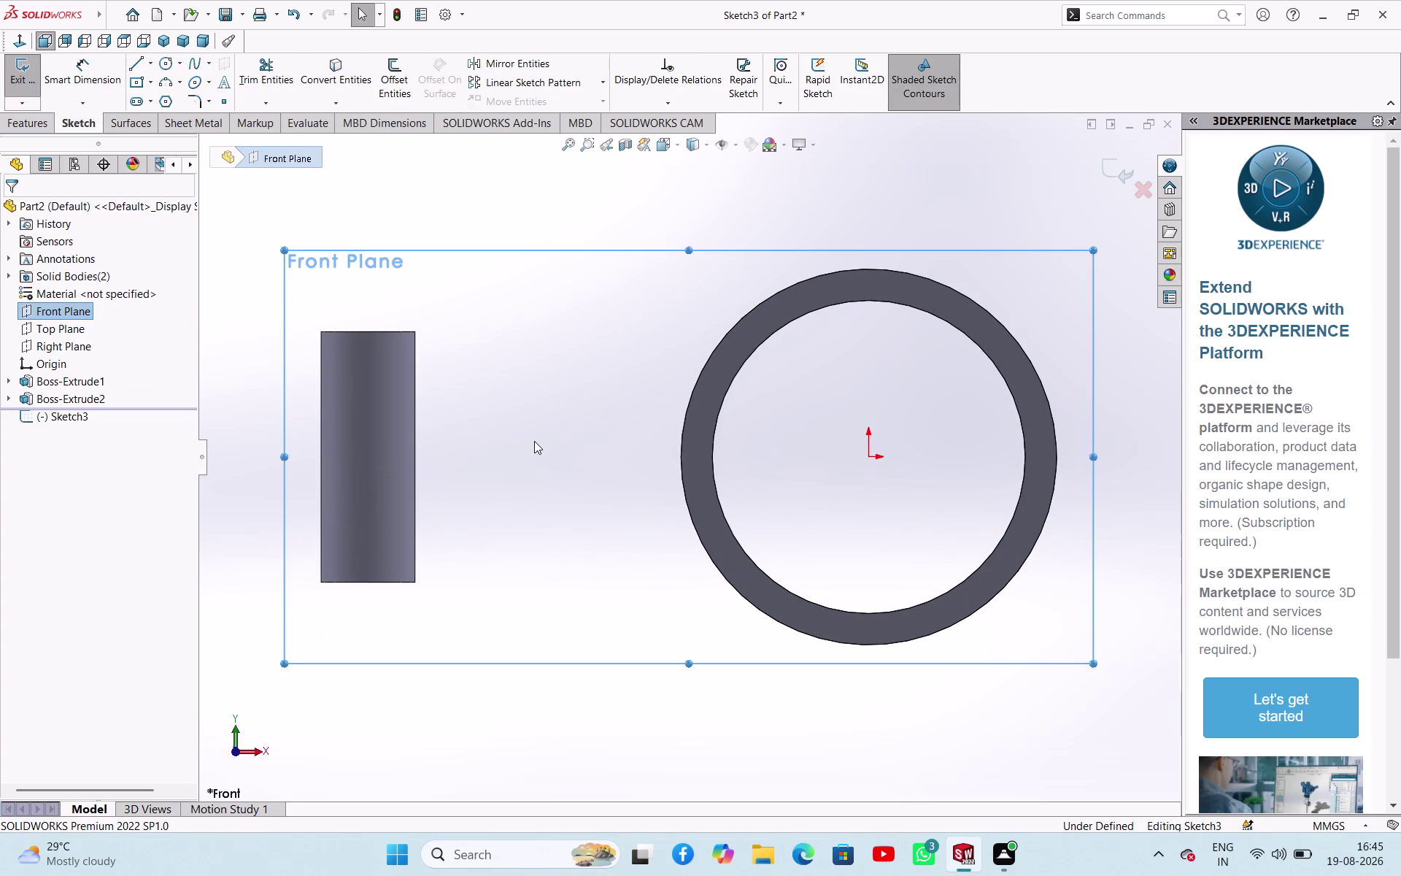
click(274, 81)
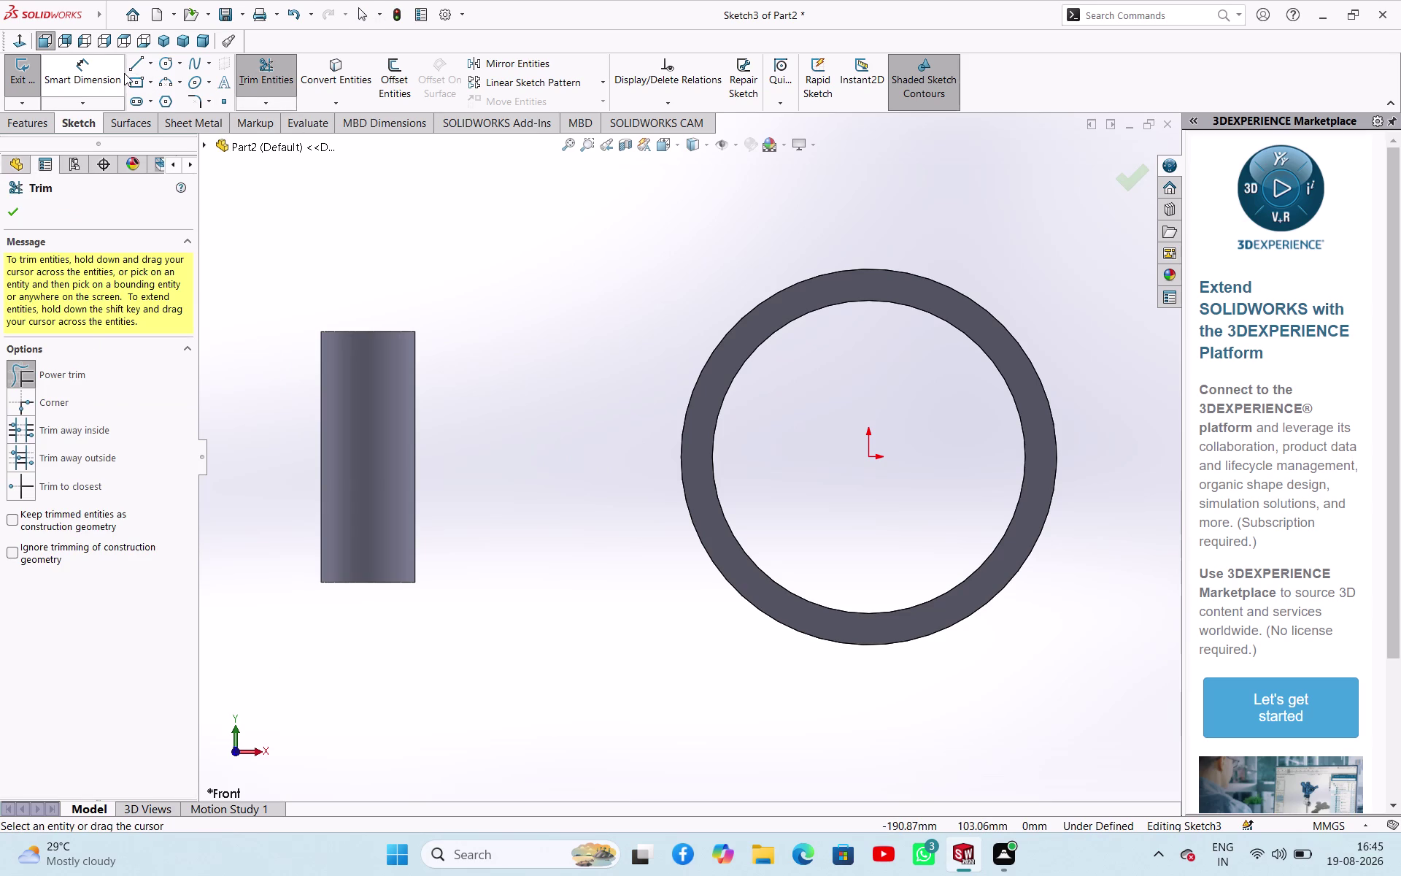
click(123, 73)
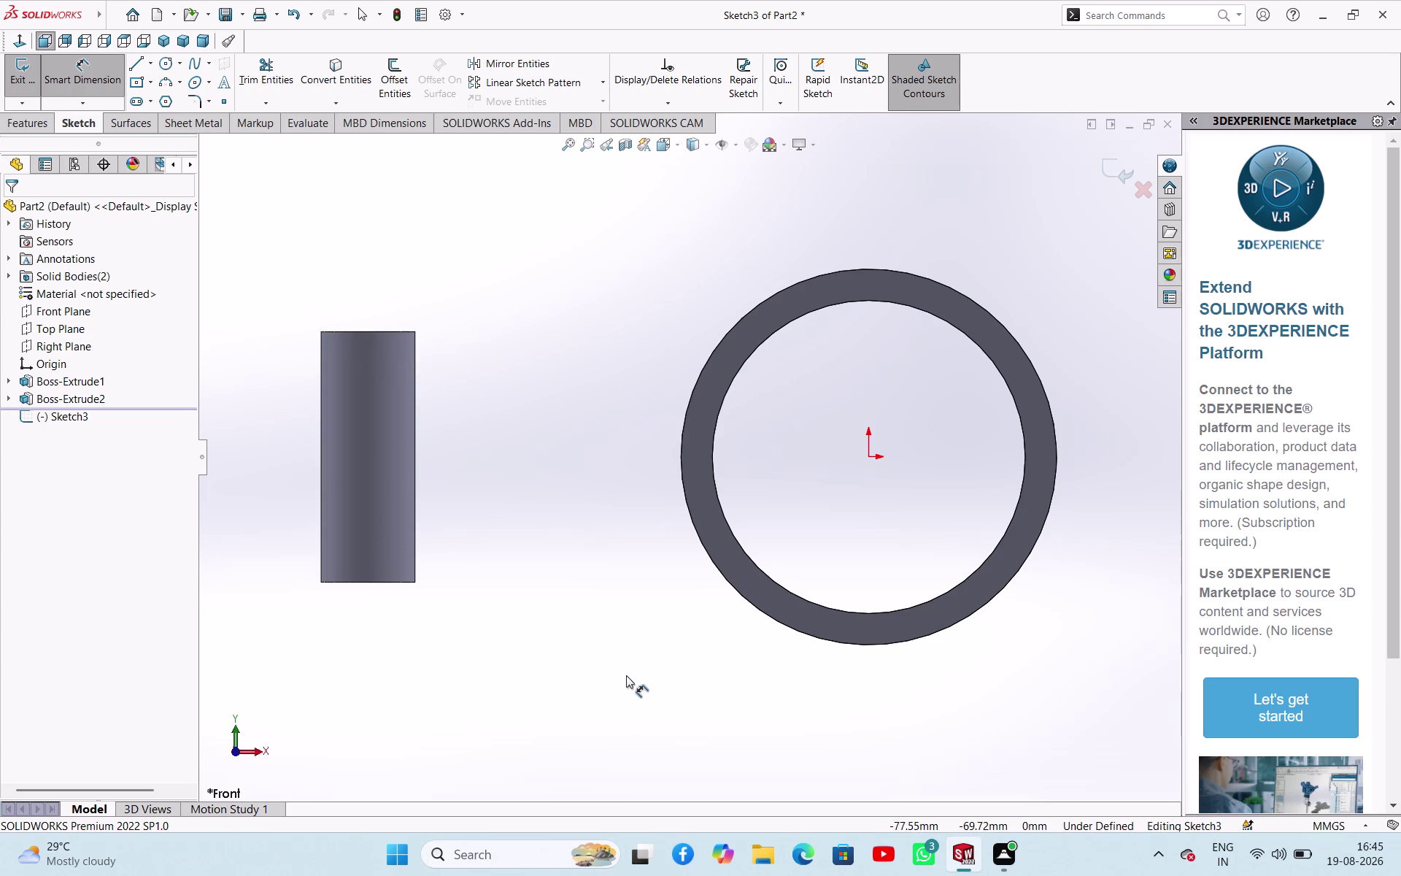
scroll(up, 3)
scroll(down, 3)
scroll(up, 3)
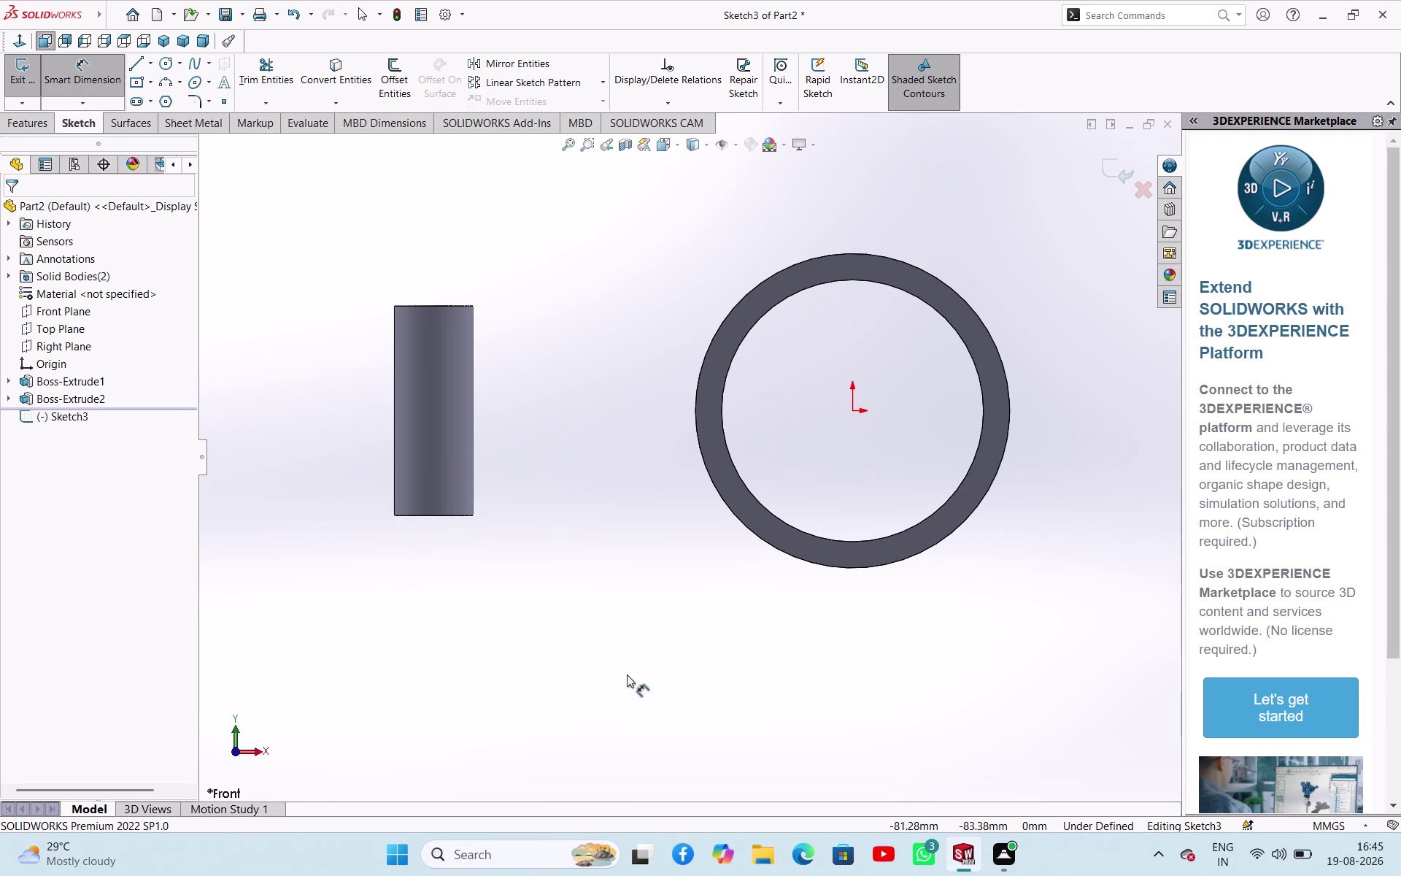
scroll(up, 3)
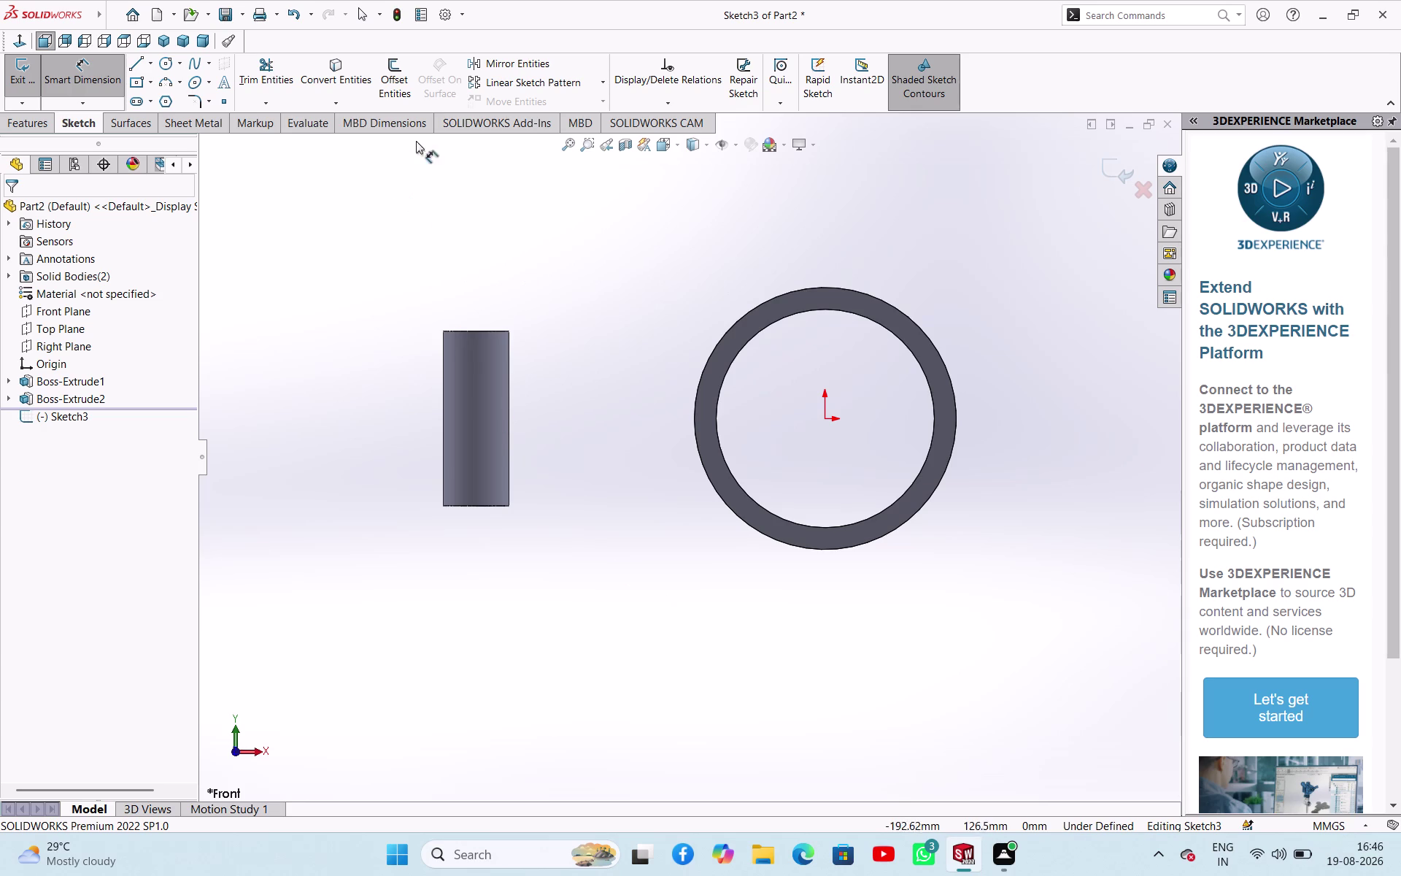
click(352, 68)
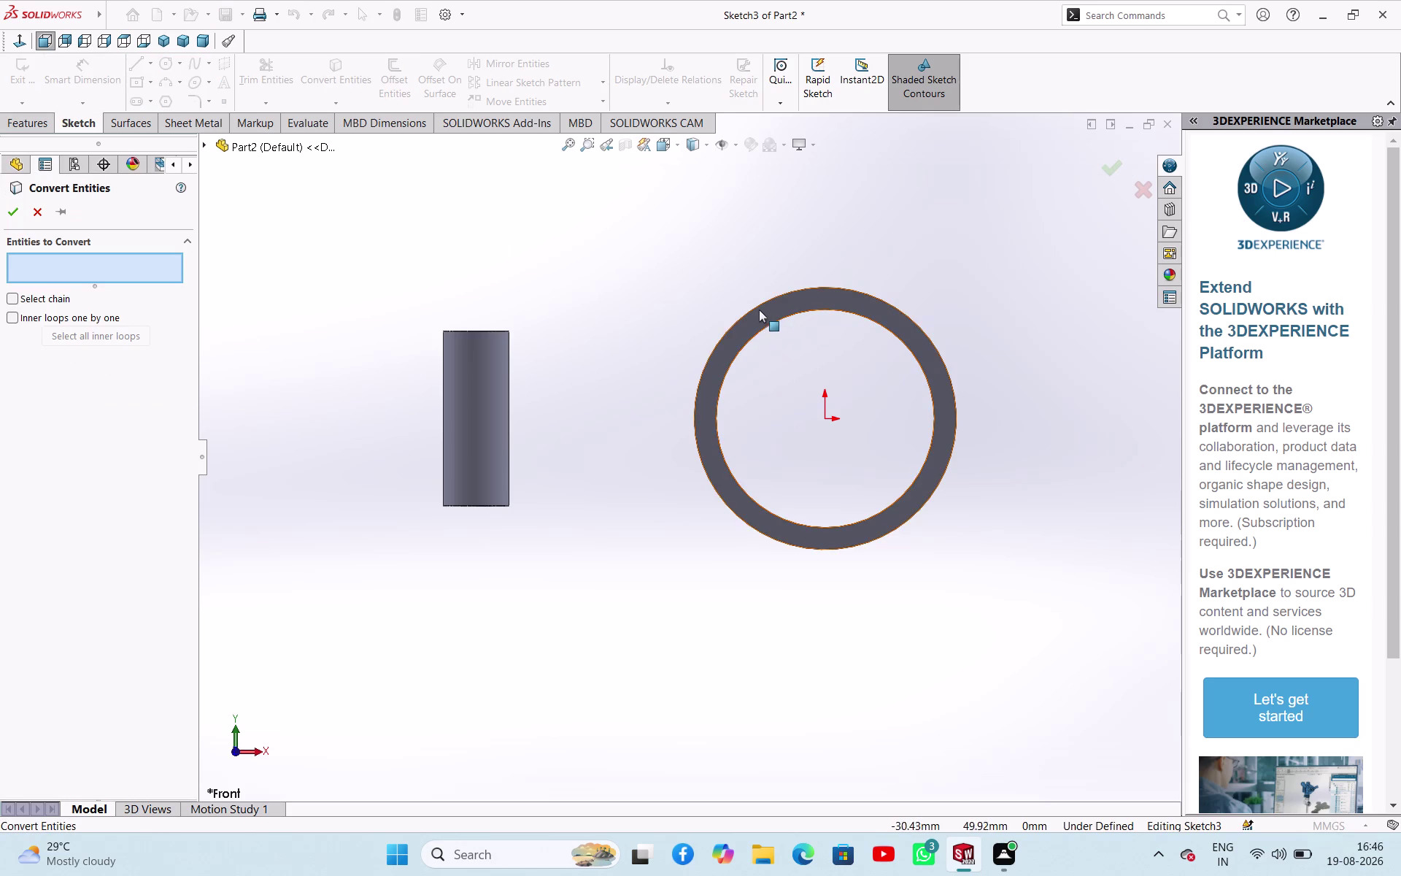
Convert the ring's outer edge into the sketch and draw a line from the ring top to the tube.
click(757, 309)
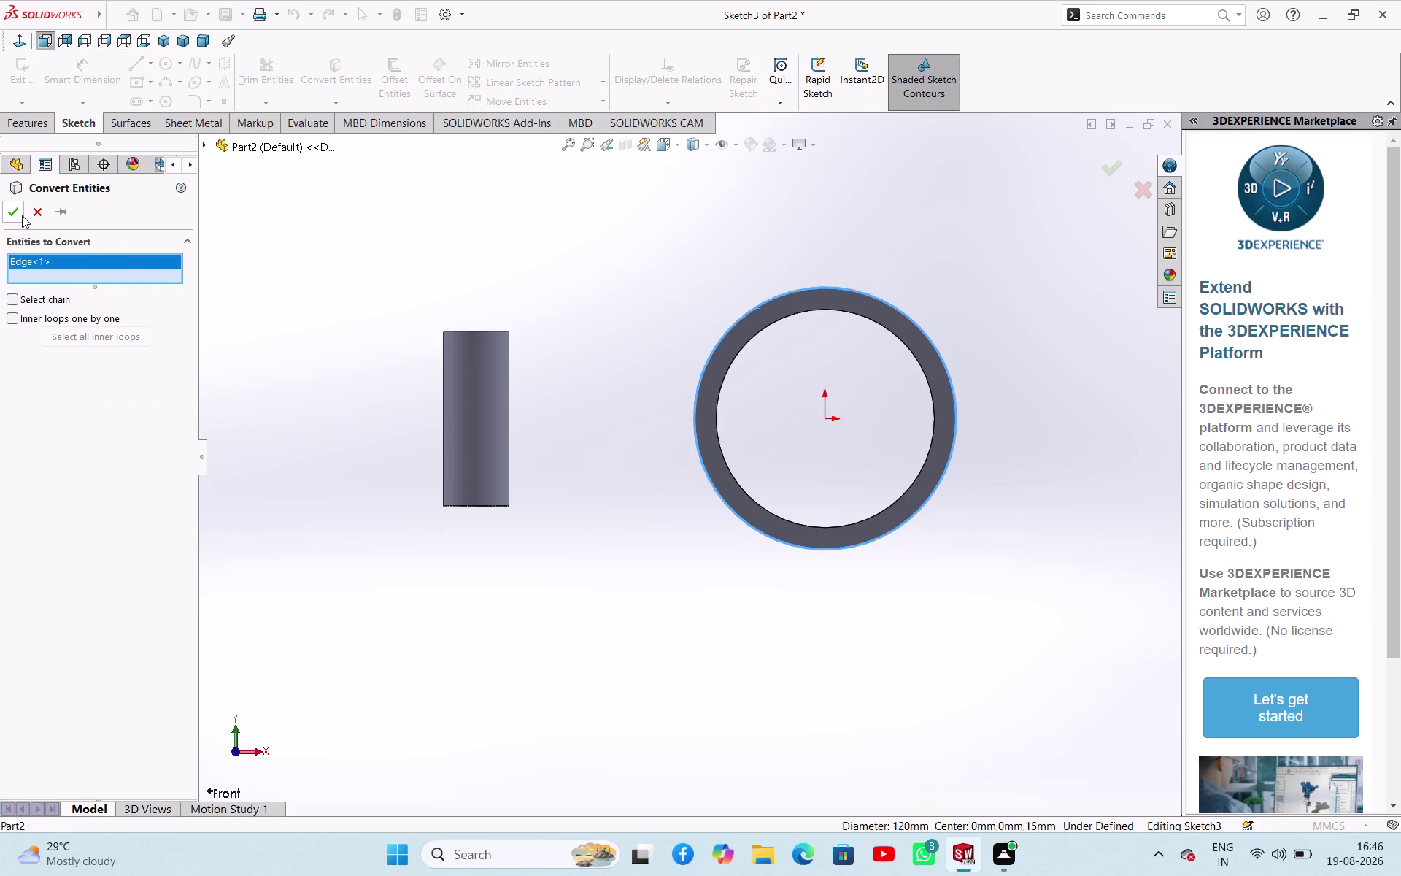
click(18, 216)
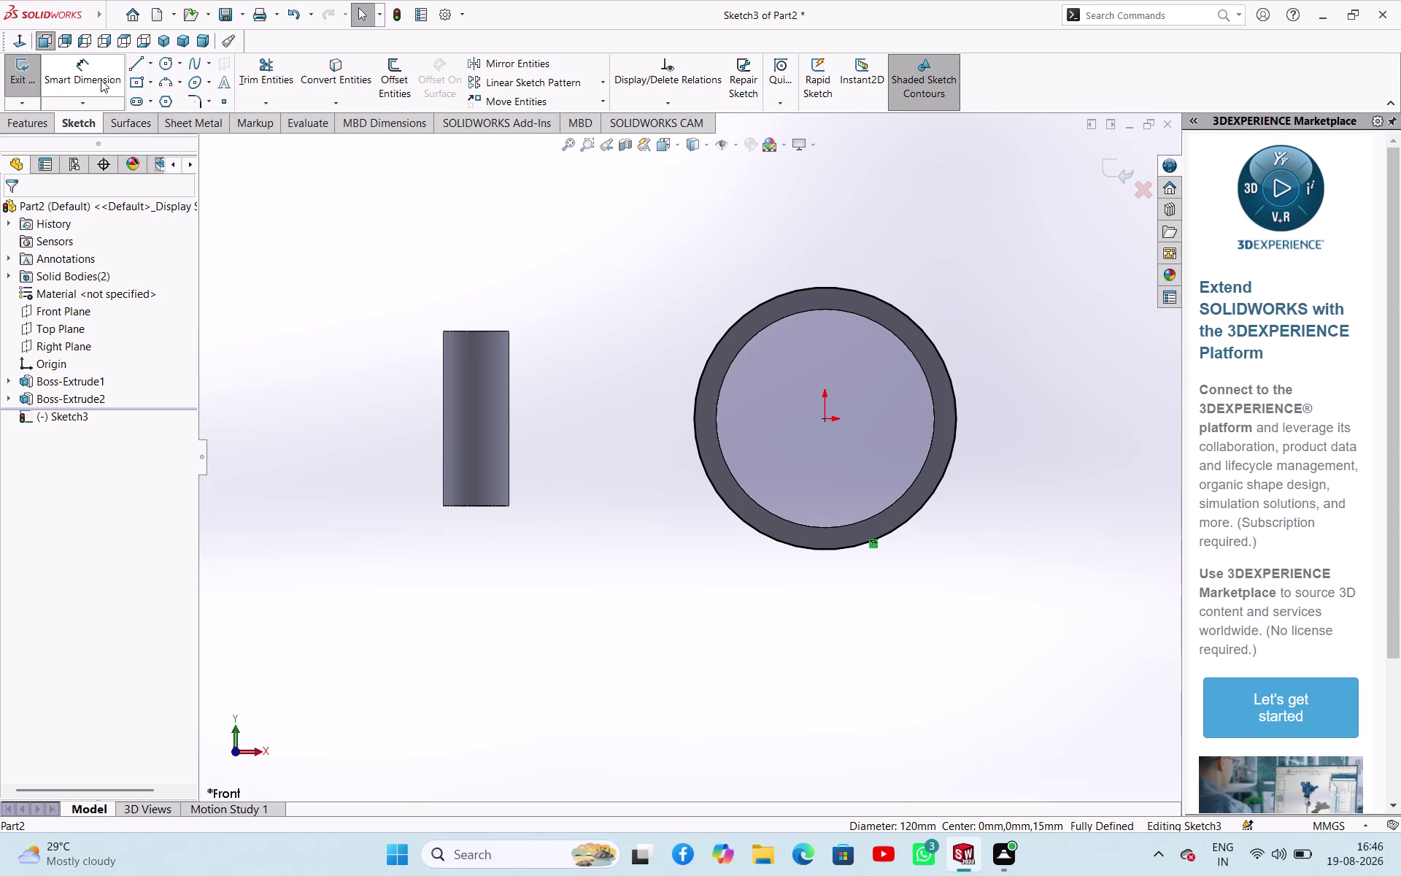
click(137, 68)
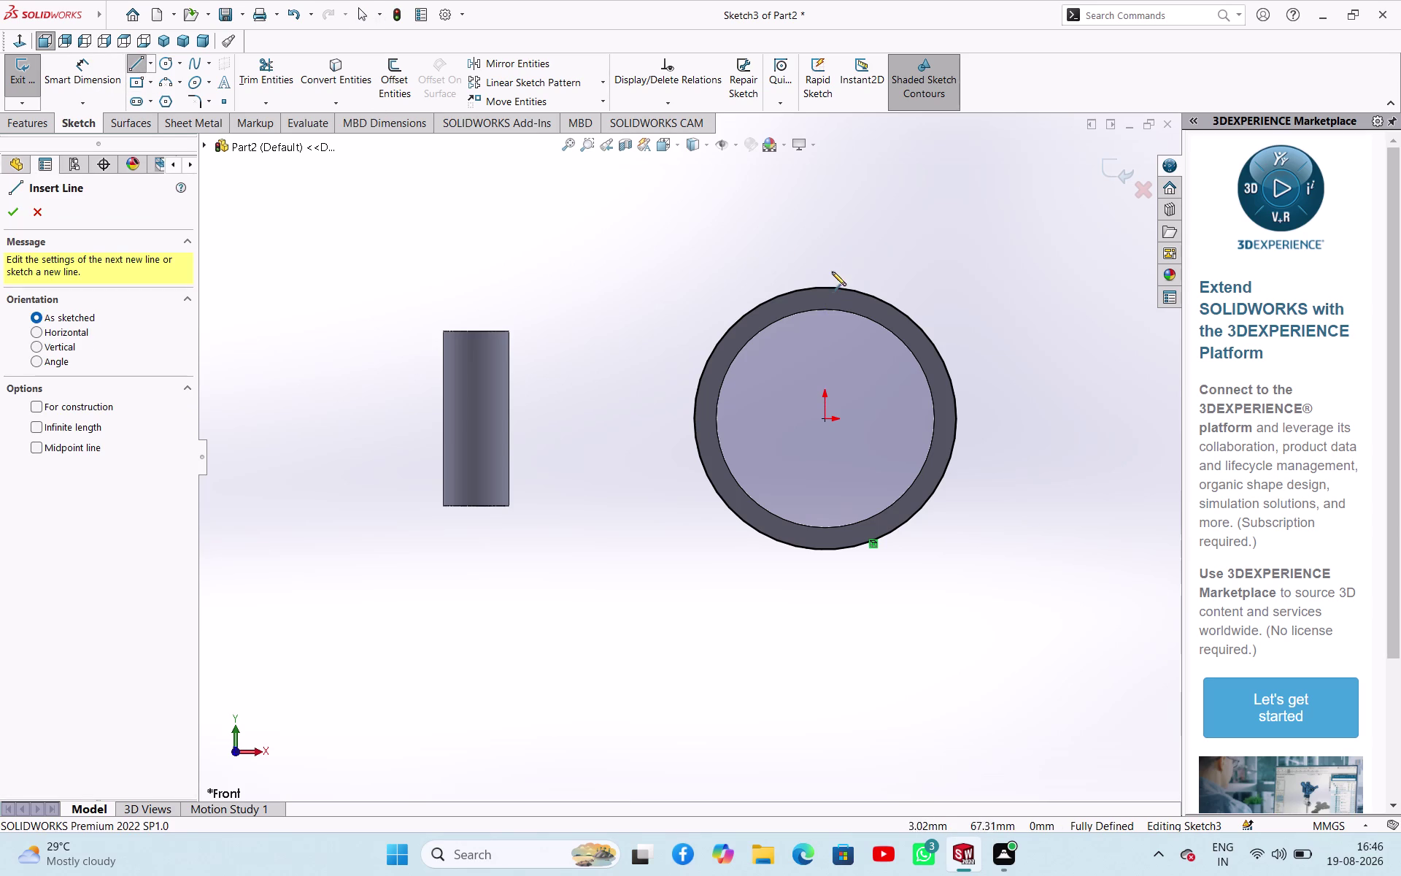
click(804, 290)
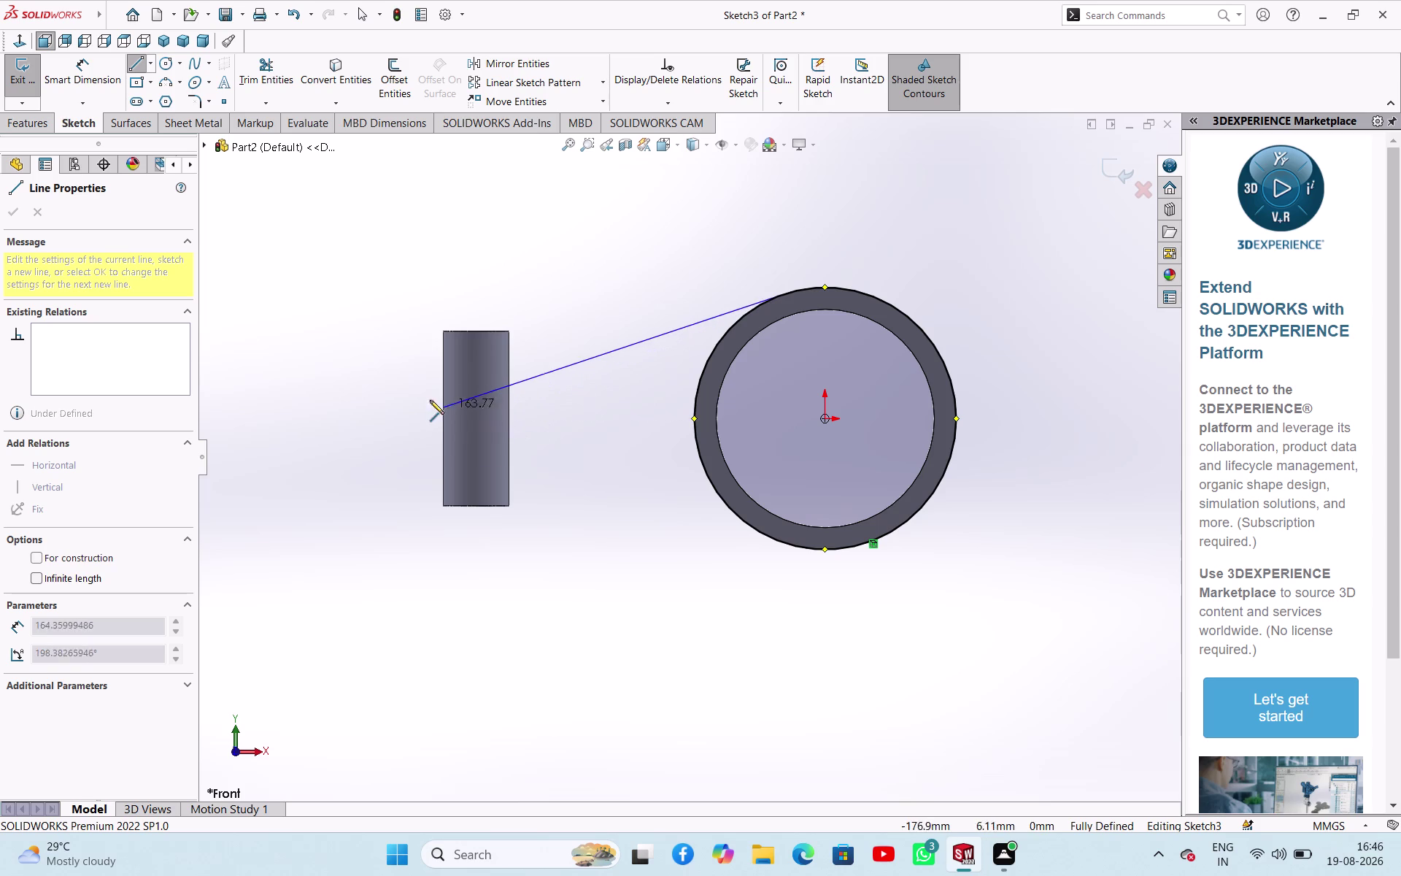
click(419, 394)
right_click(507, 423)
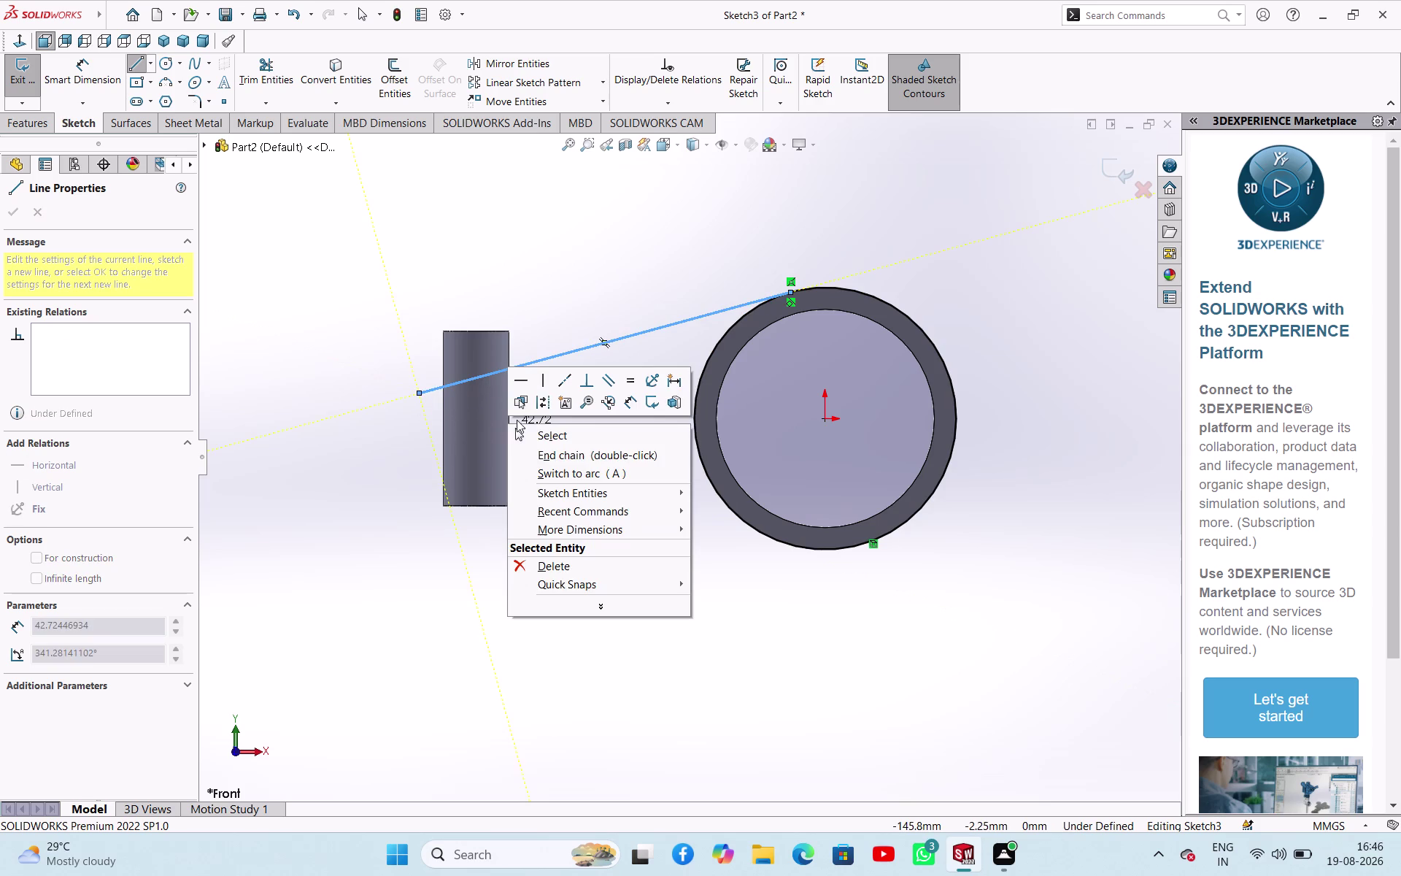
click(533, 427)
click(571, 439)
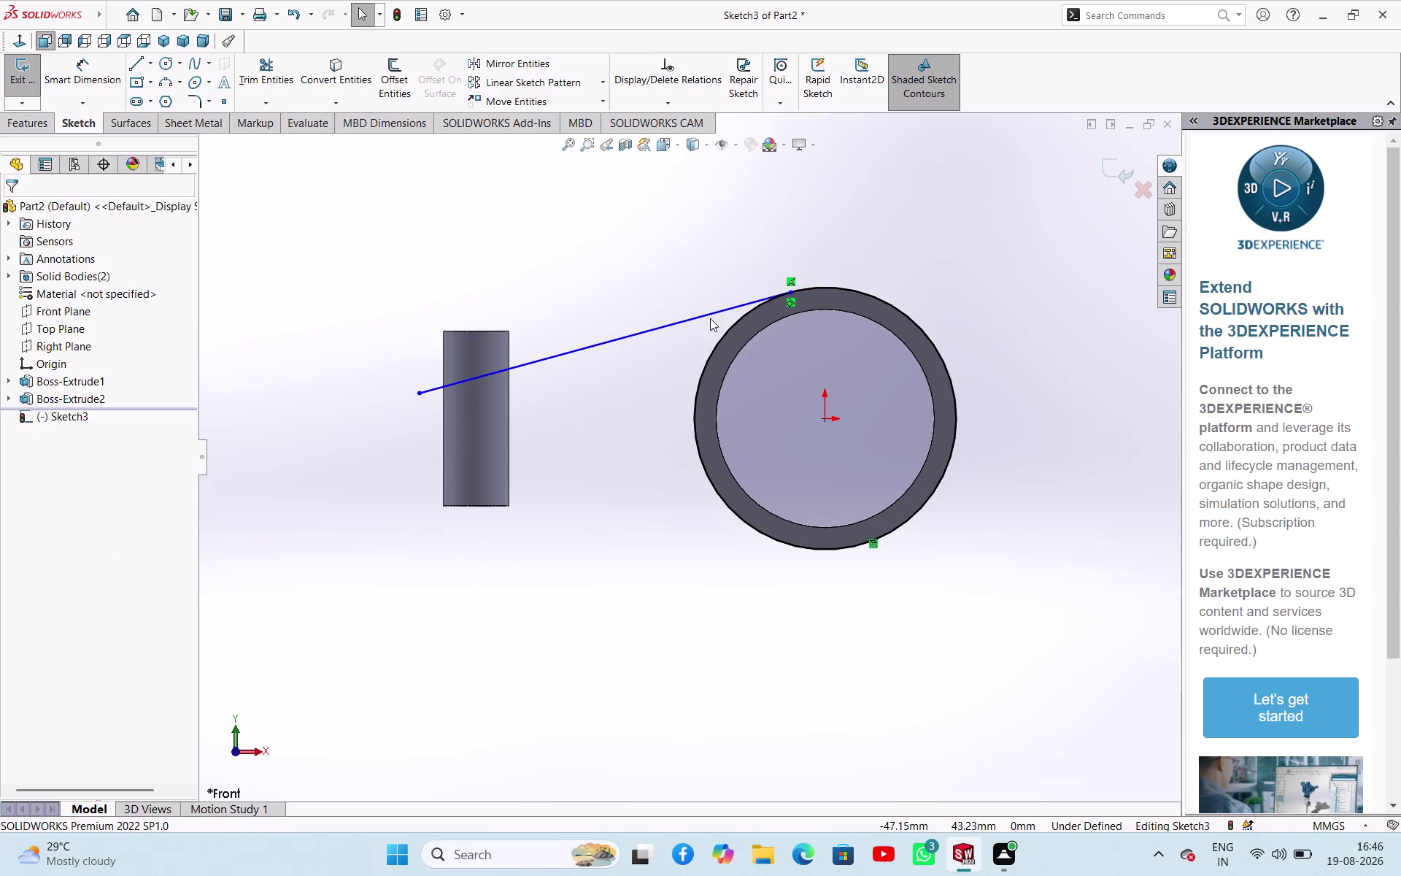
Make the line tangent to the ring's outer edge, then undo a trial drag of its end.
click(694, 315)
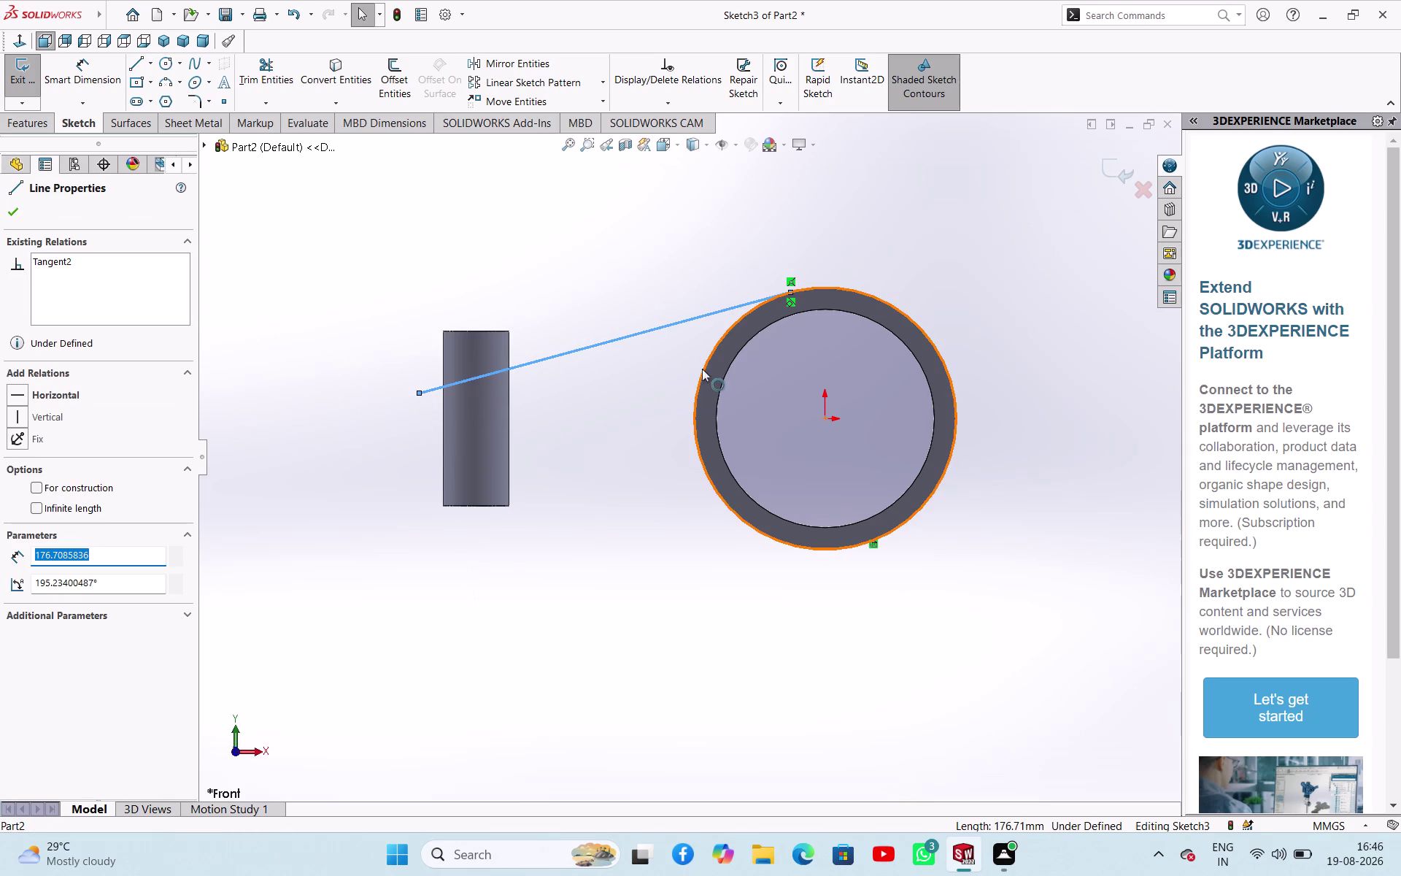
click(707, 363)
click(743, 305)
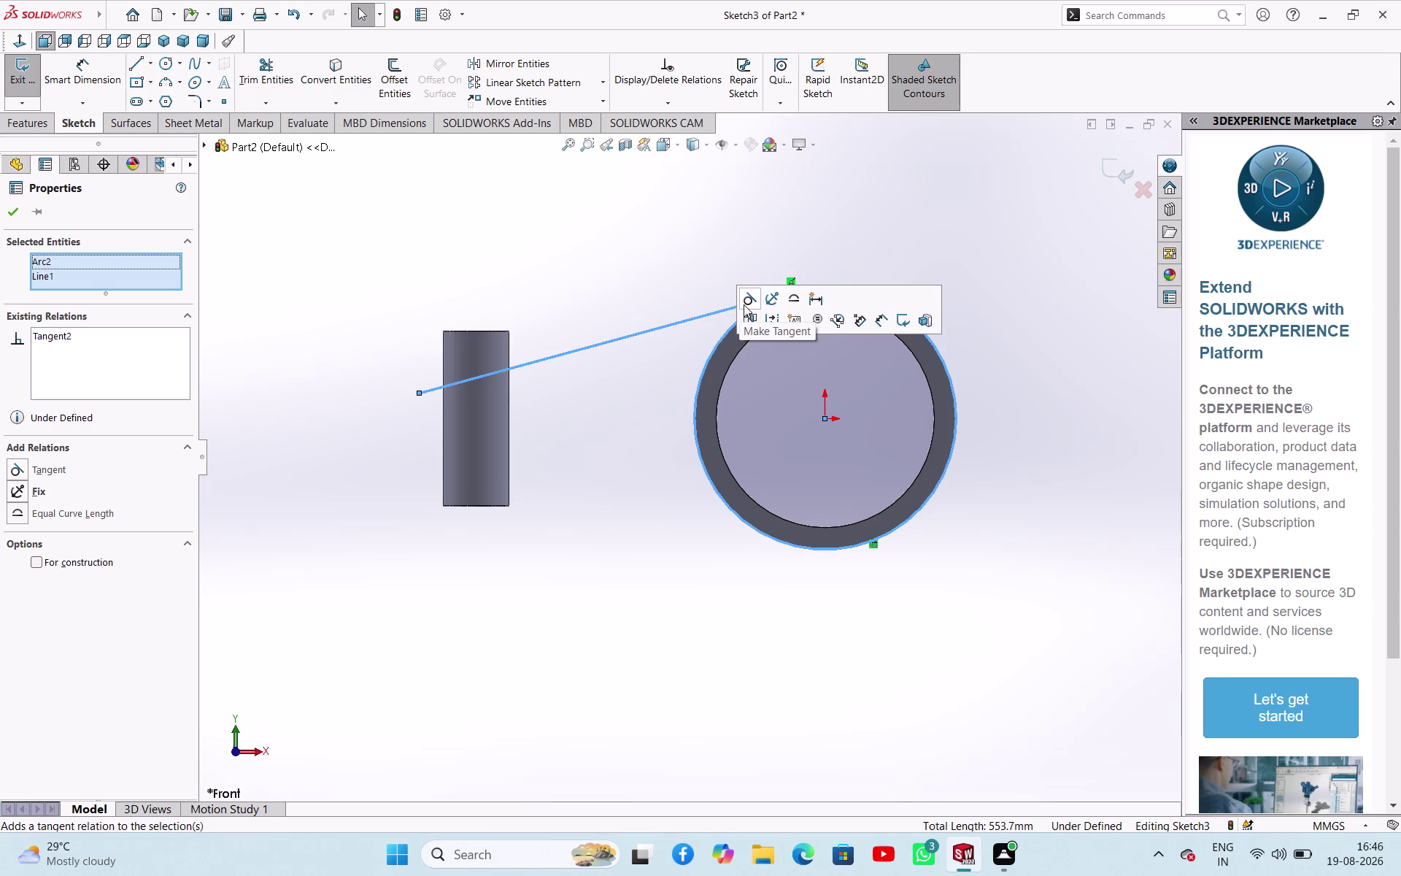
click(635, 416)
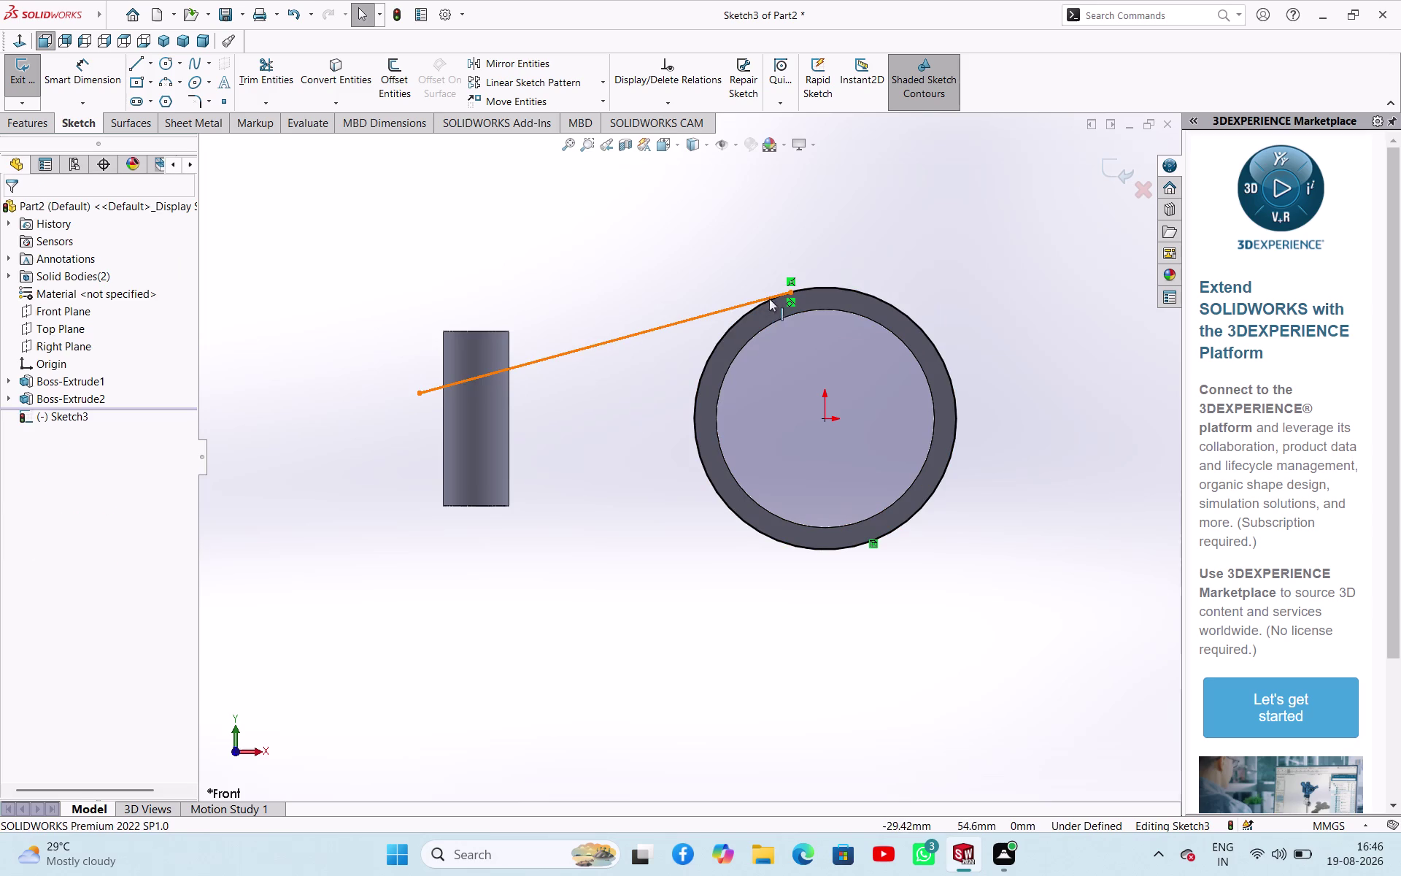
drag(791, 292, 718, 358)
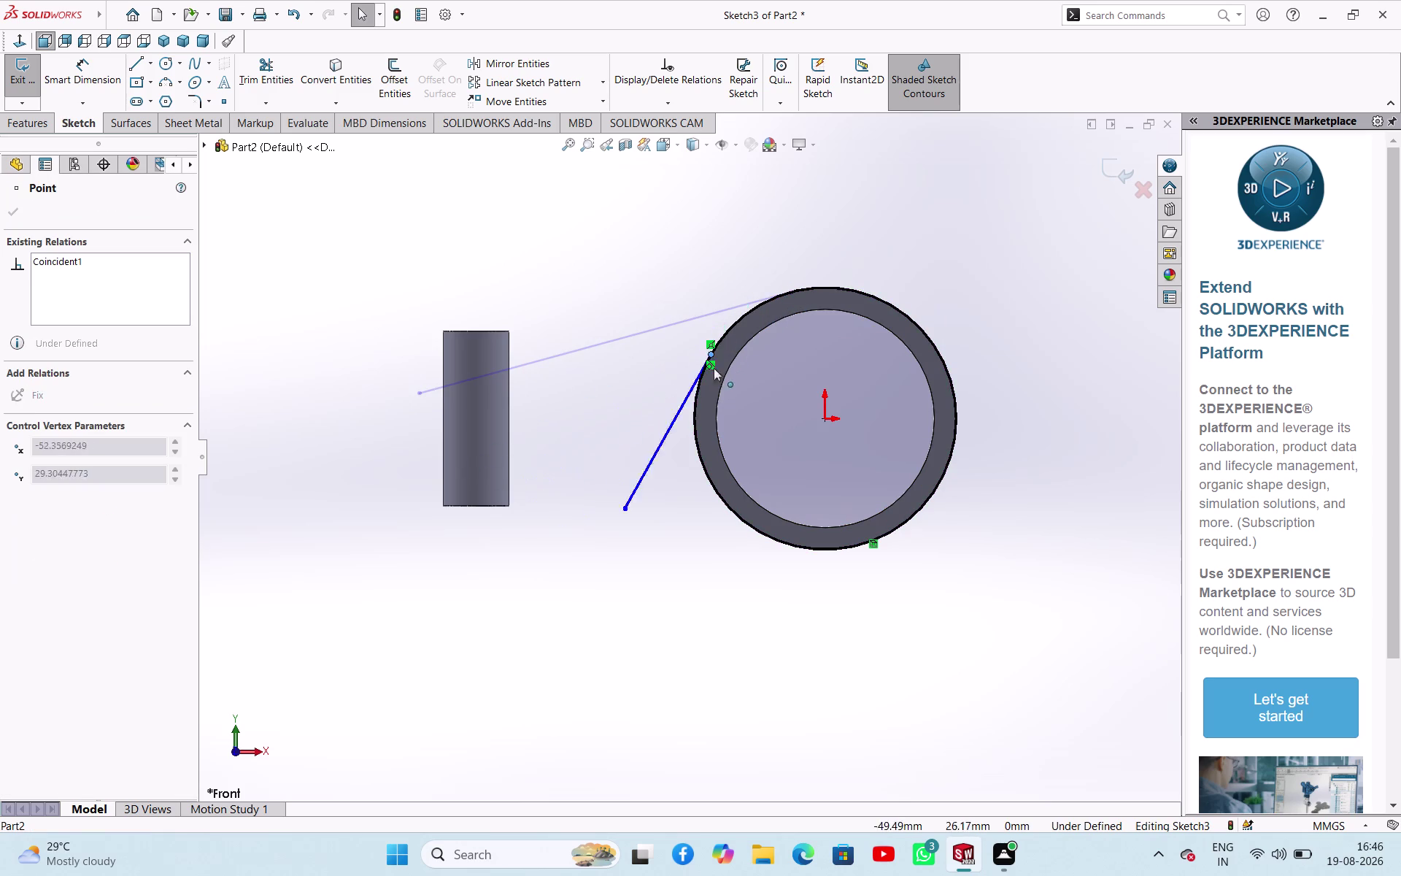
drag(718, 358, 808, 634)
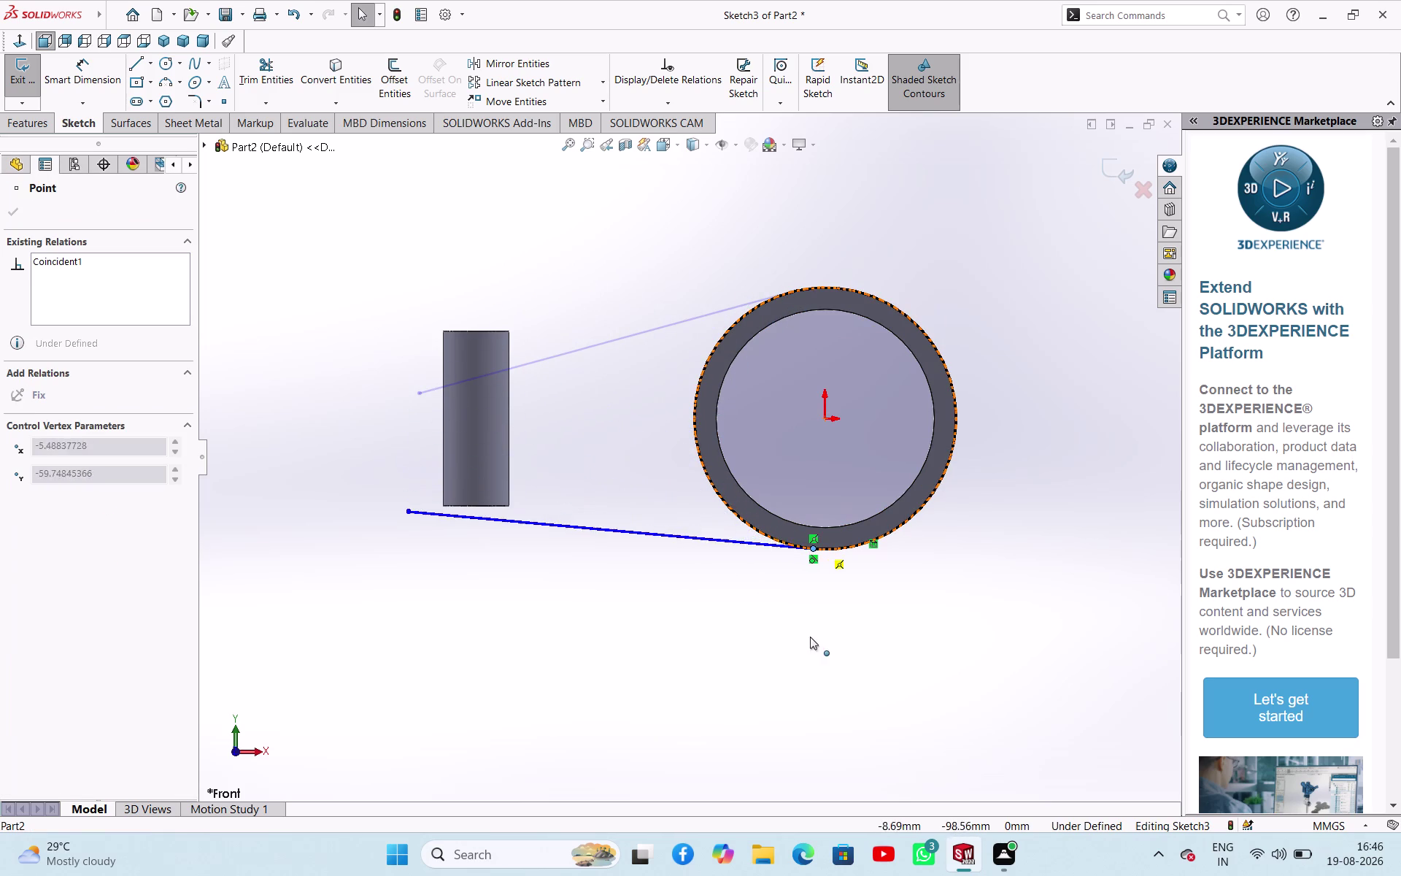
drag(808, 635, 803, 275)
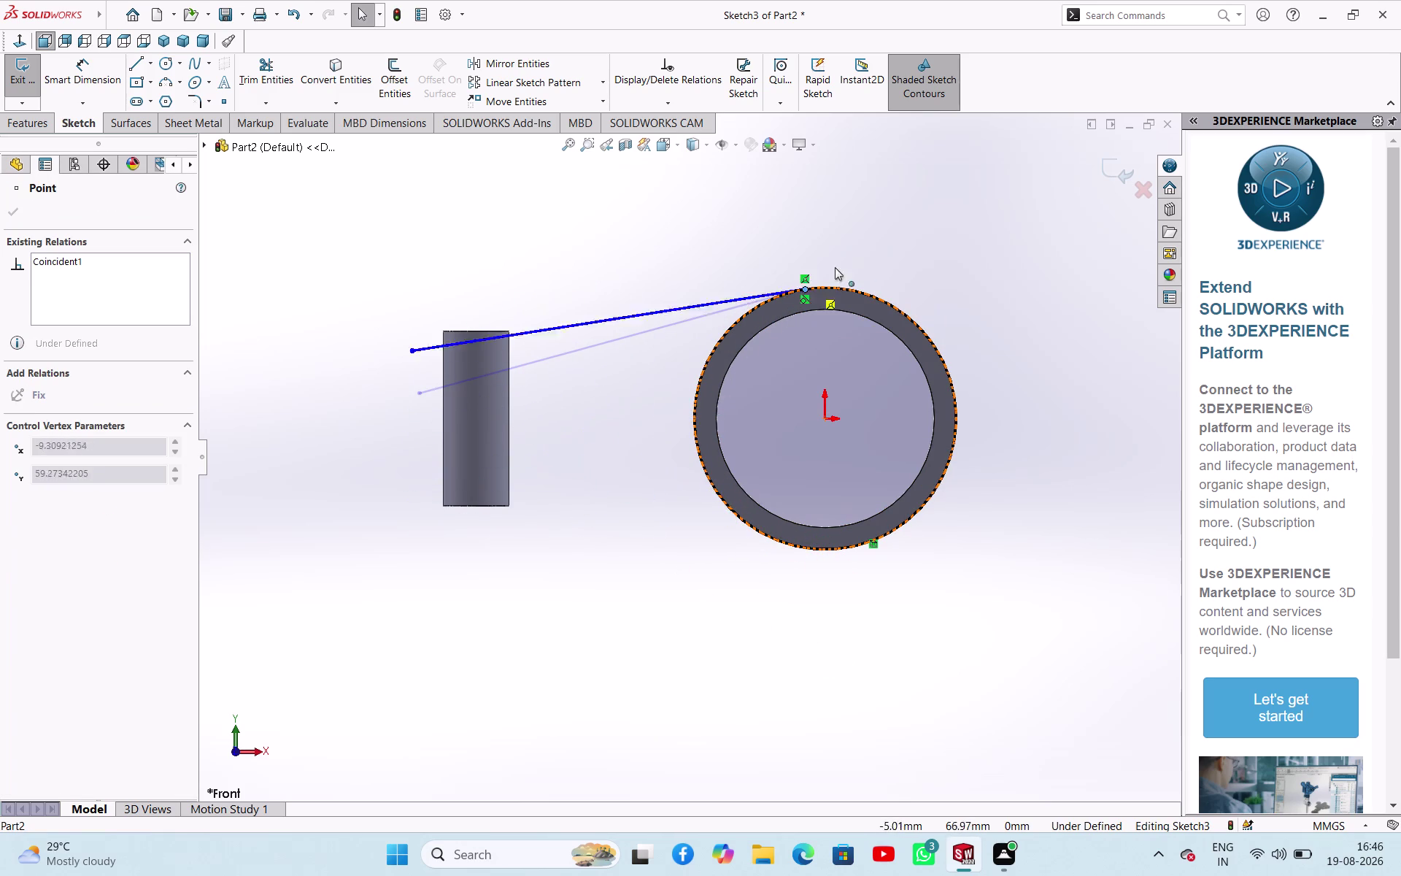
drag(802, 274, 918, 272)
key(ctrl+z)
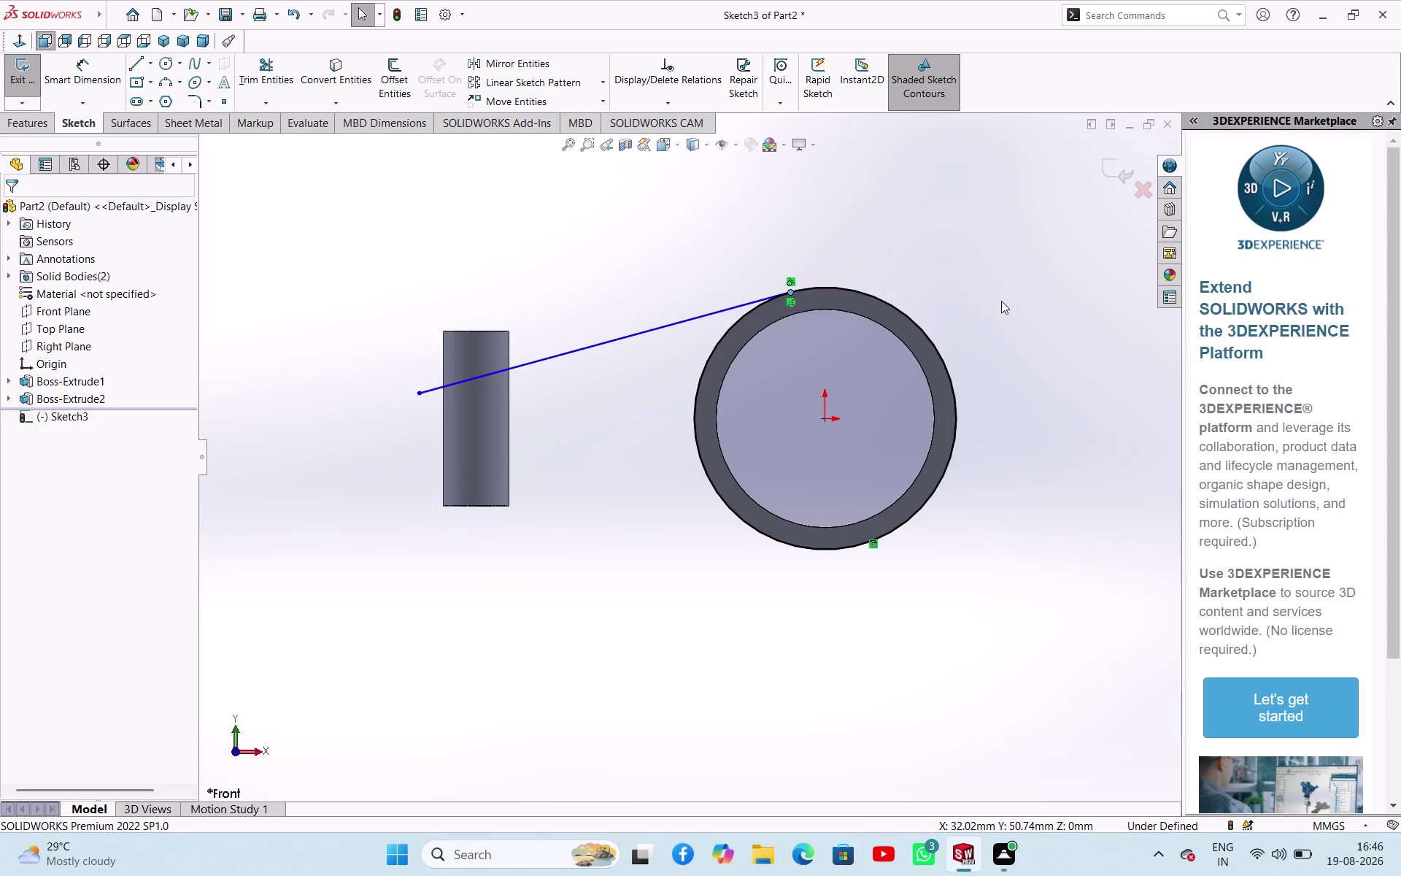
click(656, 532)
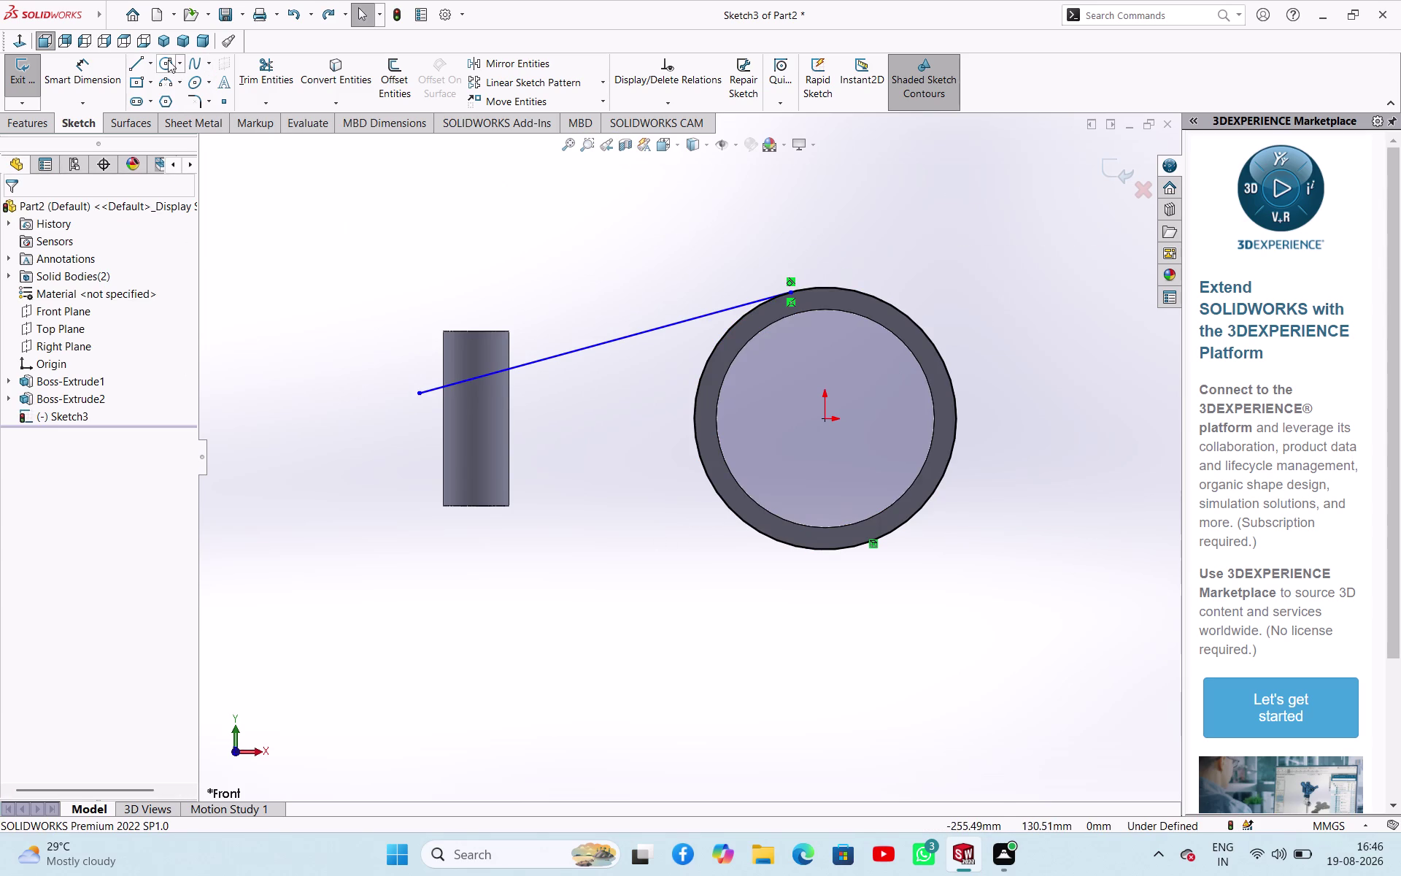
click(138, 65)
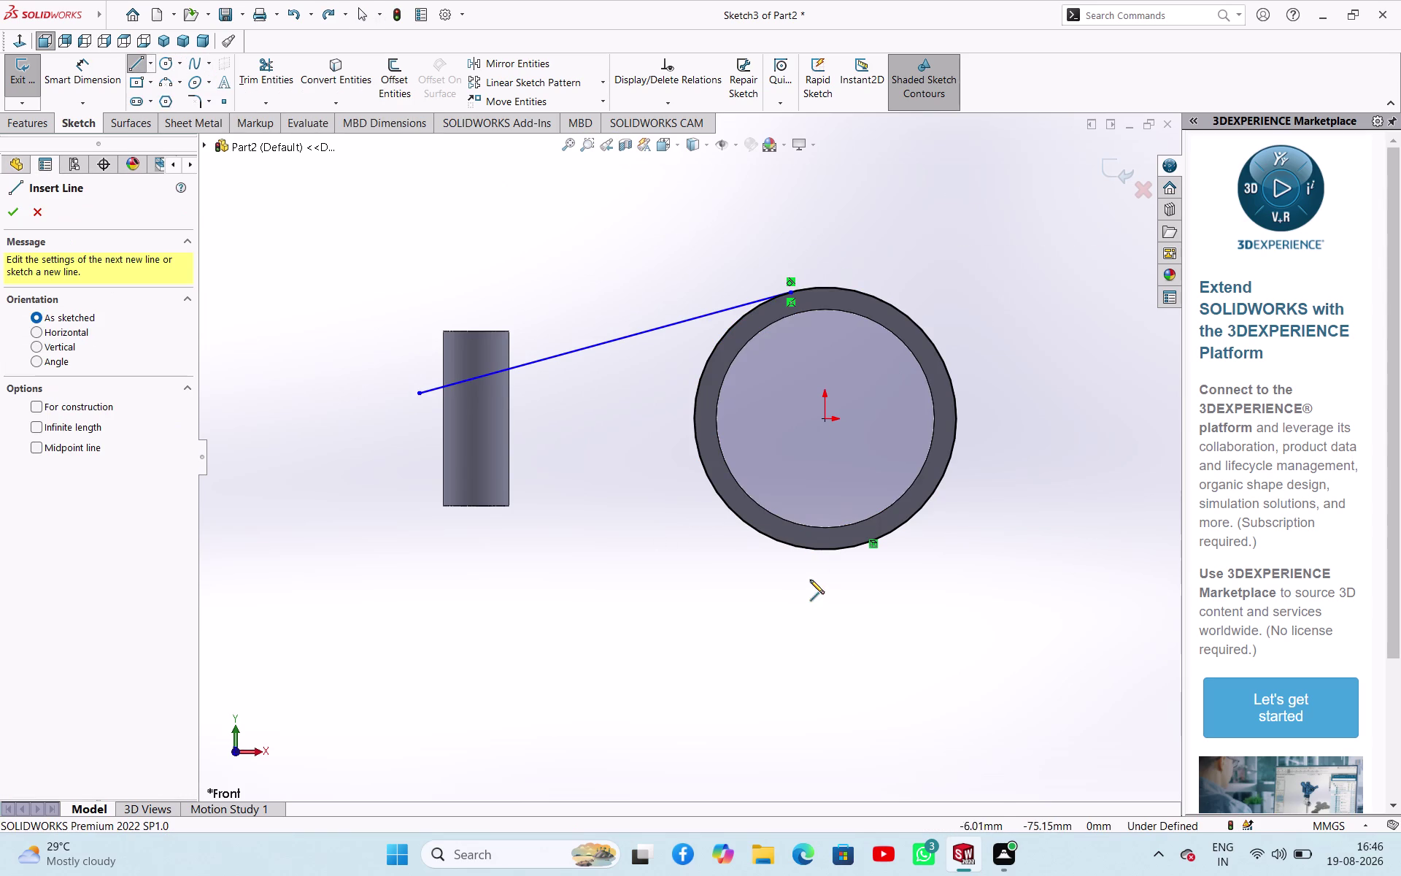
Draw a lower line from the ring bottom to the tube and make it tangent to the ring.
click(800, 548)
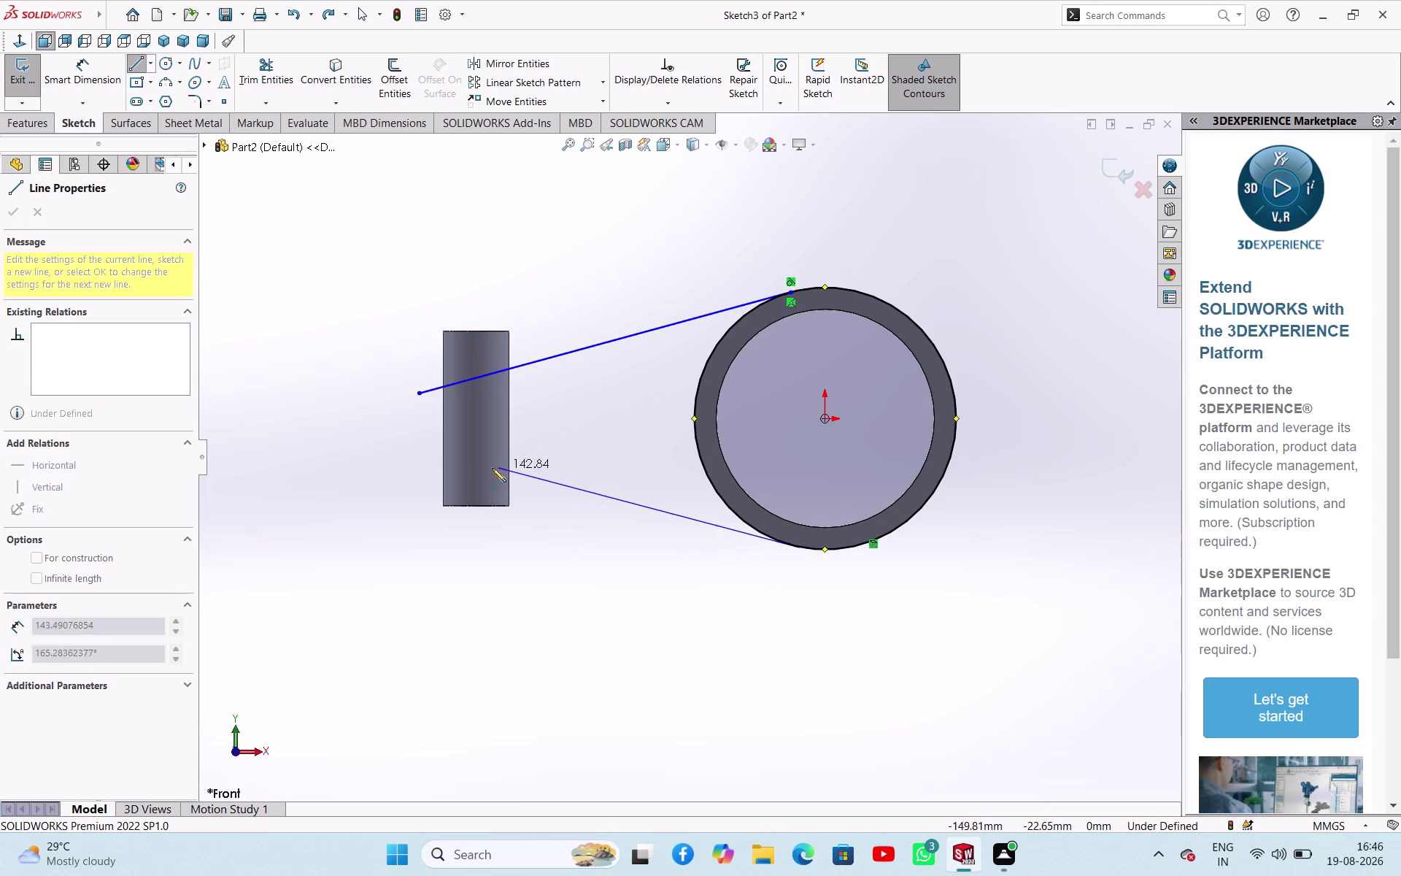
click(472, 468)
right_click(621, 565)
click(652, 585)
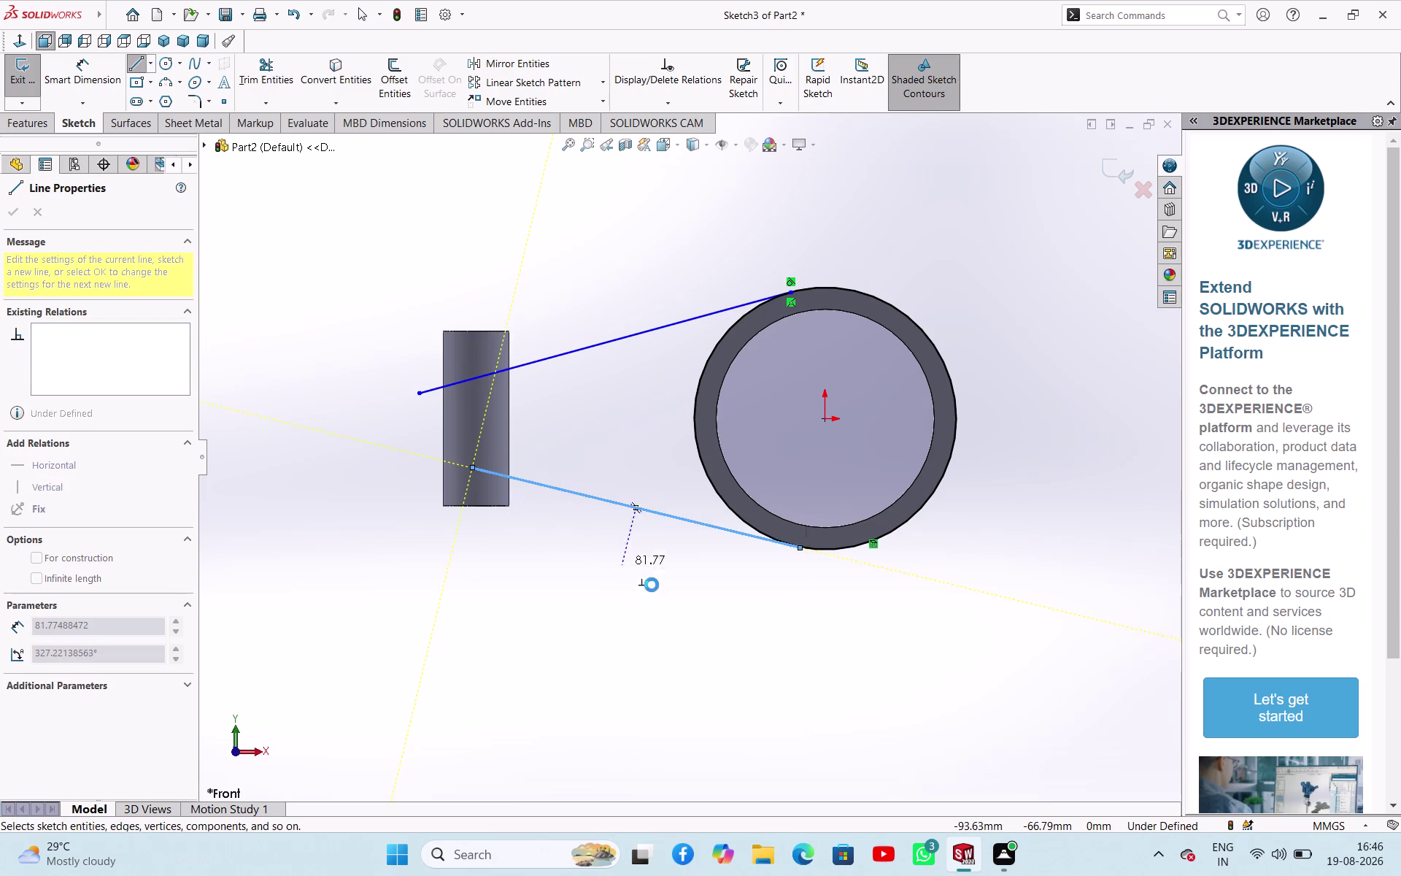
click(662, 599)
click(700, 520)
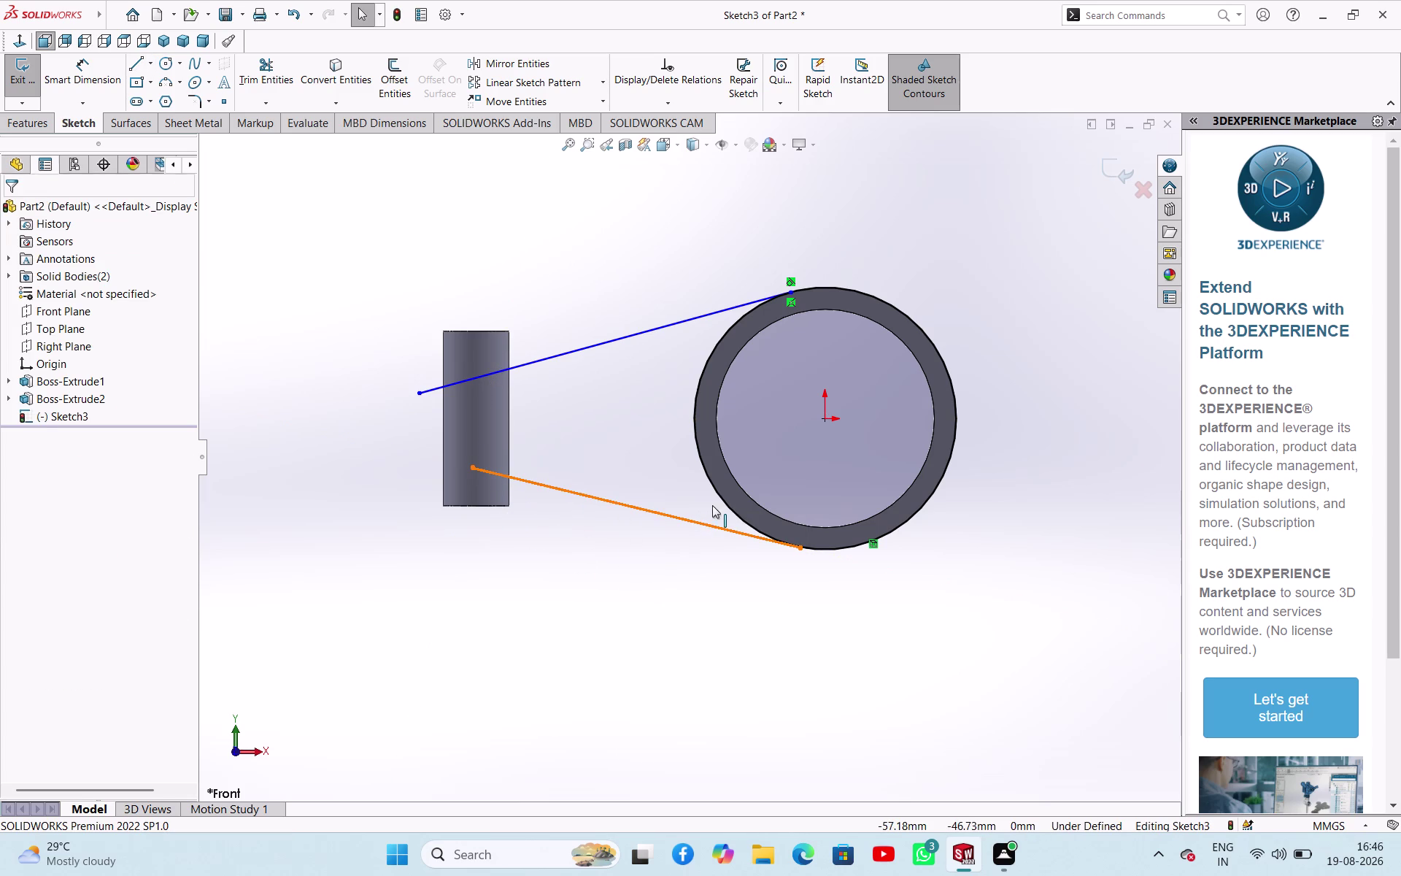
click(727, 505)
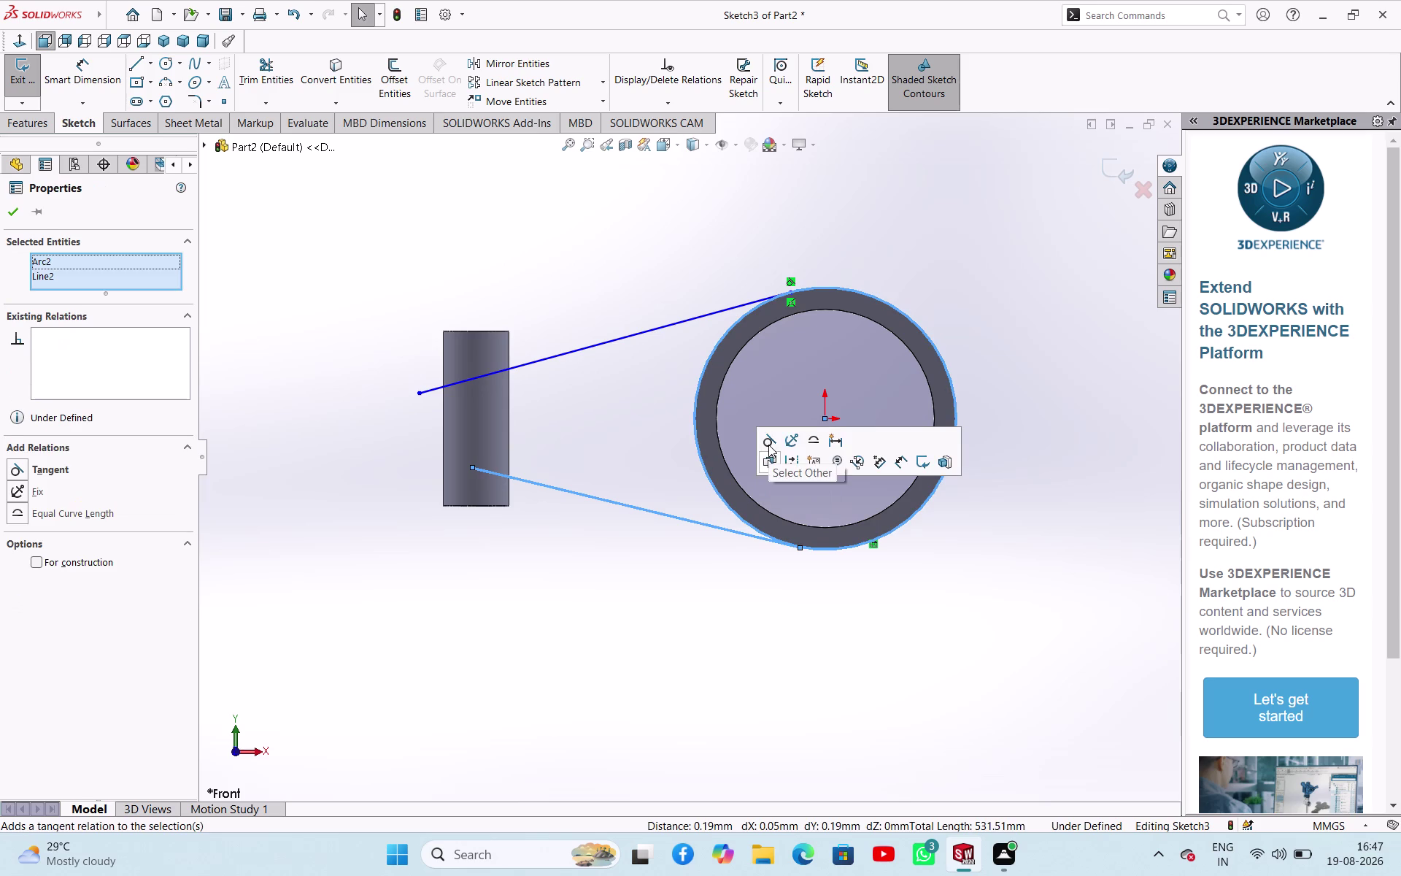
click(768, 444)
click(731, 600)
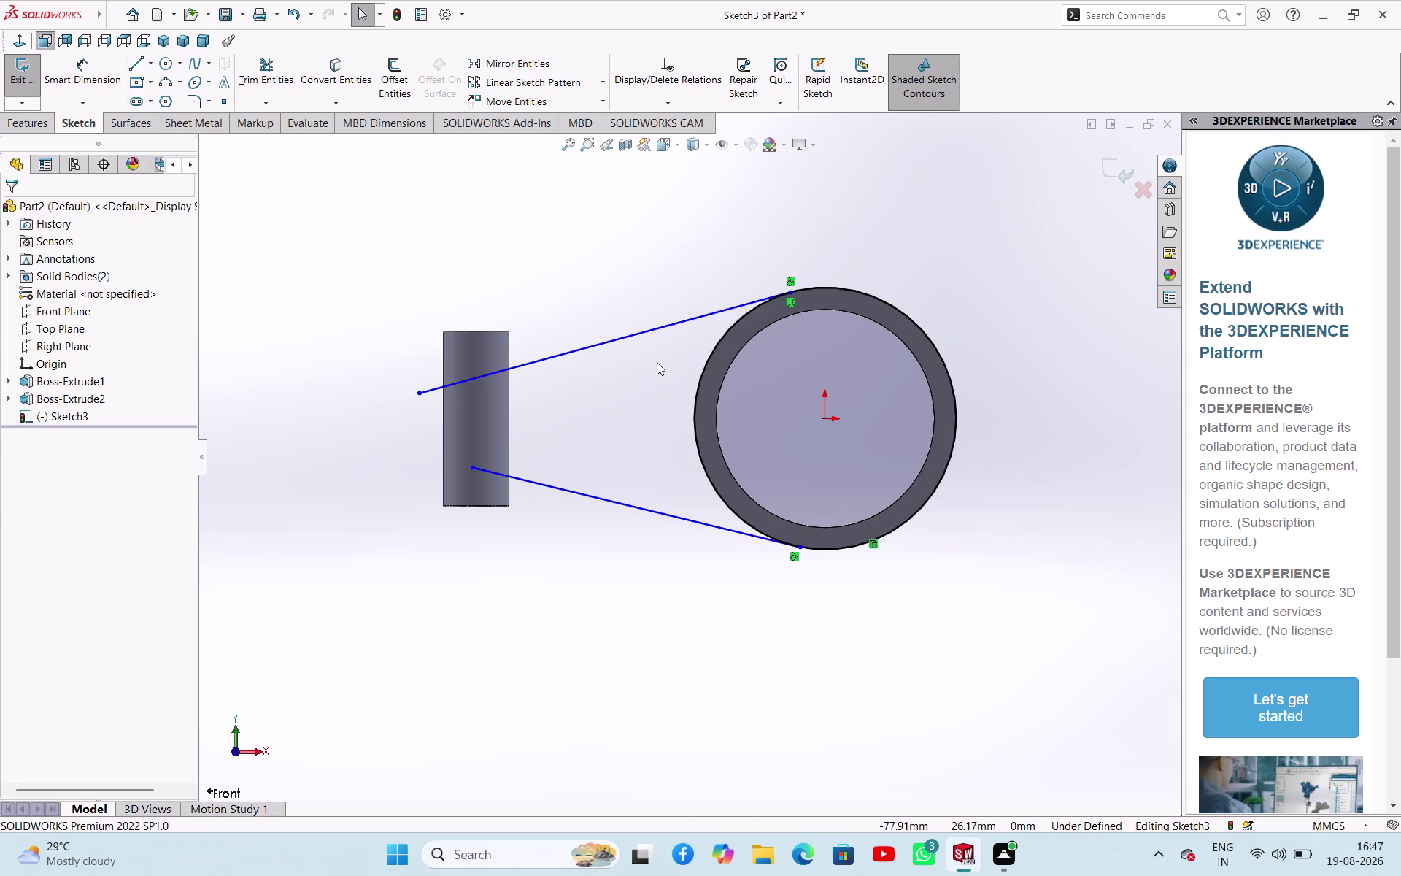
Delete the upper line, redraw it from the ring top to the tube, and delete it again.
click(624, 339)
key(Delete)
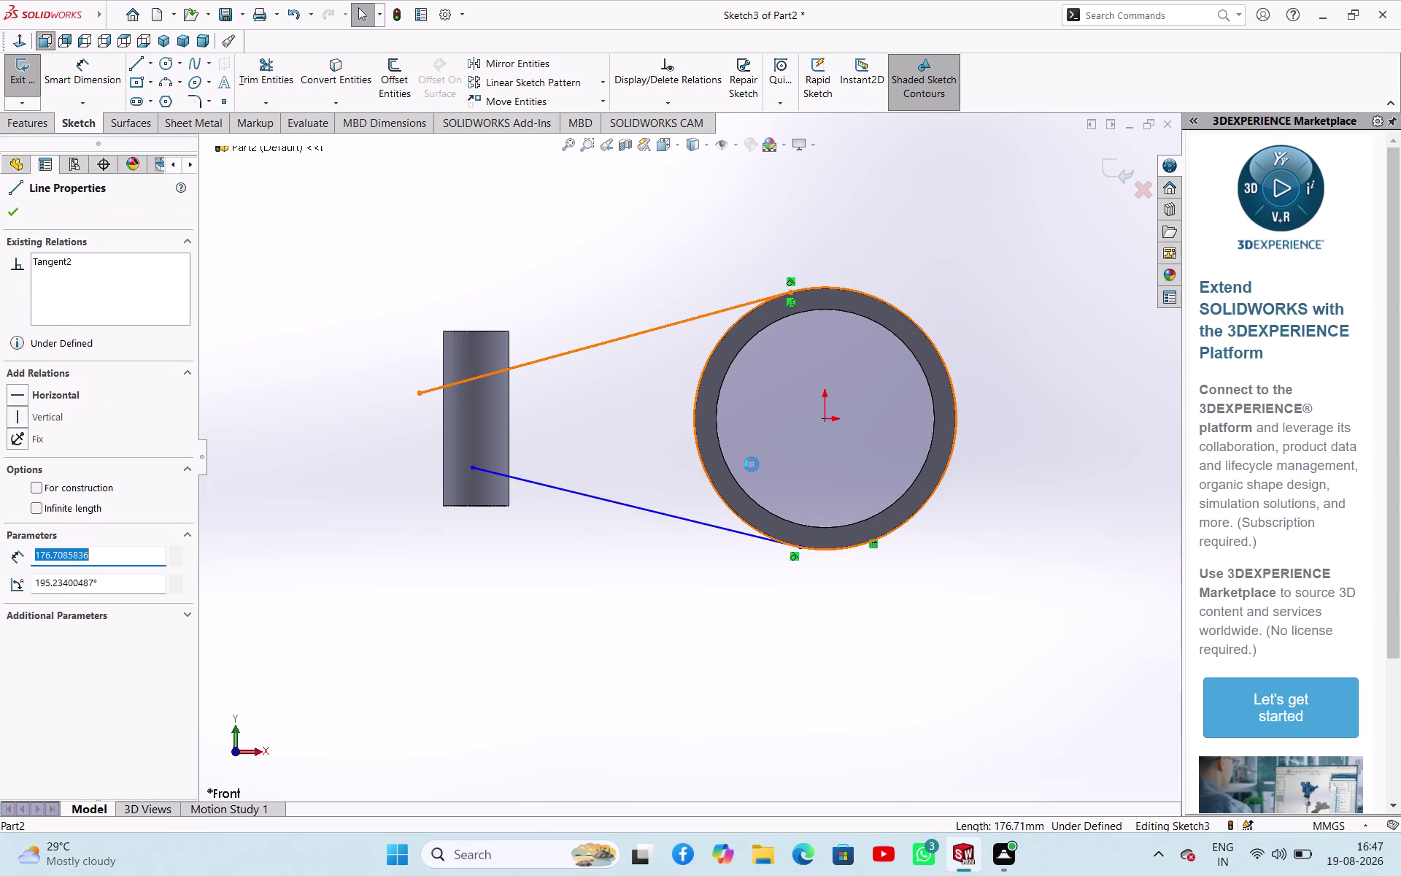
click(146, 63)
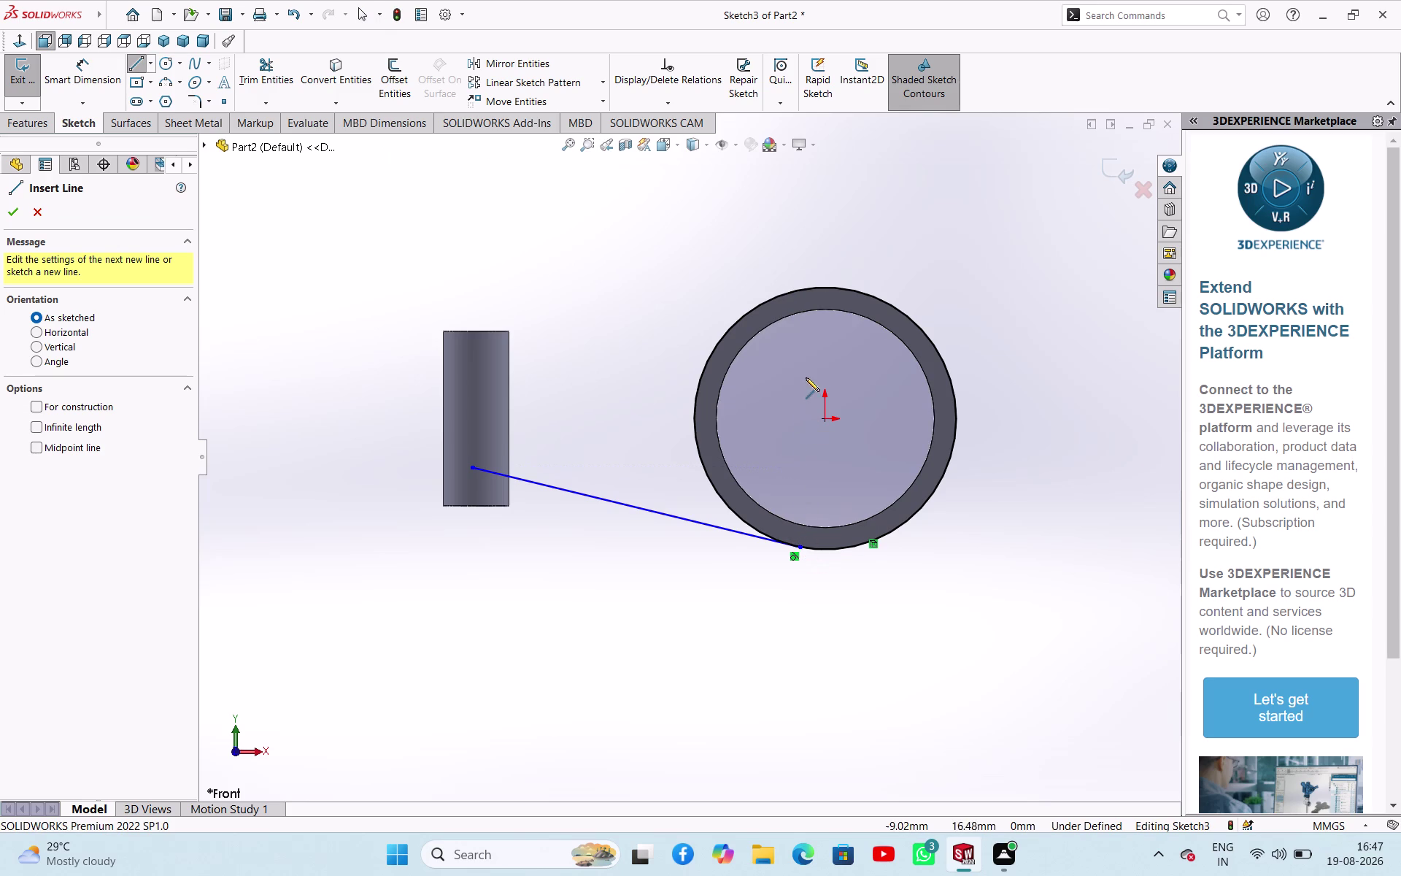
click(800, 293)
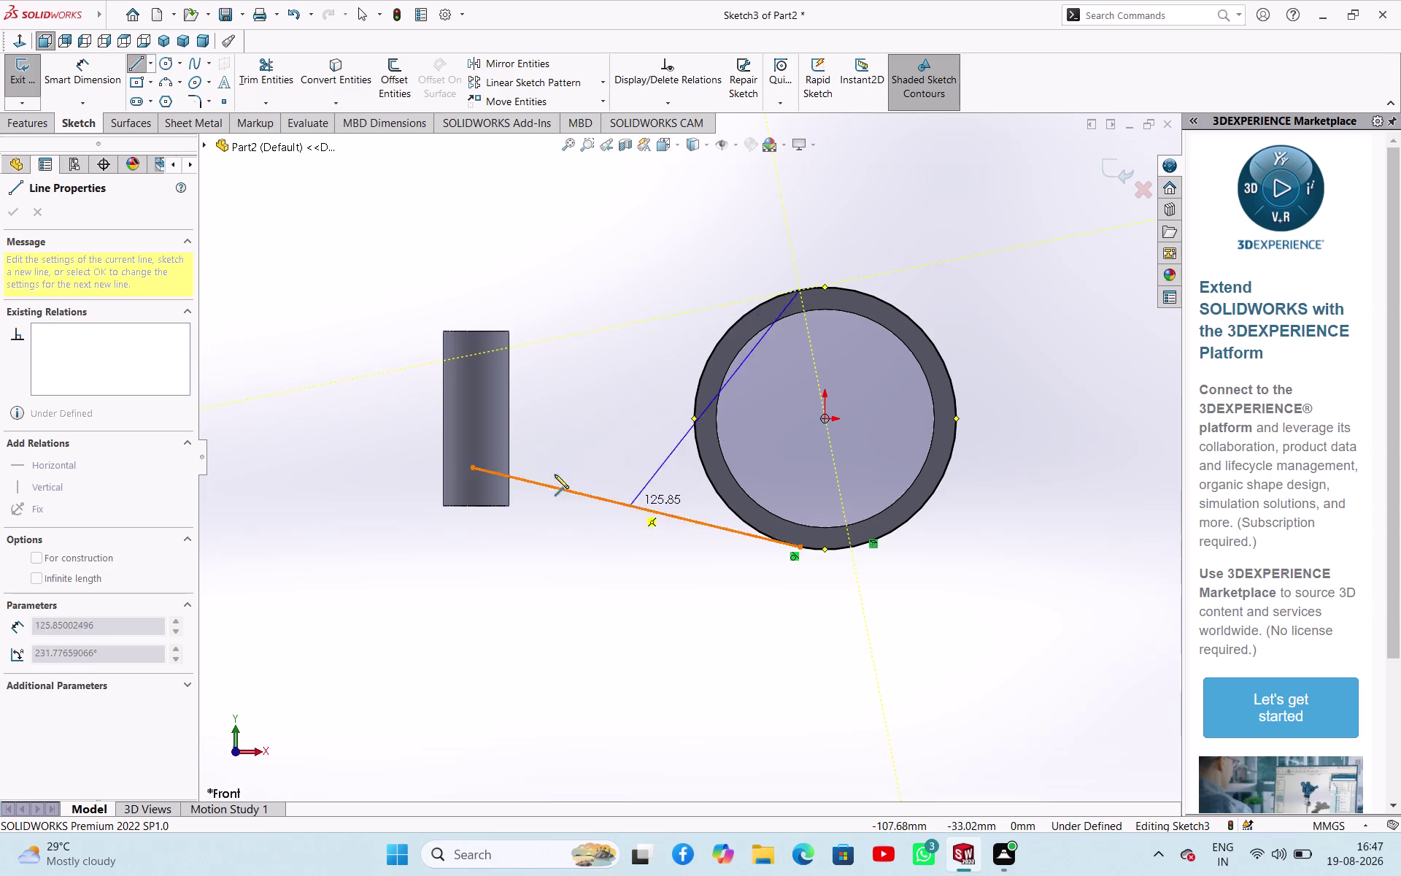
click(464, 357)
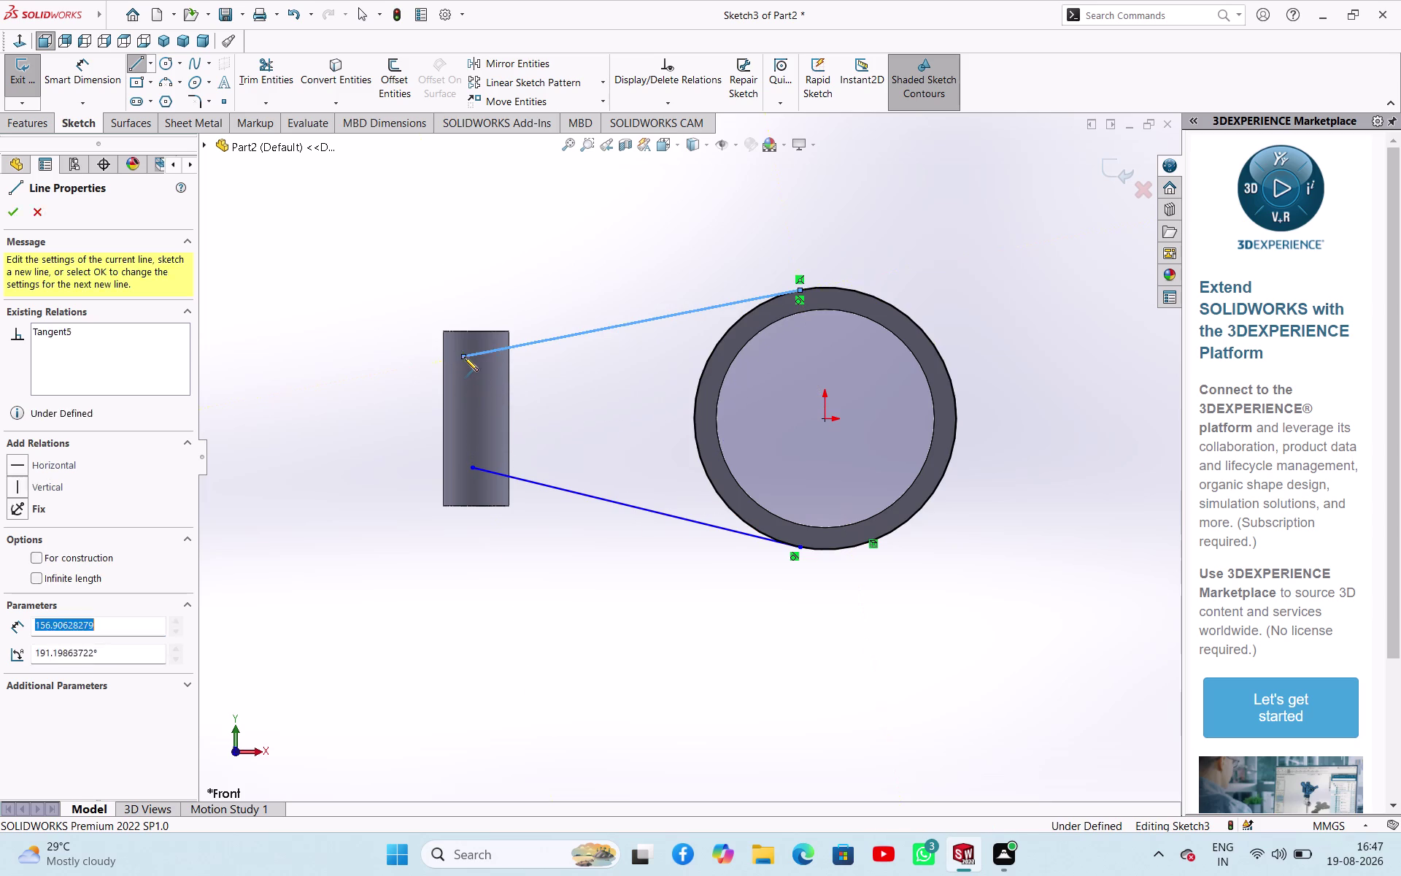
key(grave)
key(grave)
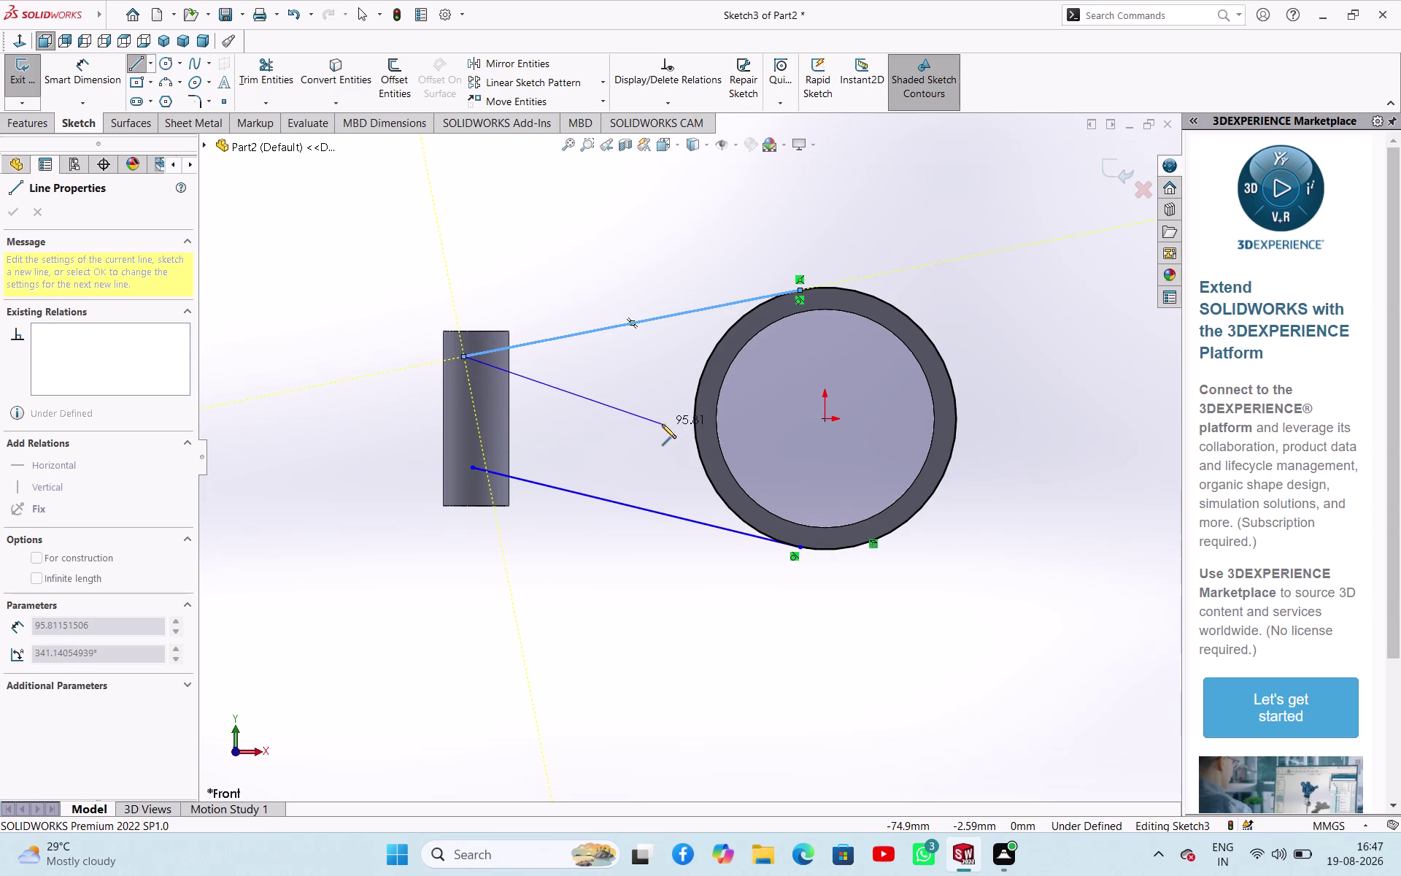
key(Escape)
key(Escape)
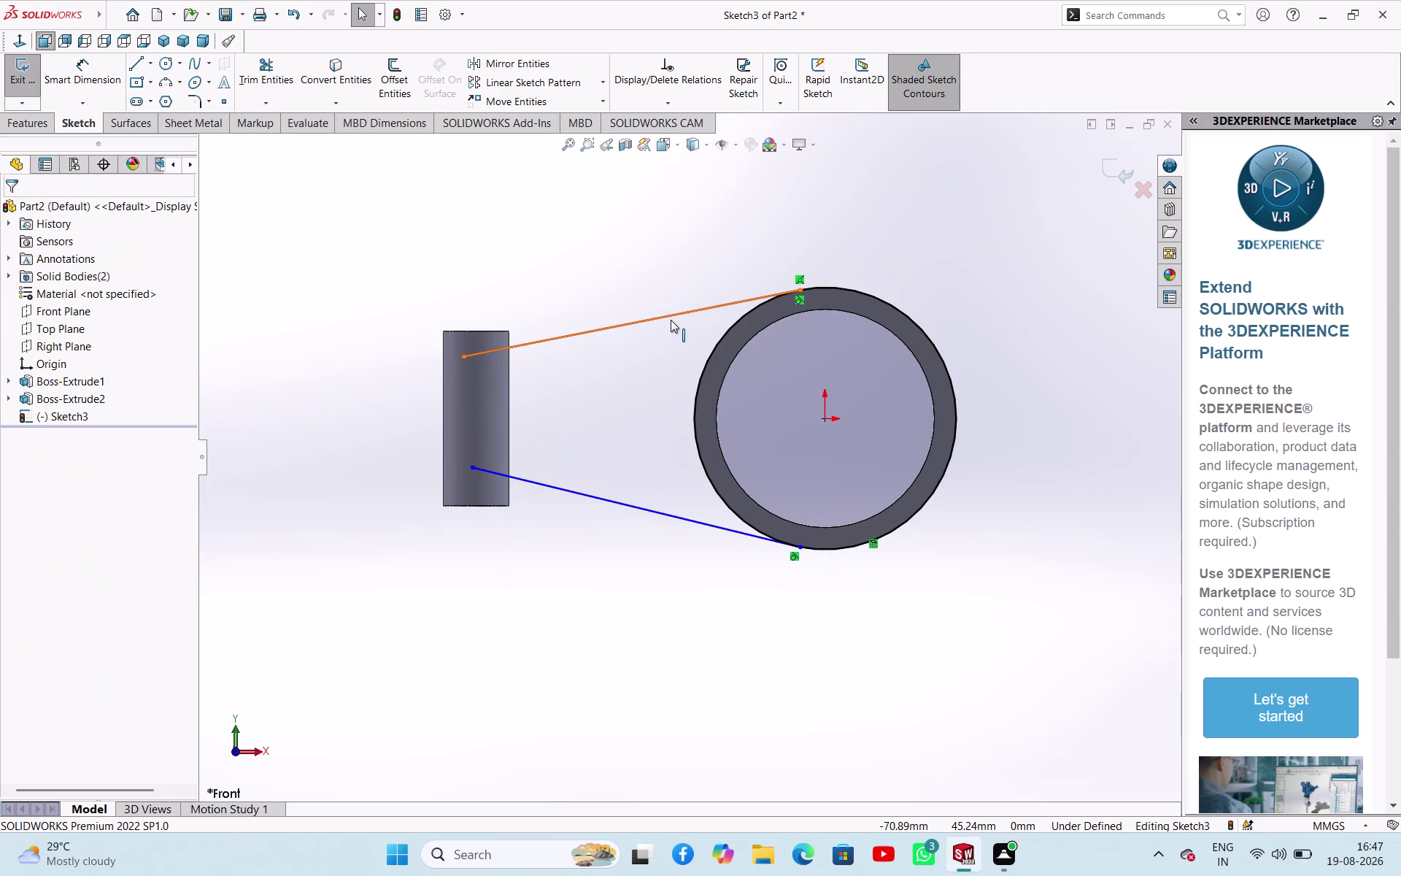
click(671, 320)
key(Delete)
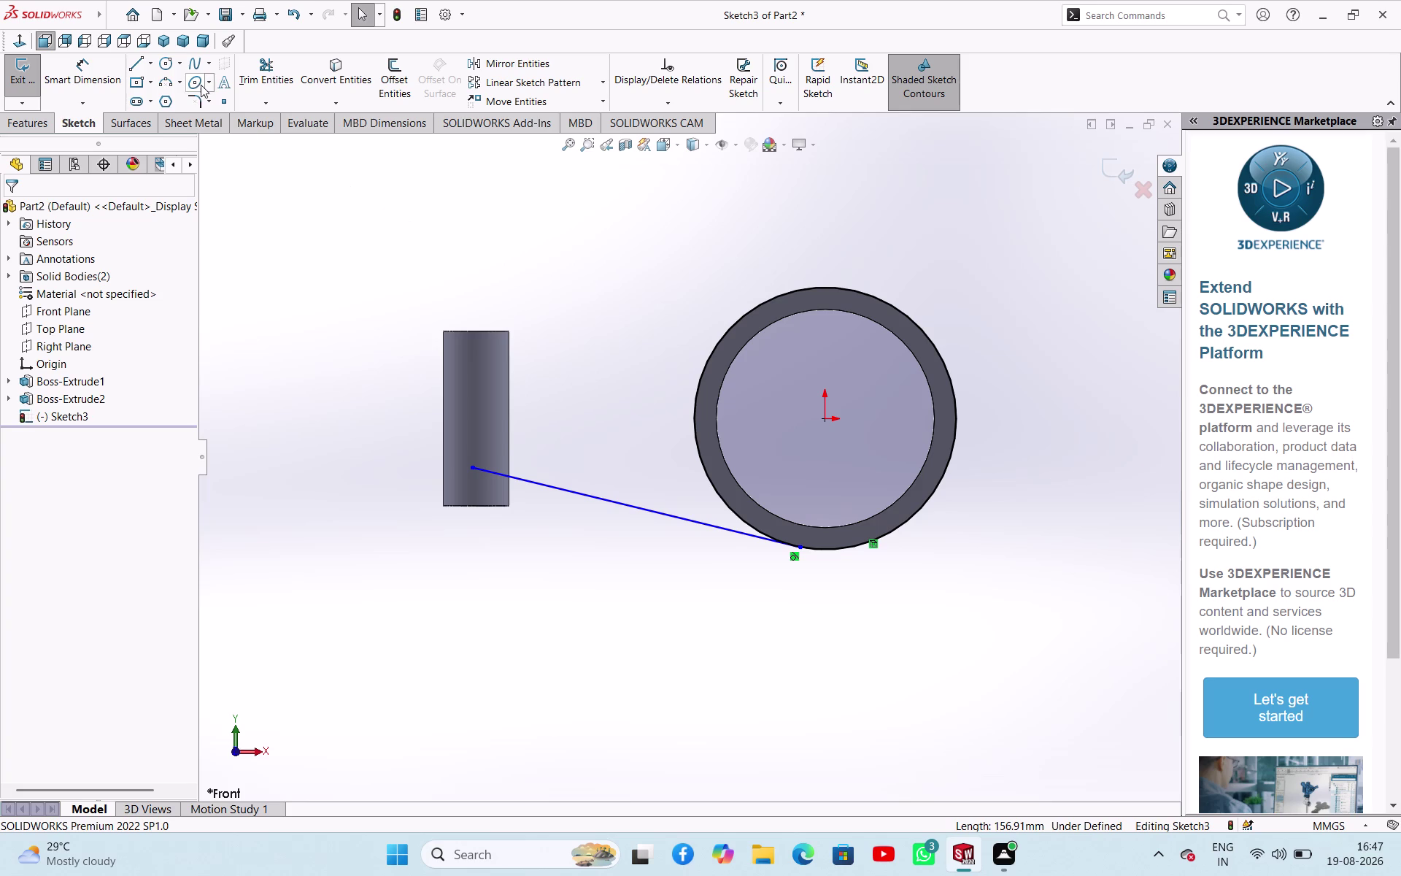
Redraw the upper line from the ring top to the tube.
click(141, 62)
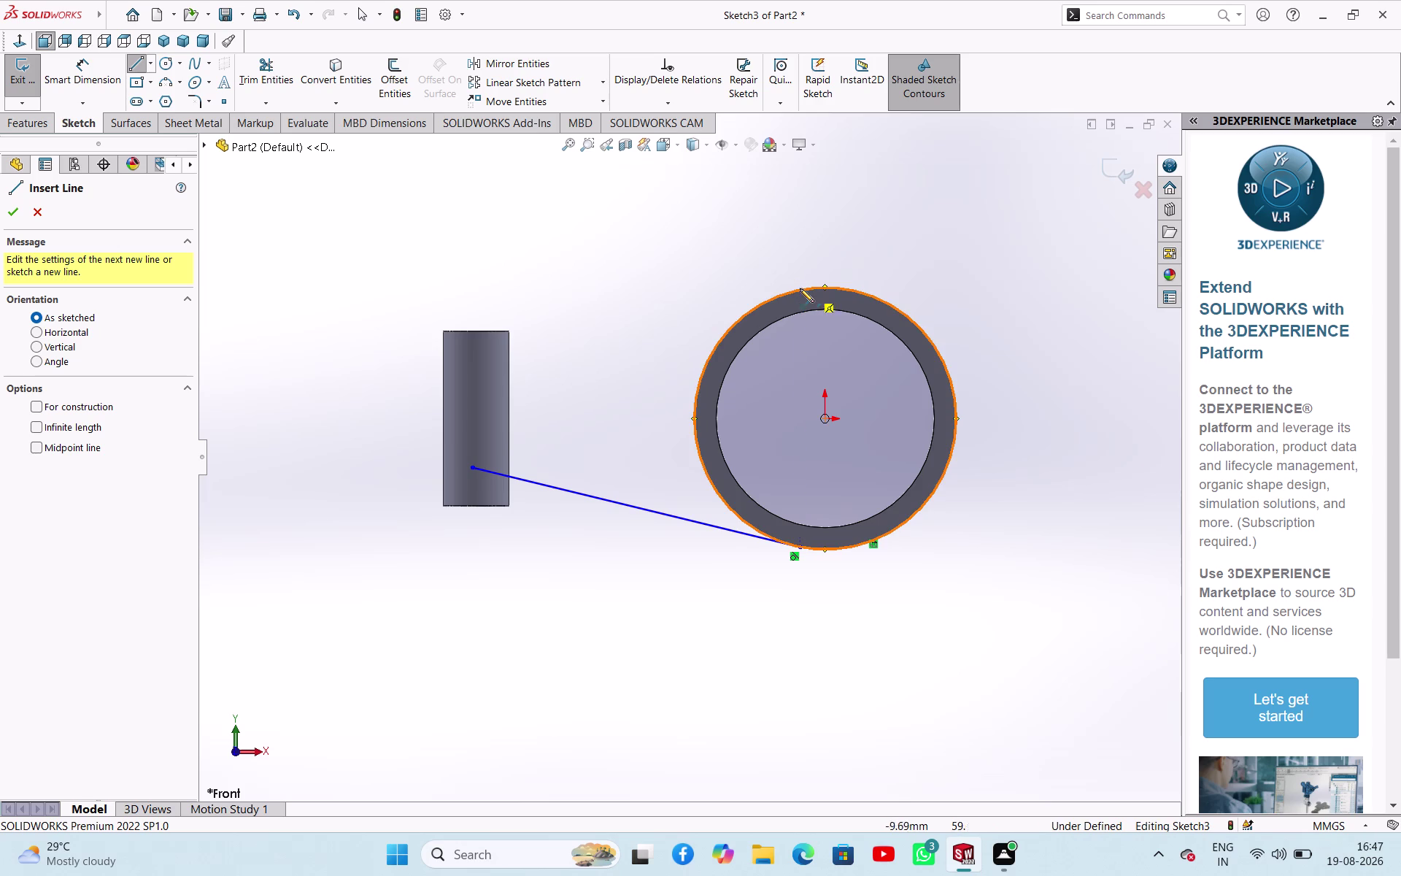
click(800, 287)
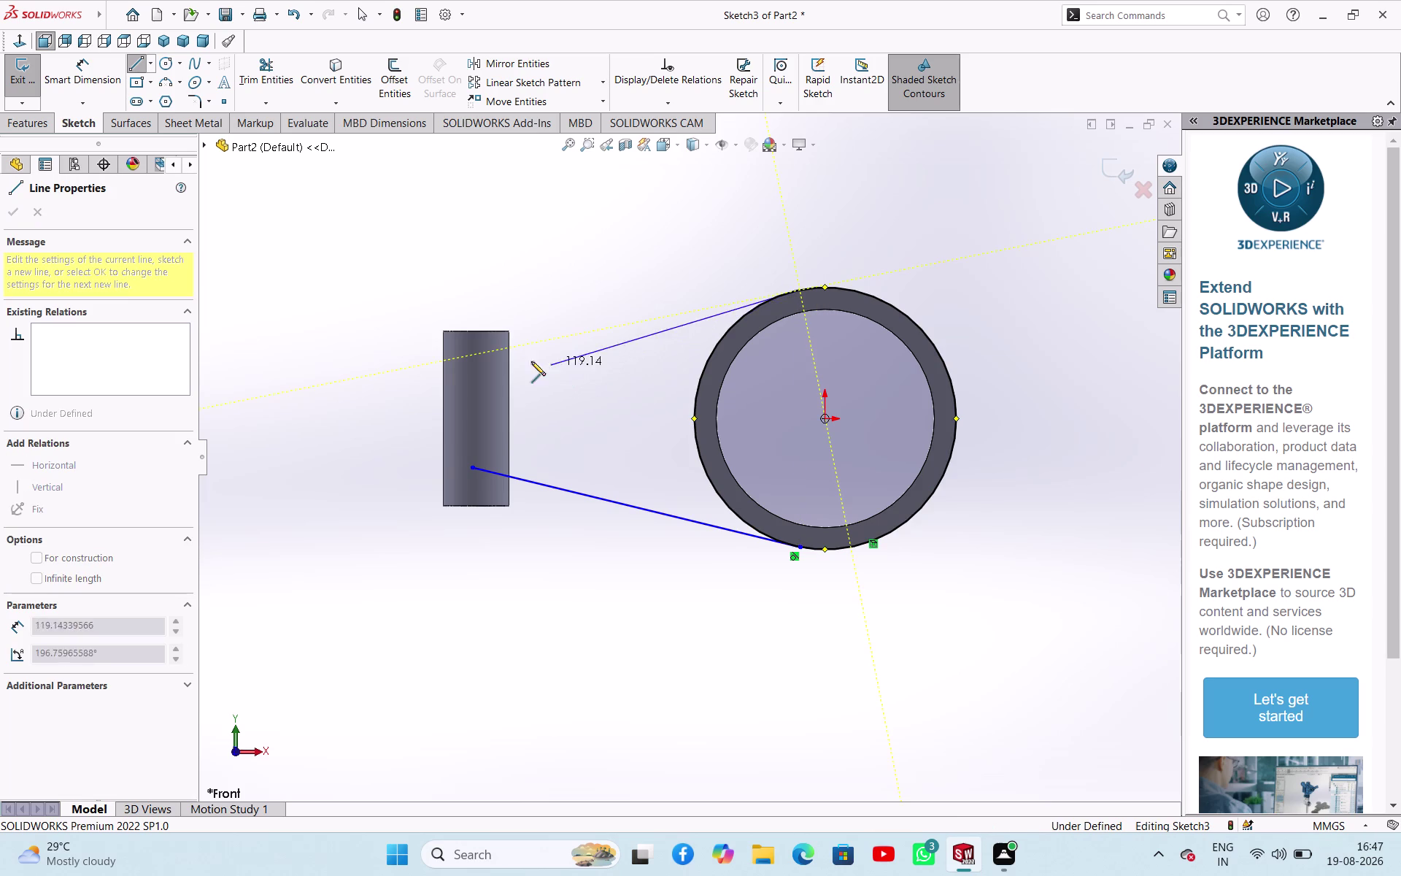
click(484, 353)
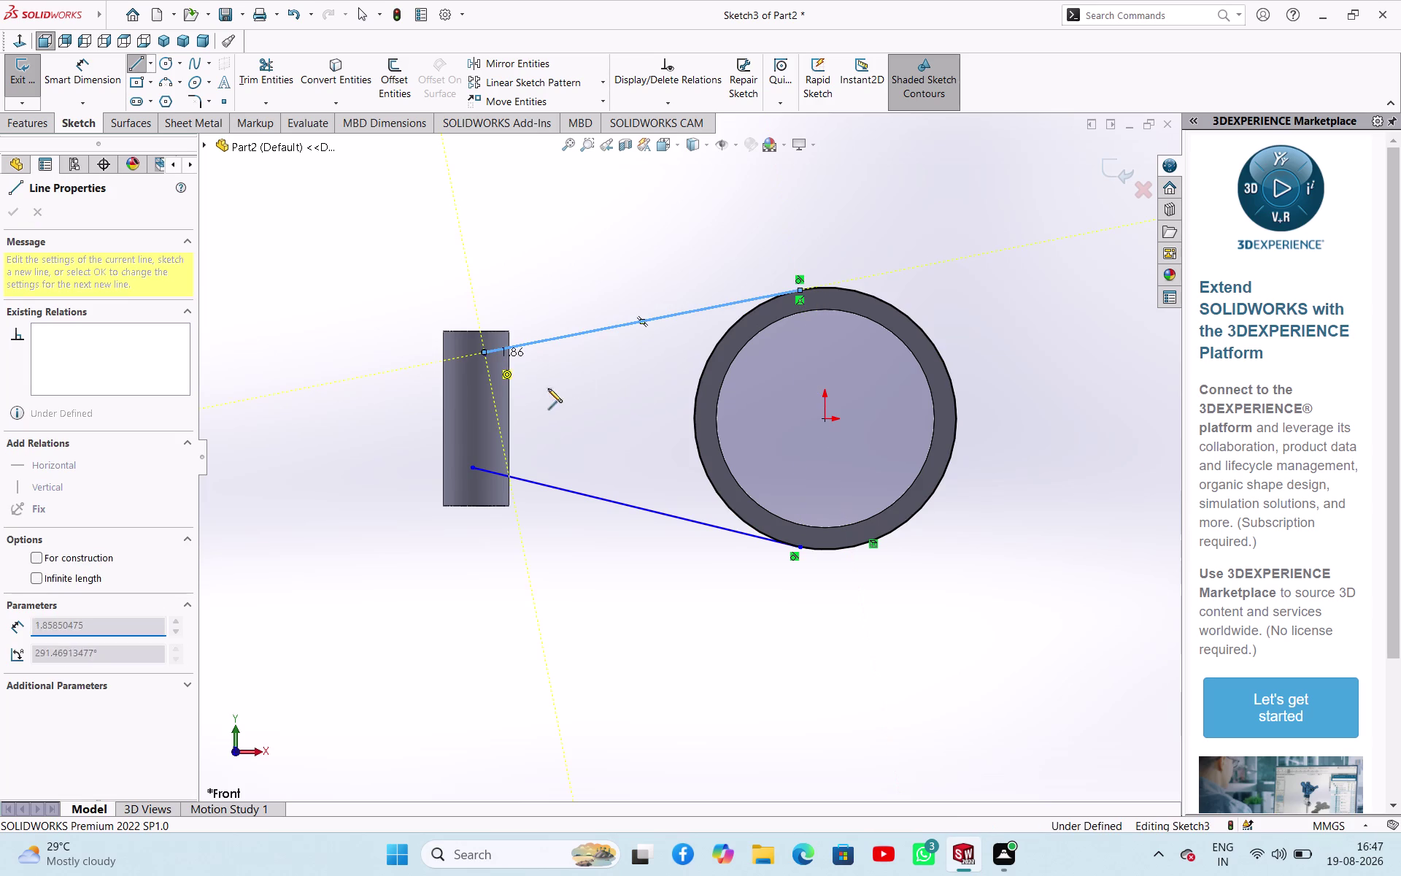
key(Escape)
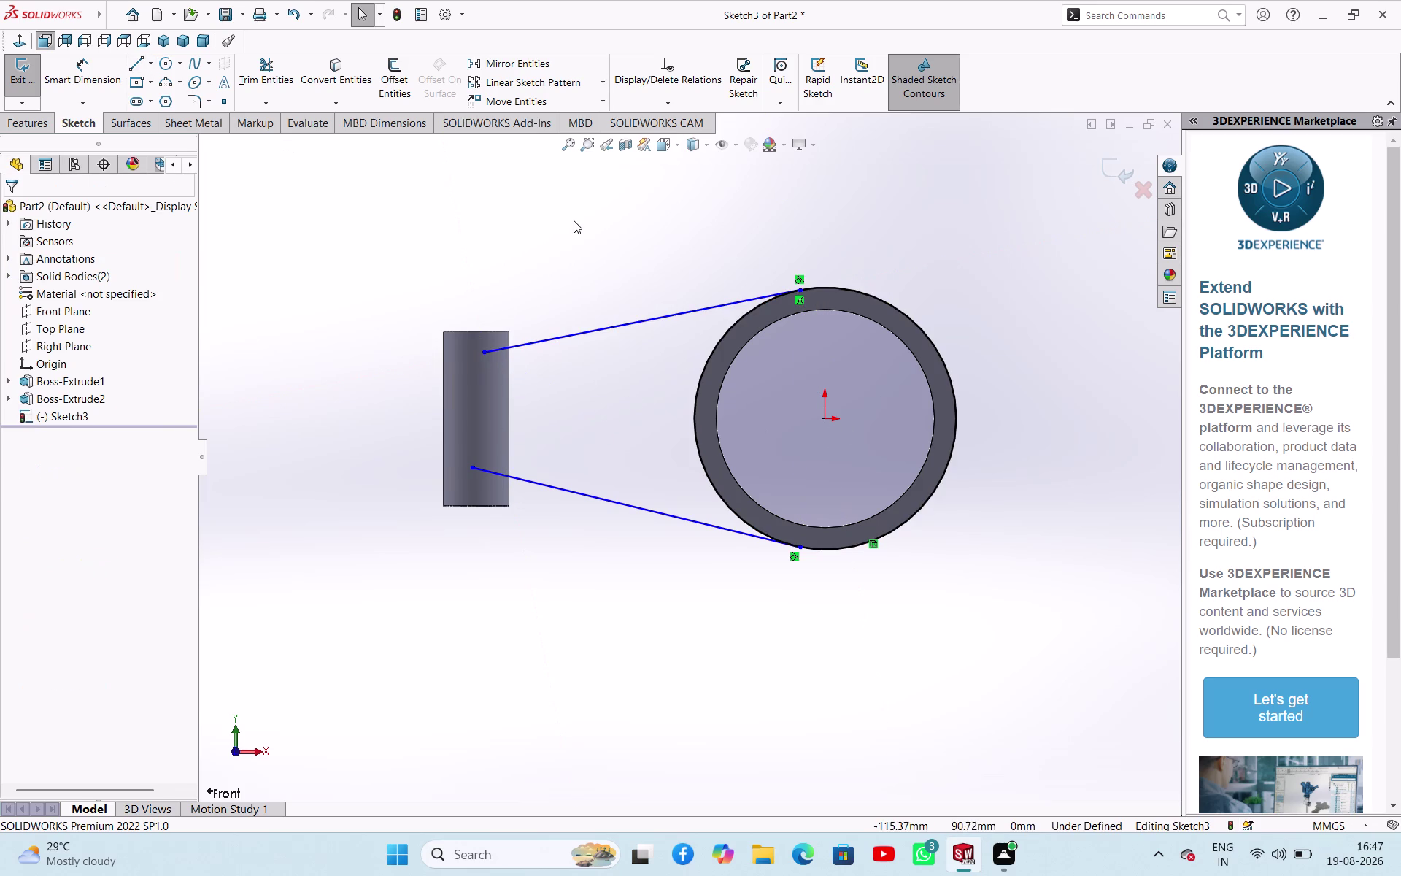
click(135, 69)
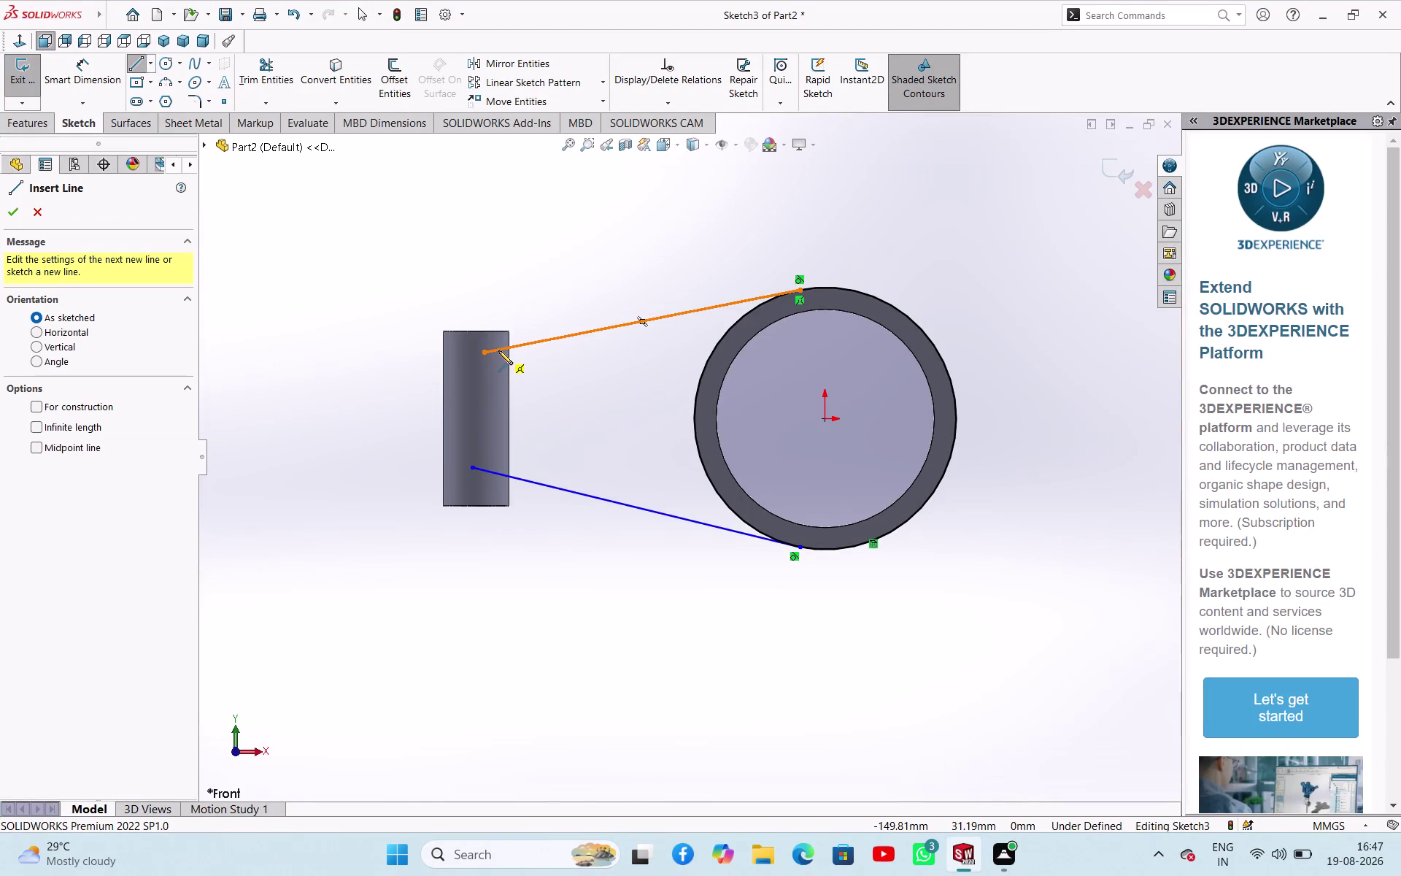
Add a vertical line joining the upper and lower lines' tube-side ends.
click(498, 351)
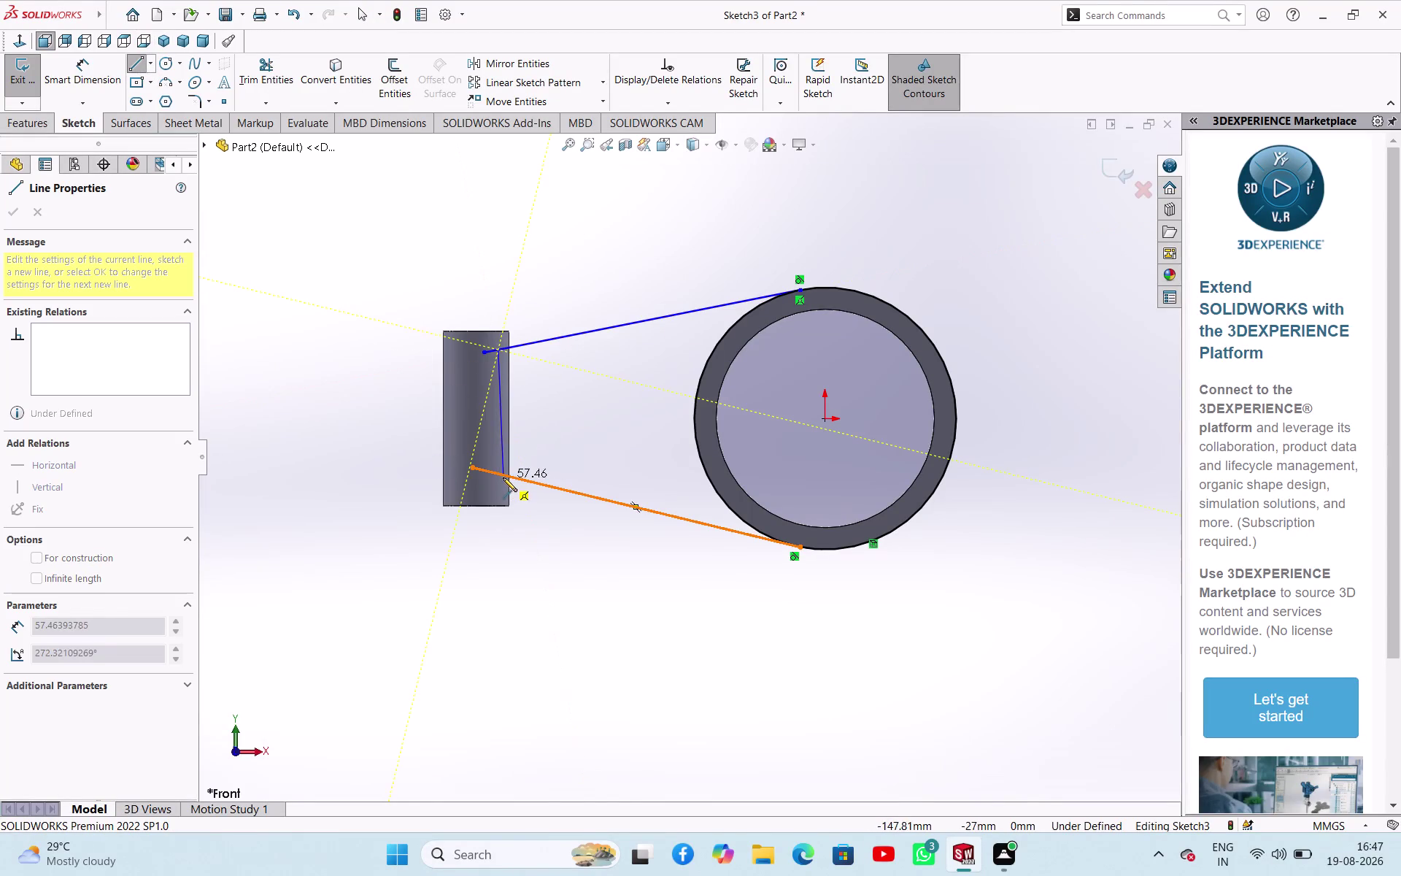
click(495, 475)
right_click(543, 514)
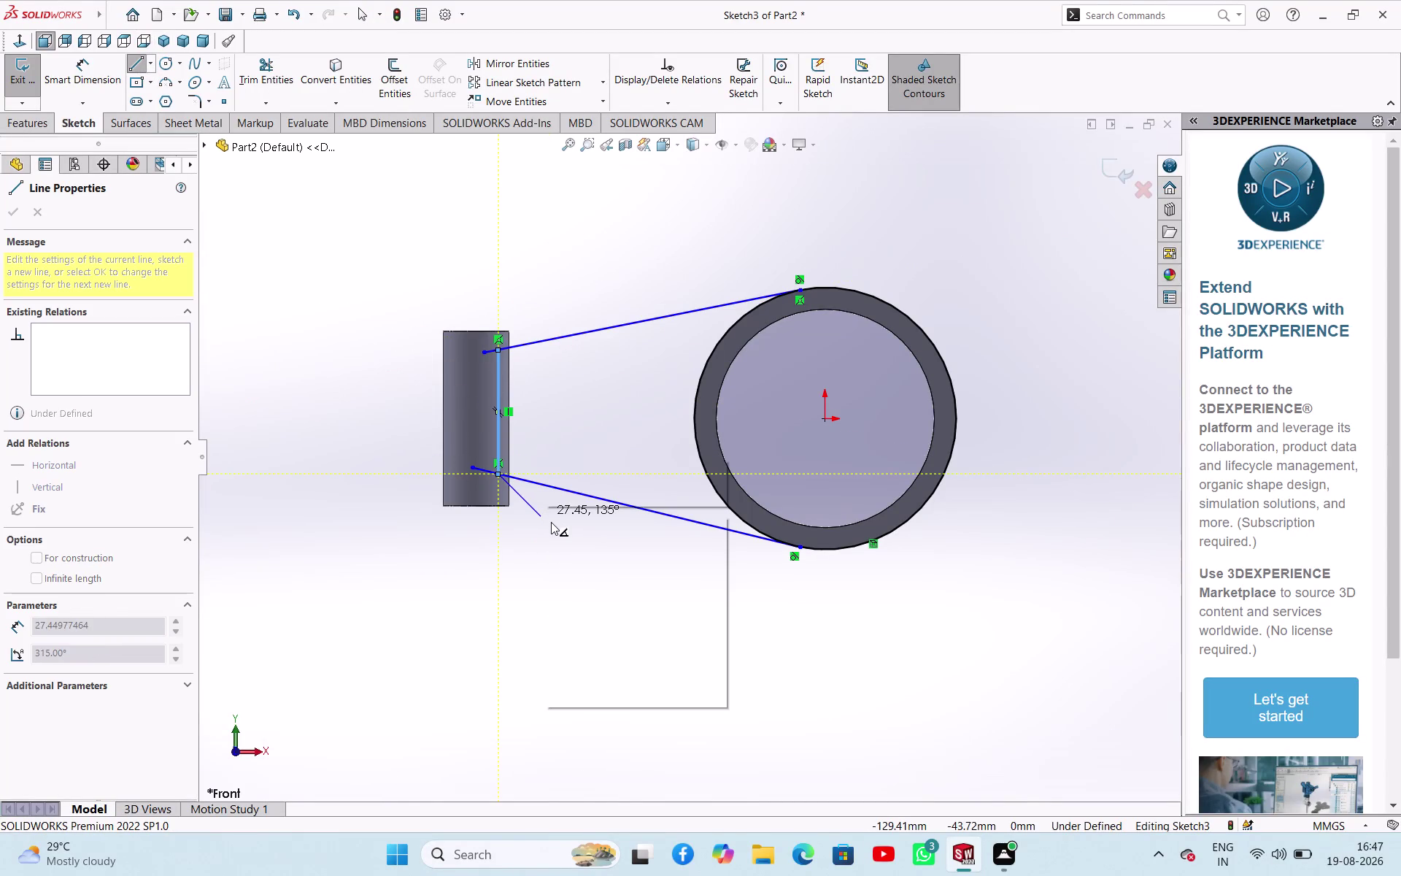
click(551, 524)
click(580, 615)
click(272, 76)
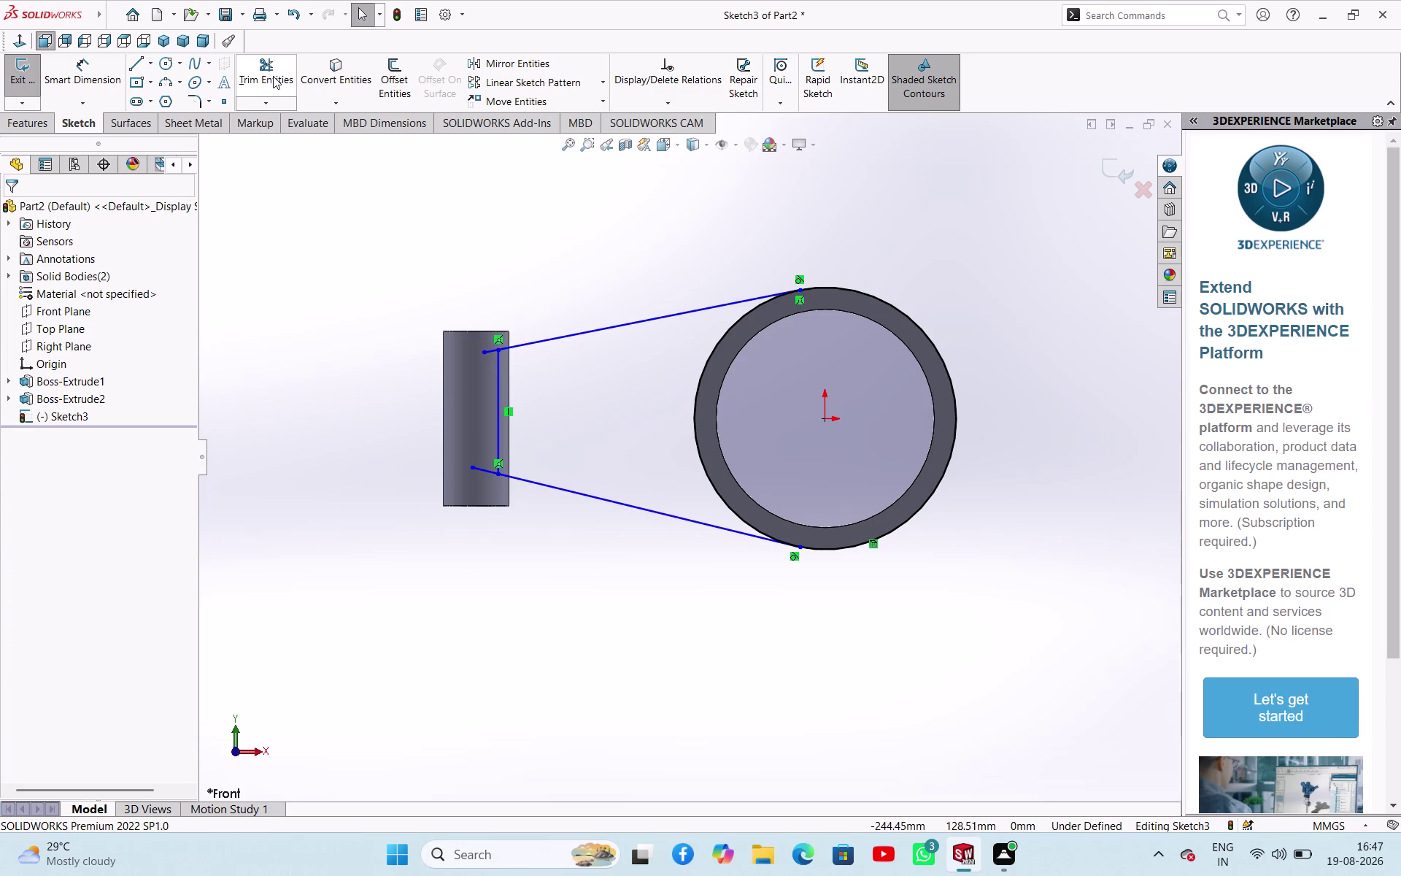
Power-trim the tube line's overshoot and the ring's far-side outer arc.
drag(482, 486, 487, 365)
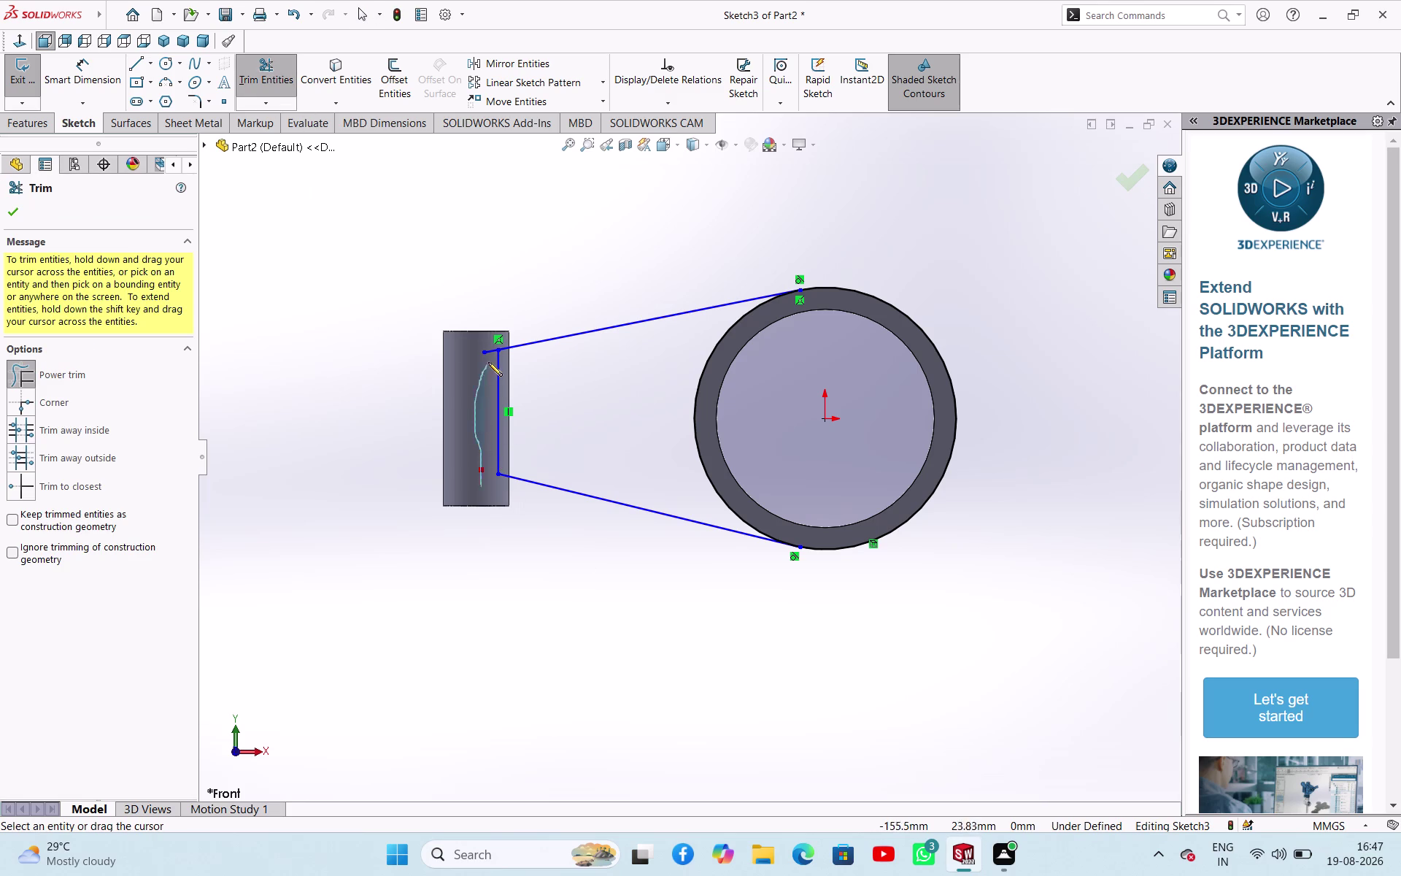
drag(488, 365, 489, 347)
drag(894, 239, 894, 240)
drag(895, 240, 946, 503)
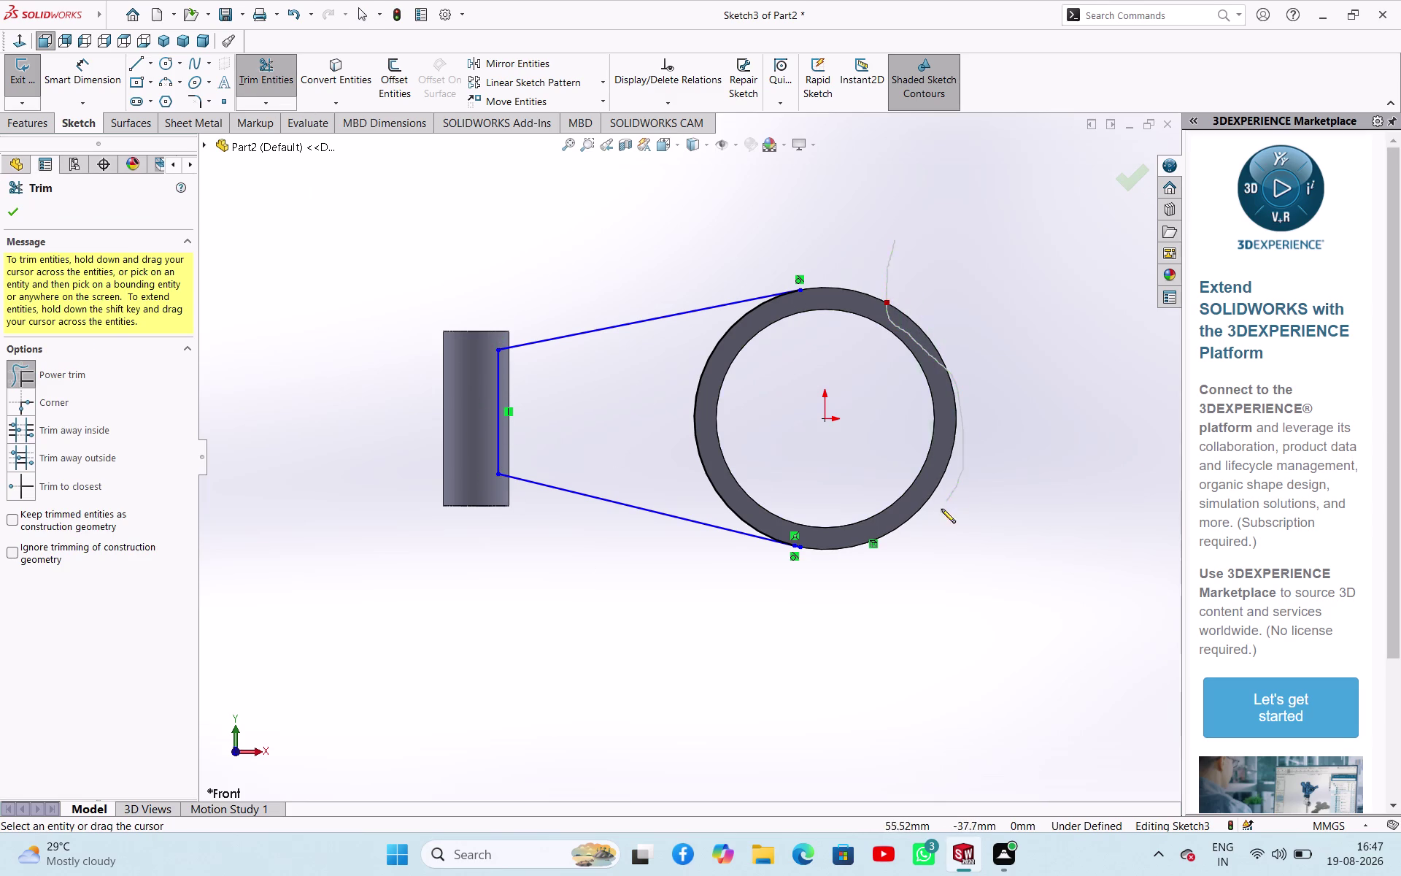
drag(946, 503, 897, 536)
right_click(888, 602)
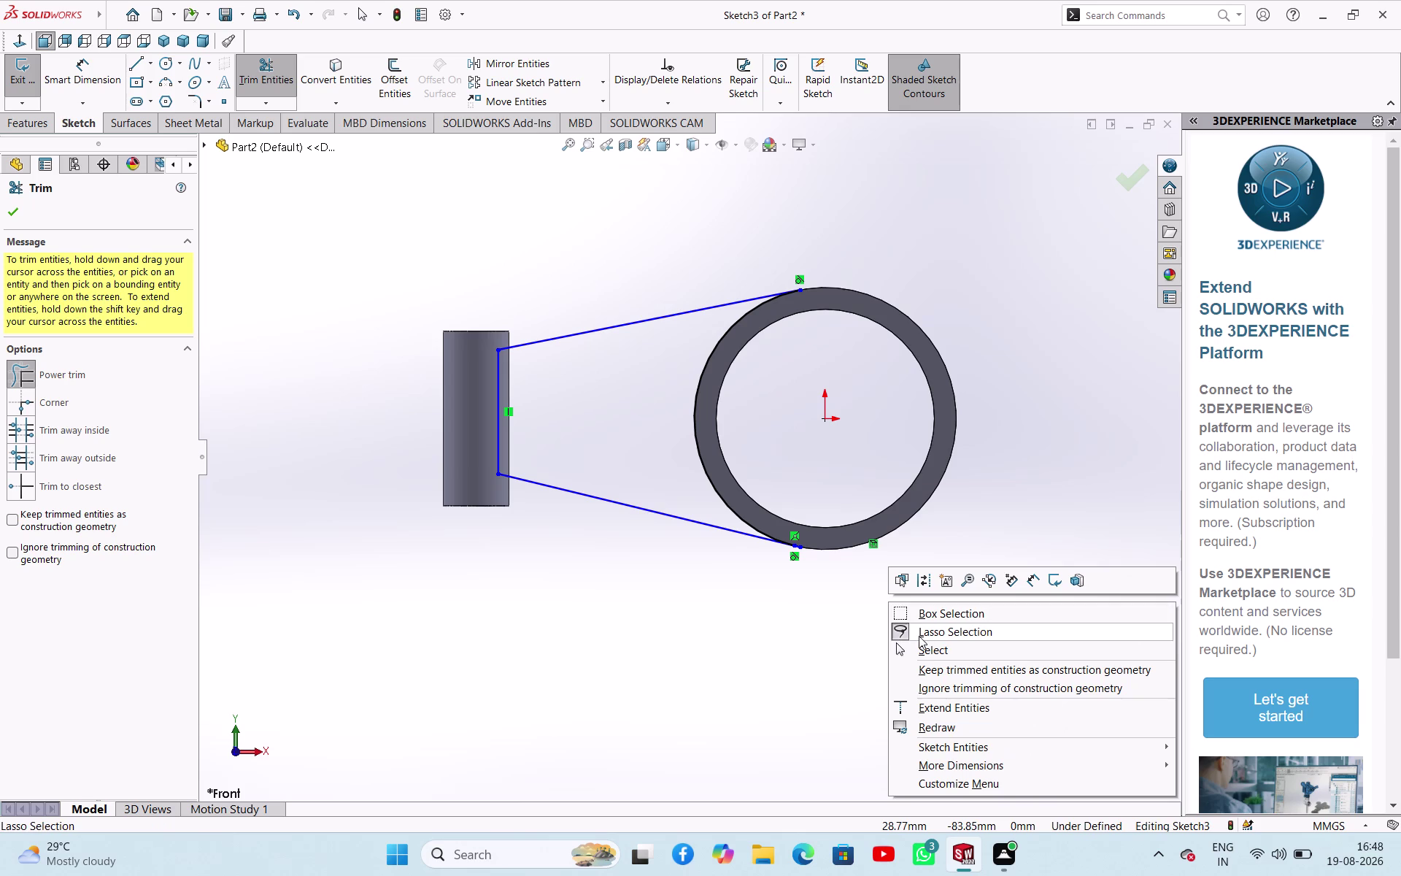
click(919, 645)
click(751, 633)
Orbit and zoom the model to inspect the trimmed web sketch.
middle_drag(731, 639, 737, 582)
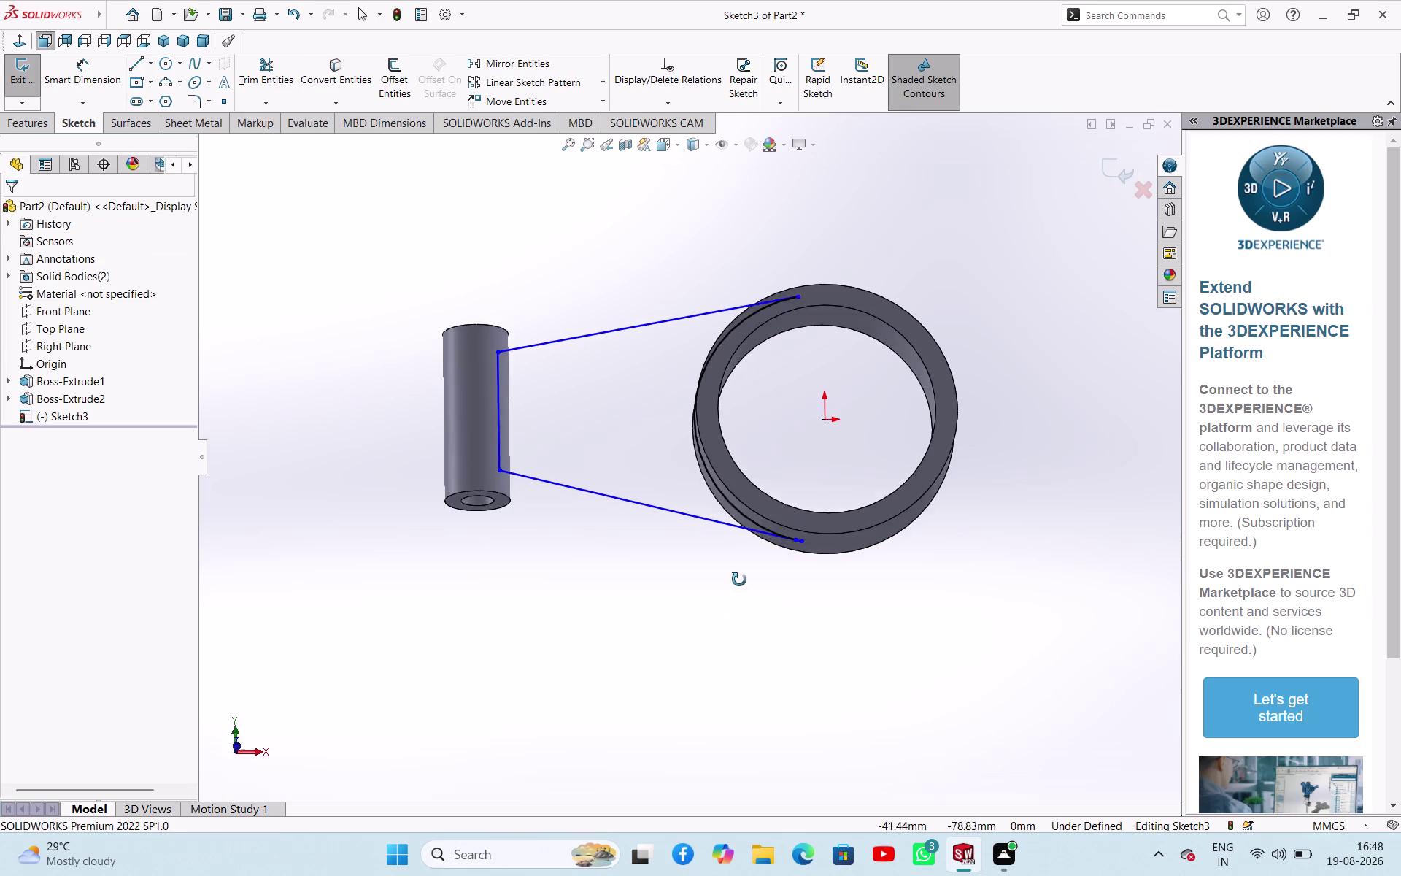
middle_drag(737, 582, 743, 452)
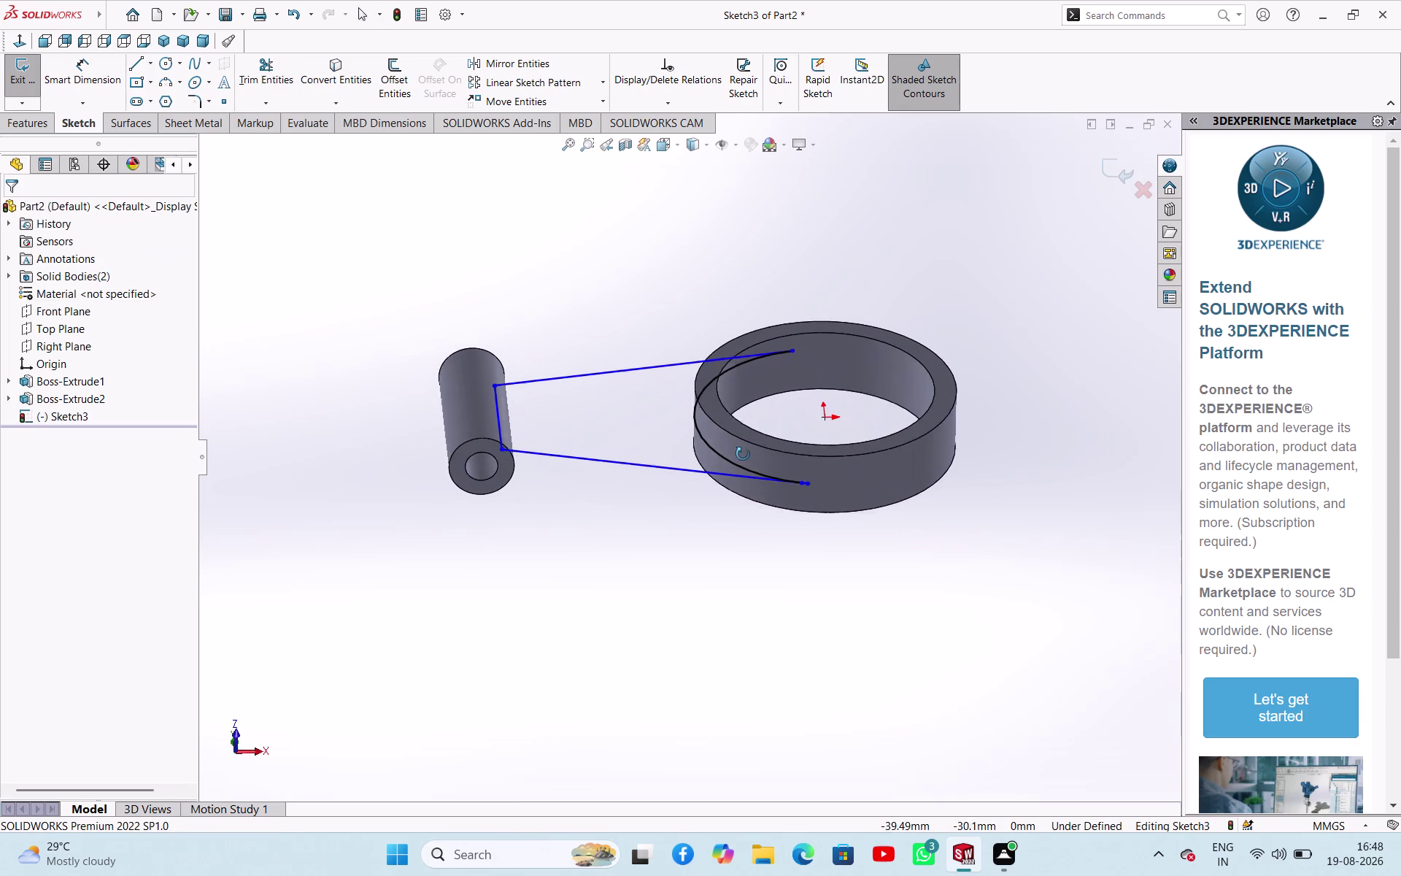
middle_drag(743, 452, 743, 471)
scroll(down, 3)
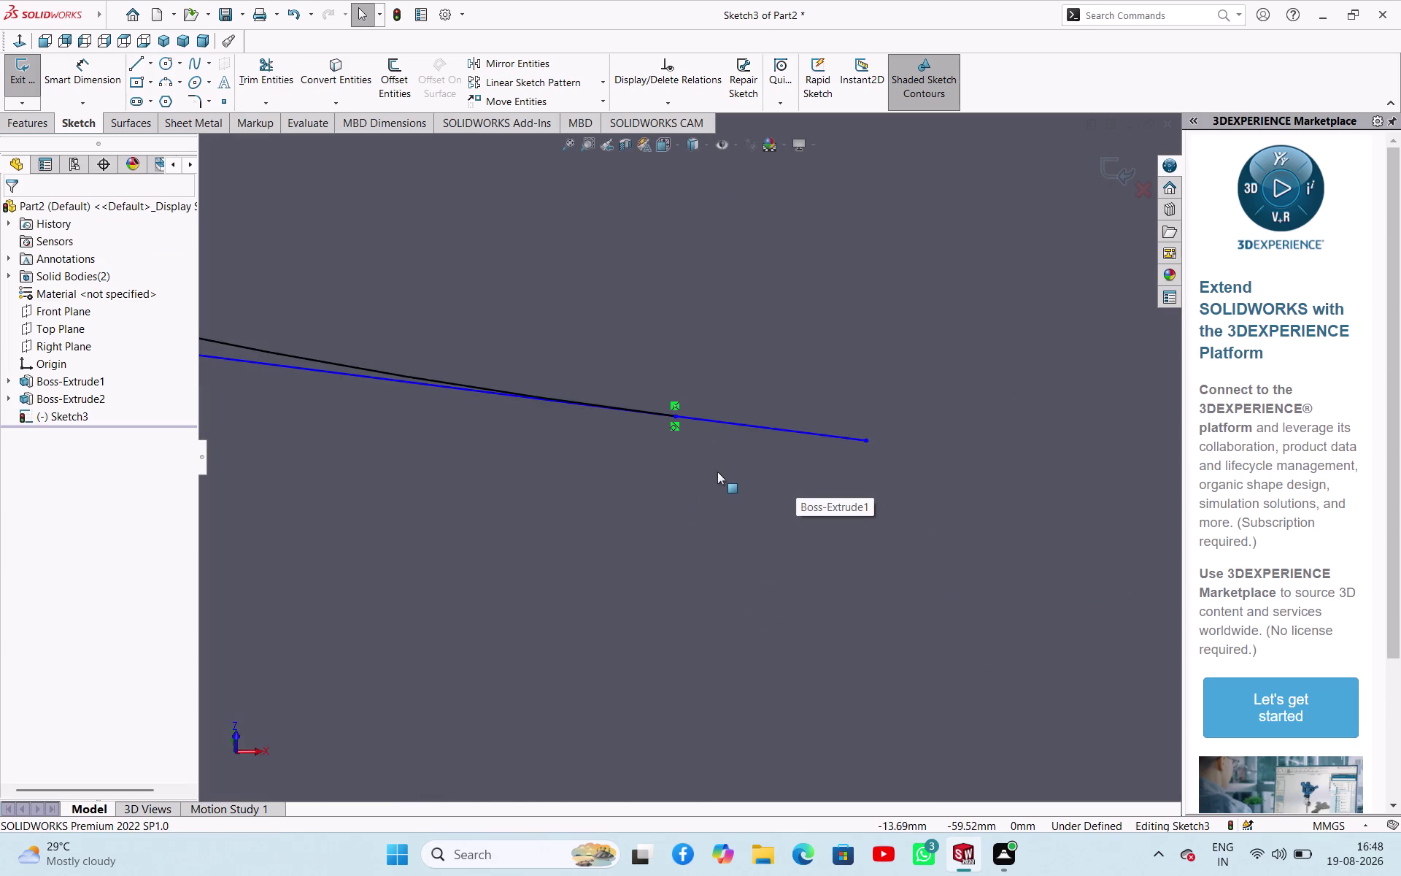
scroll(up, 3)
Trim the remaining excess near the upper tangent point and confirm the trim.
click(245, 81)
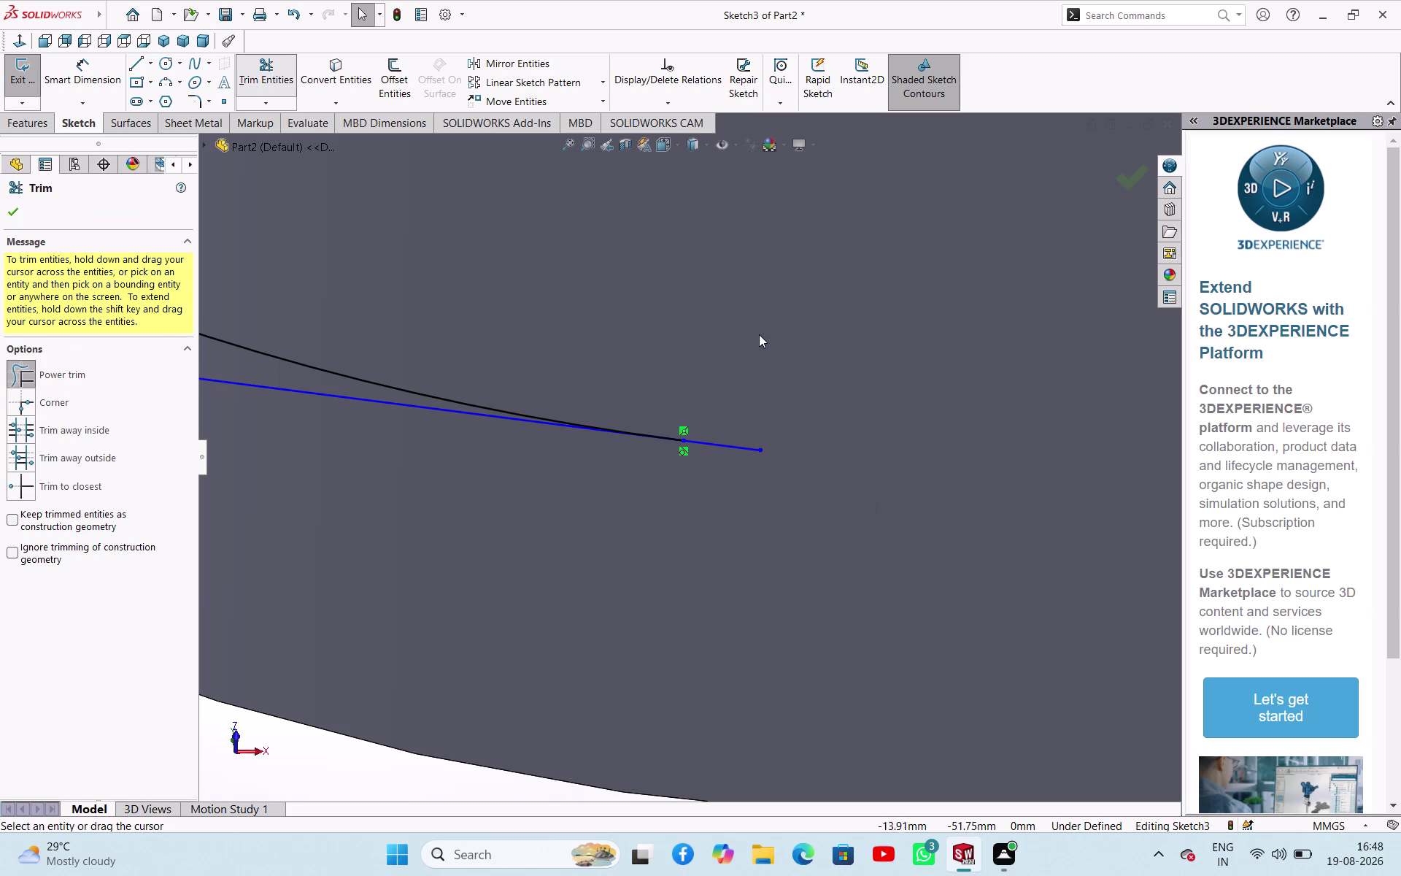
drag(762, 338, 718, 506)
scroll(up, 3)
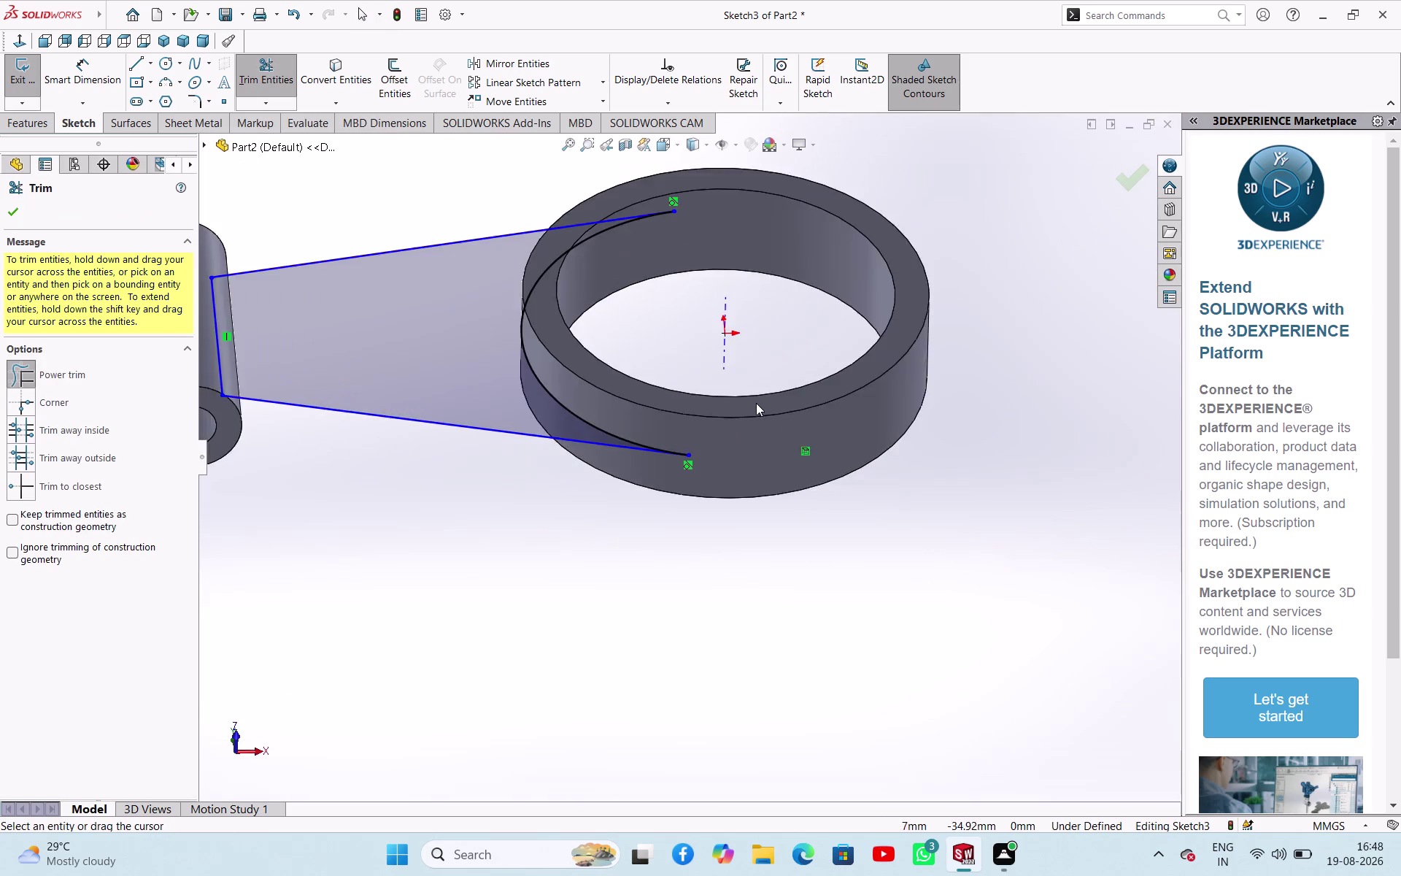
scroll(up, 3)
middle_drag(787, 304, 776, 513)
scroll(down, 3)
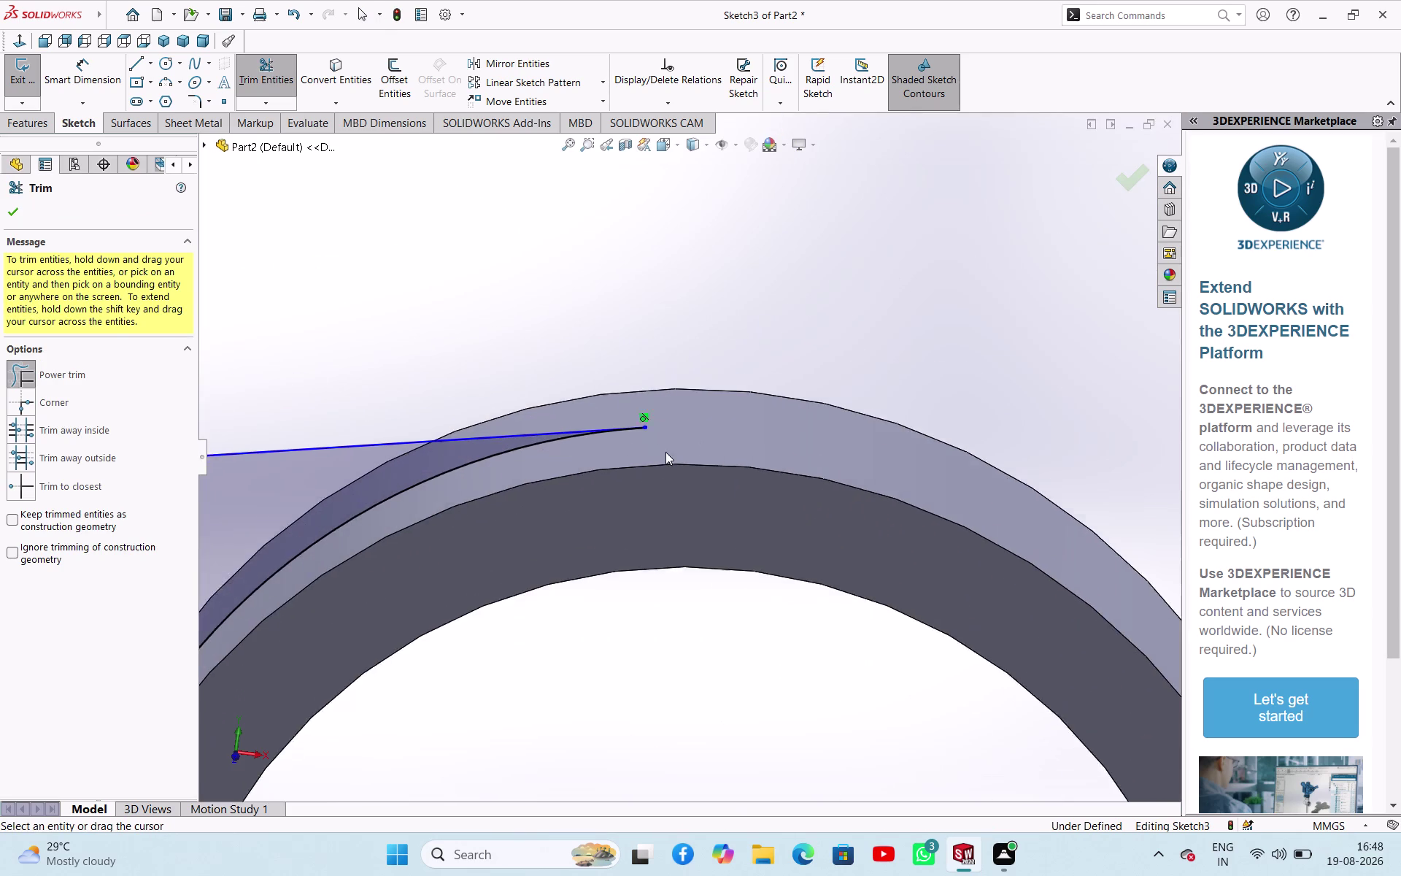
scroll(down, 3)
scroll(down, 3)
scroll(up, 3)
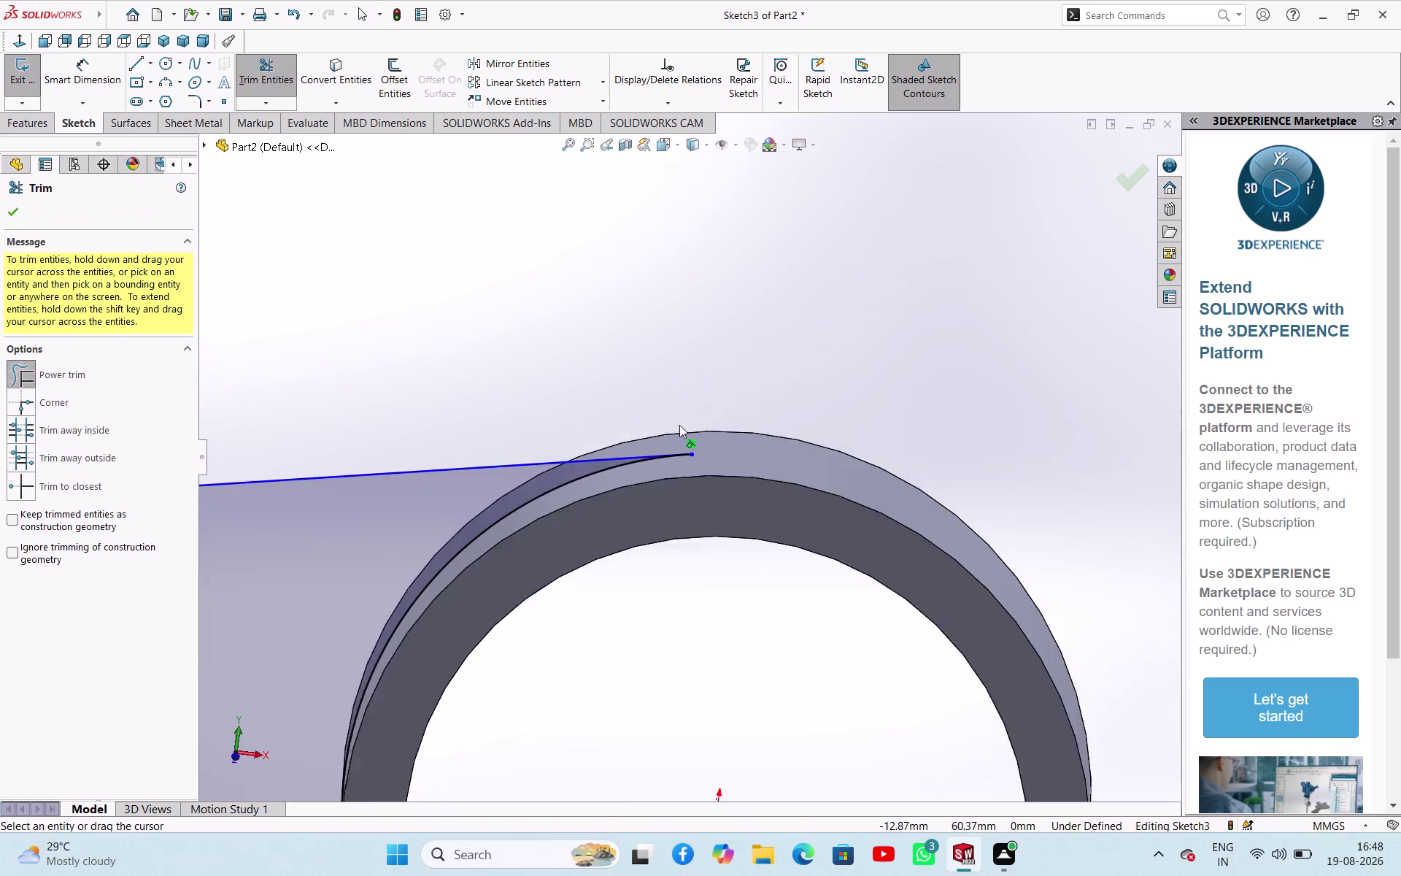
scroll(up, 3)
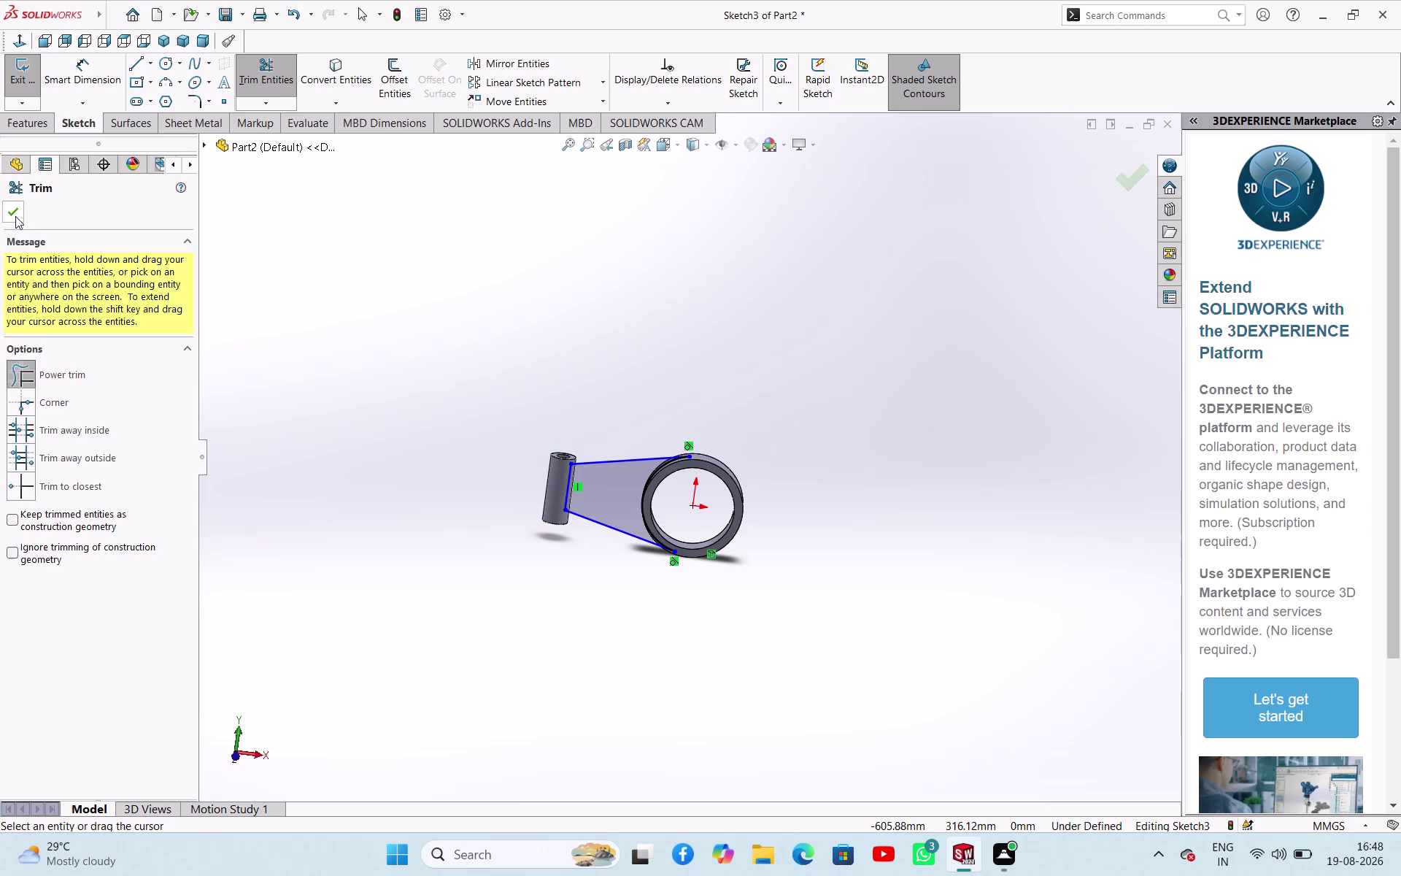
click(14, 215)
click(401, 292)
middle_drag(527, 396, 520, 307)
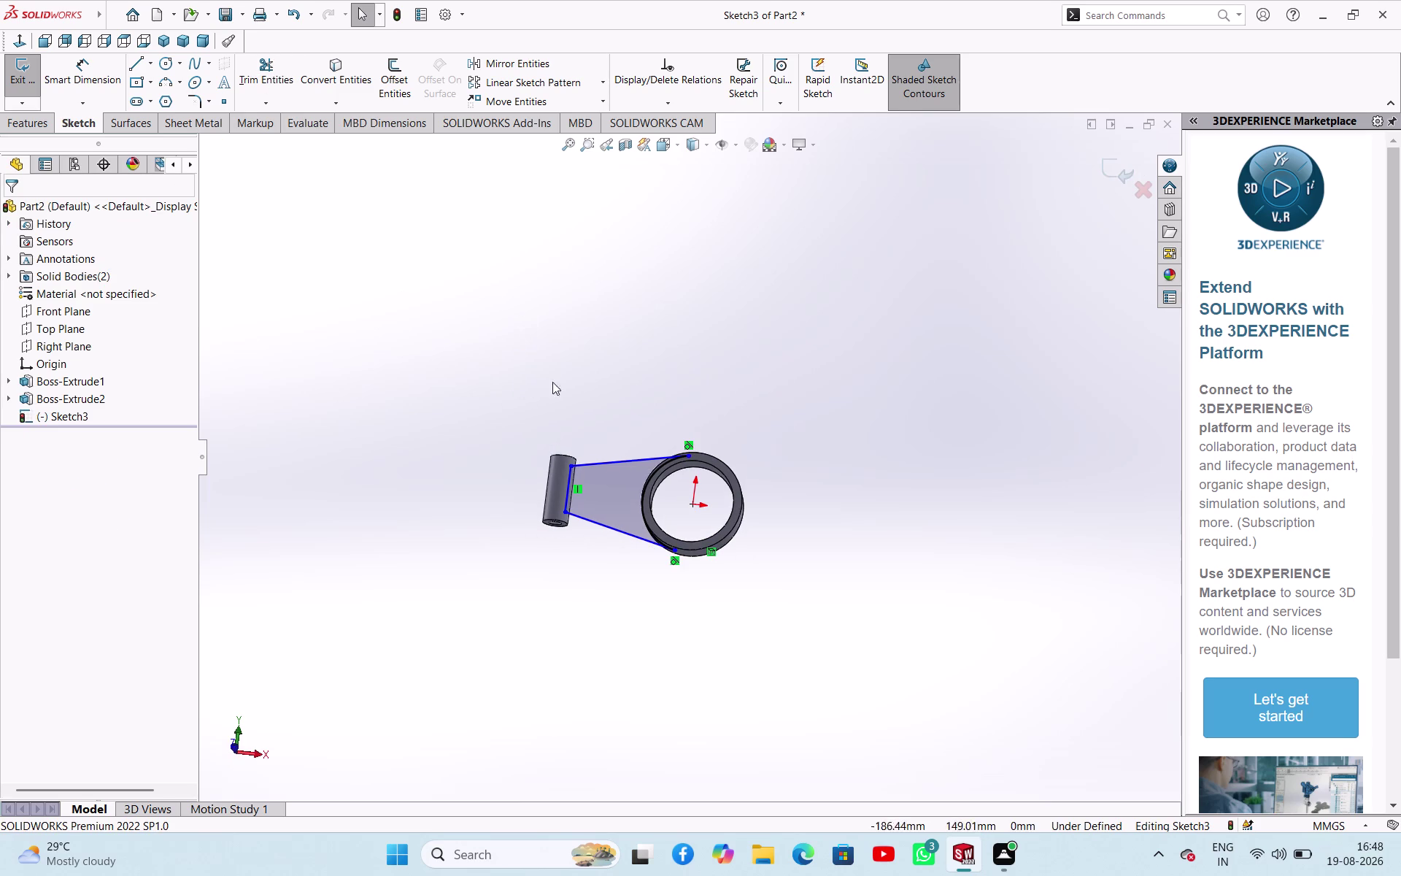
click(238, 726)
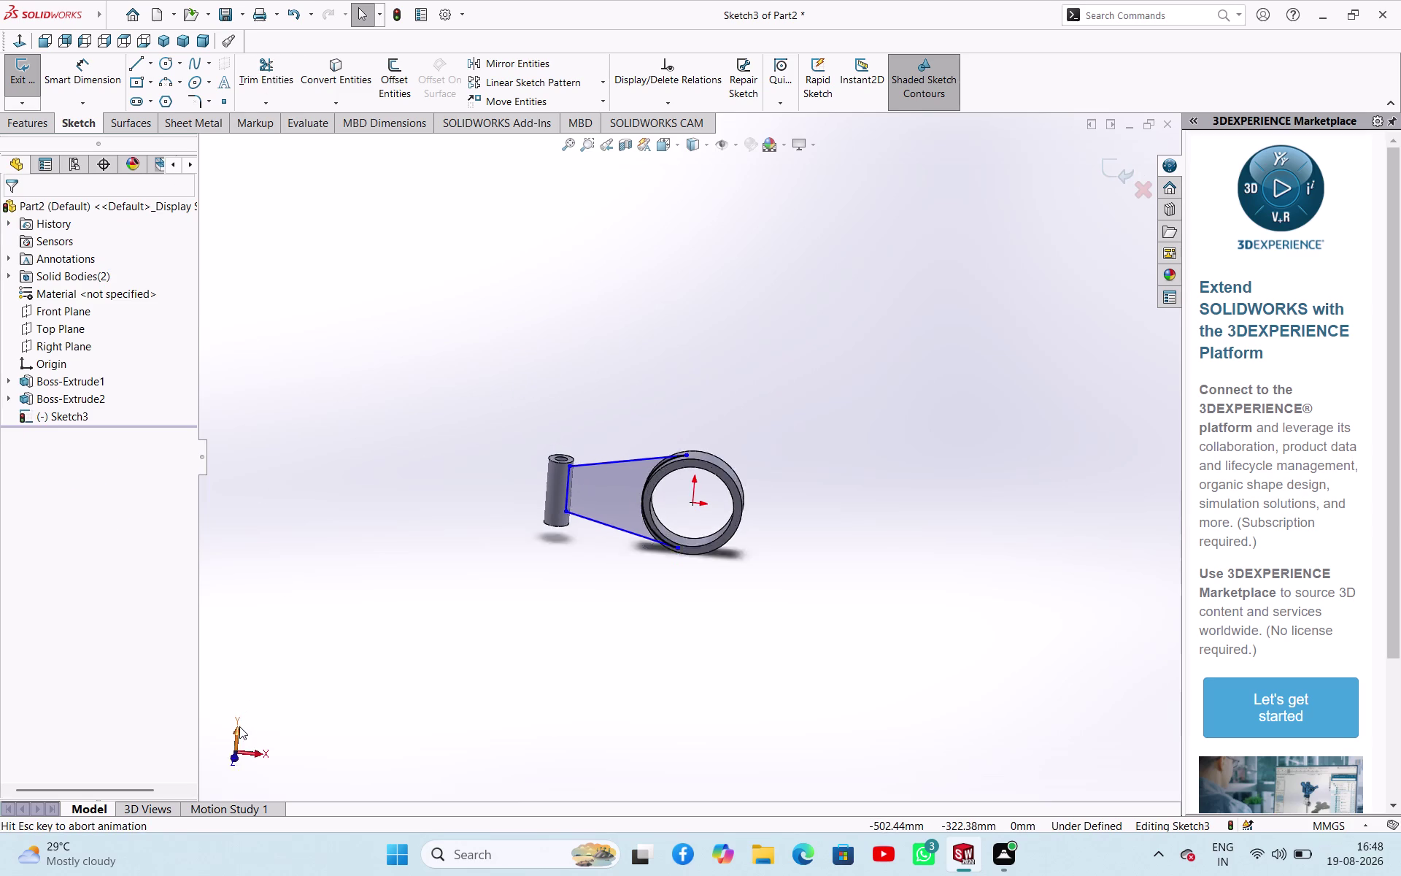
click(236, 760)
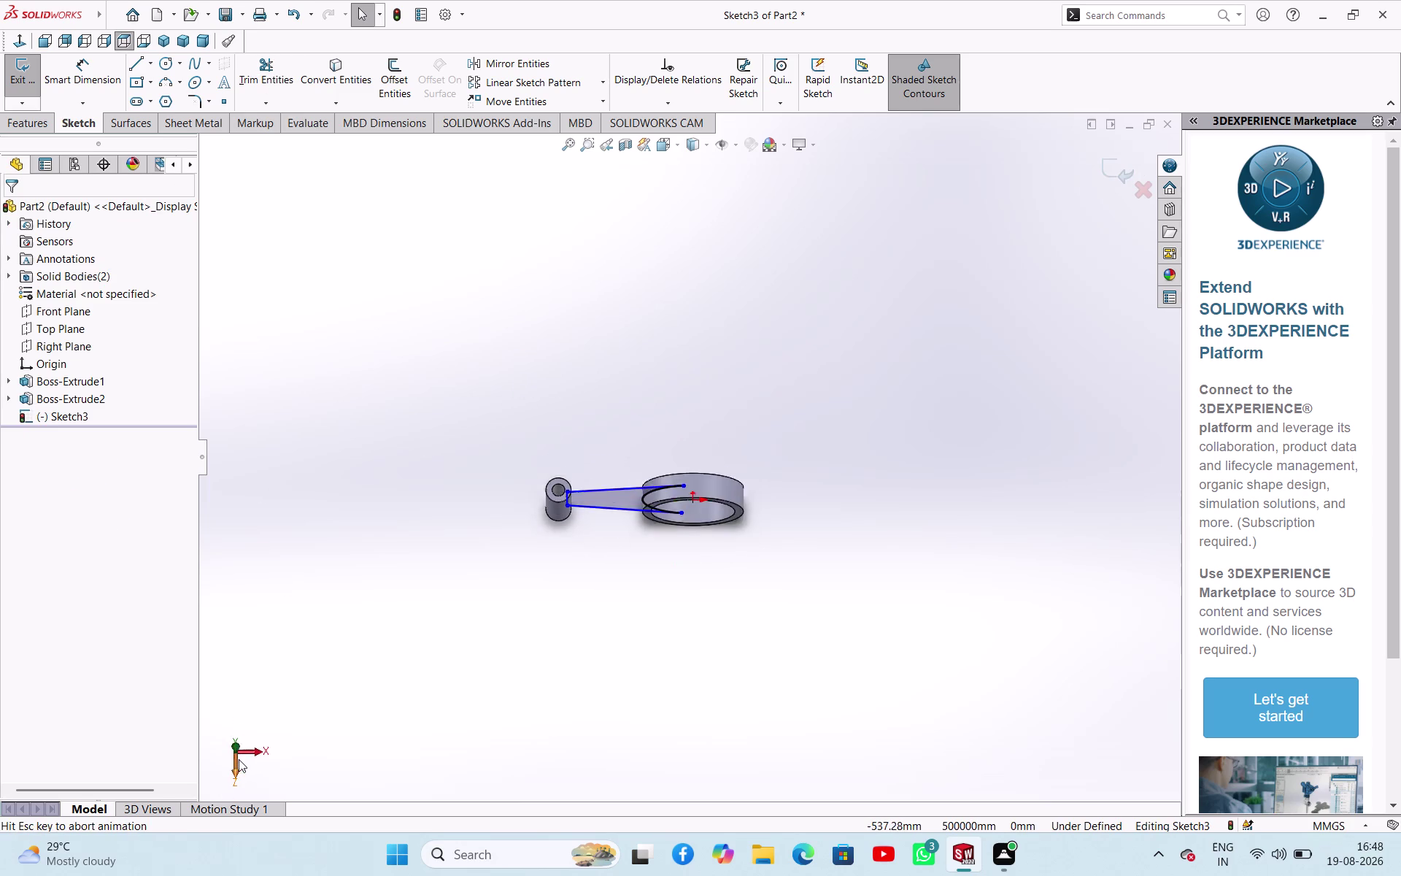
scroll(up, 3)
scroll(down, 3)
scroll(down, 3)
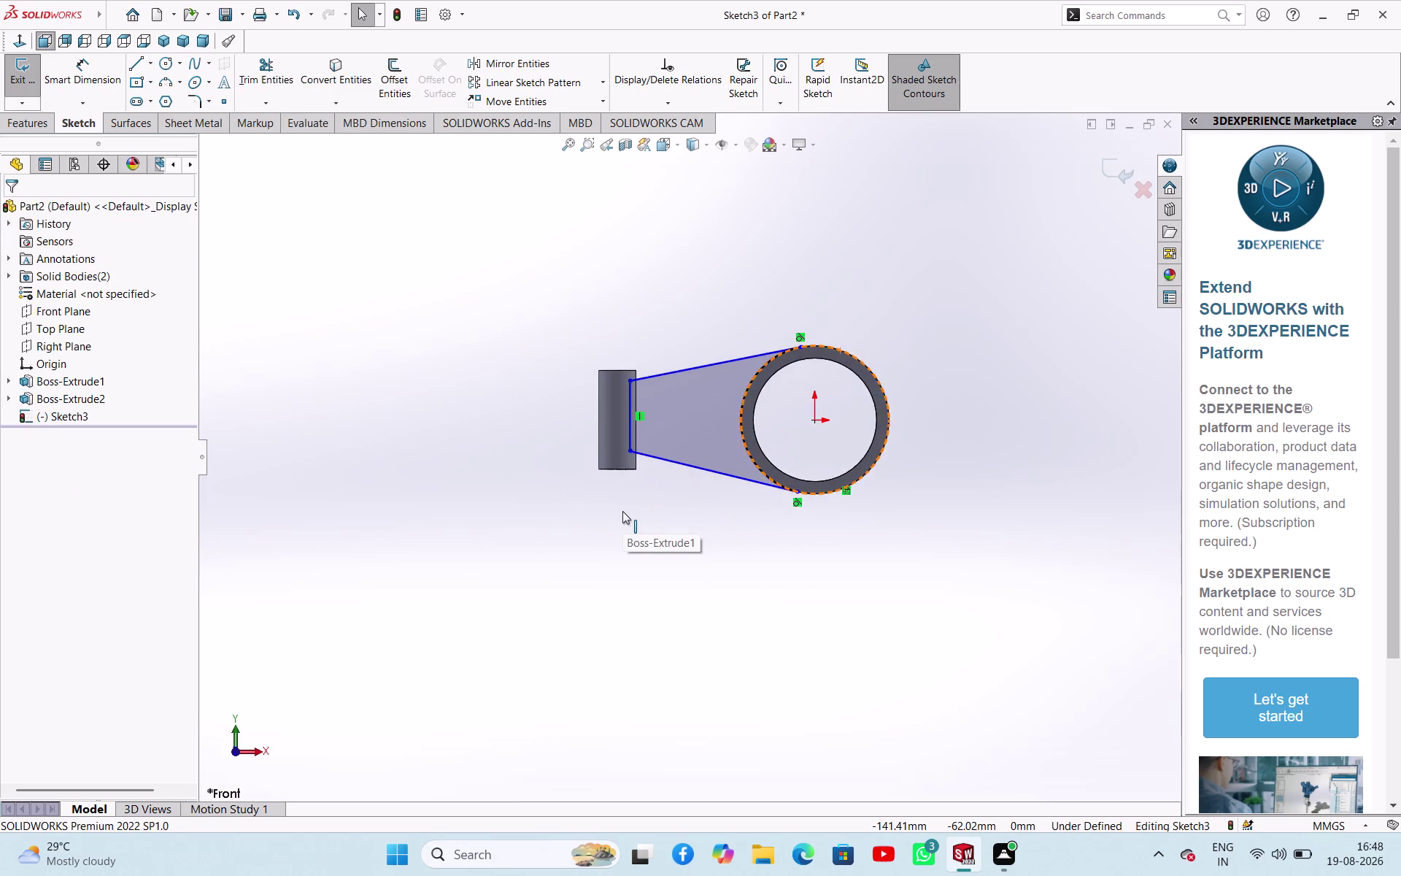
scroll(down, 3)
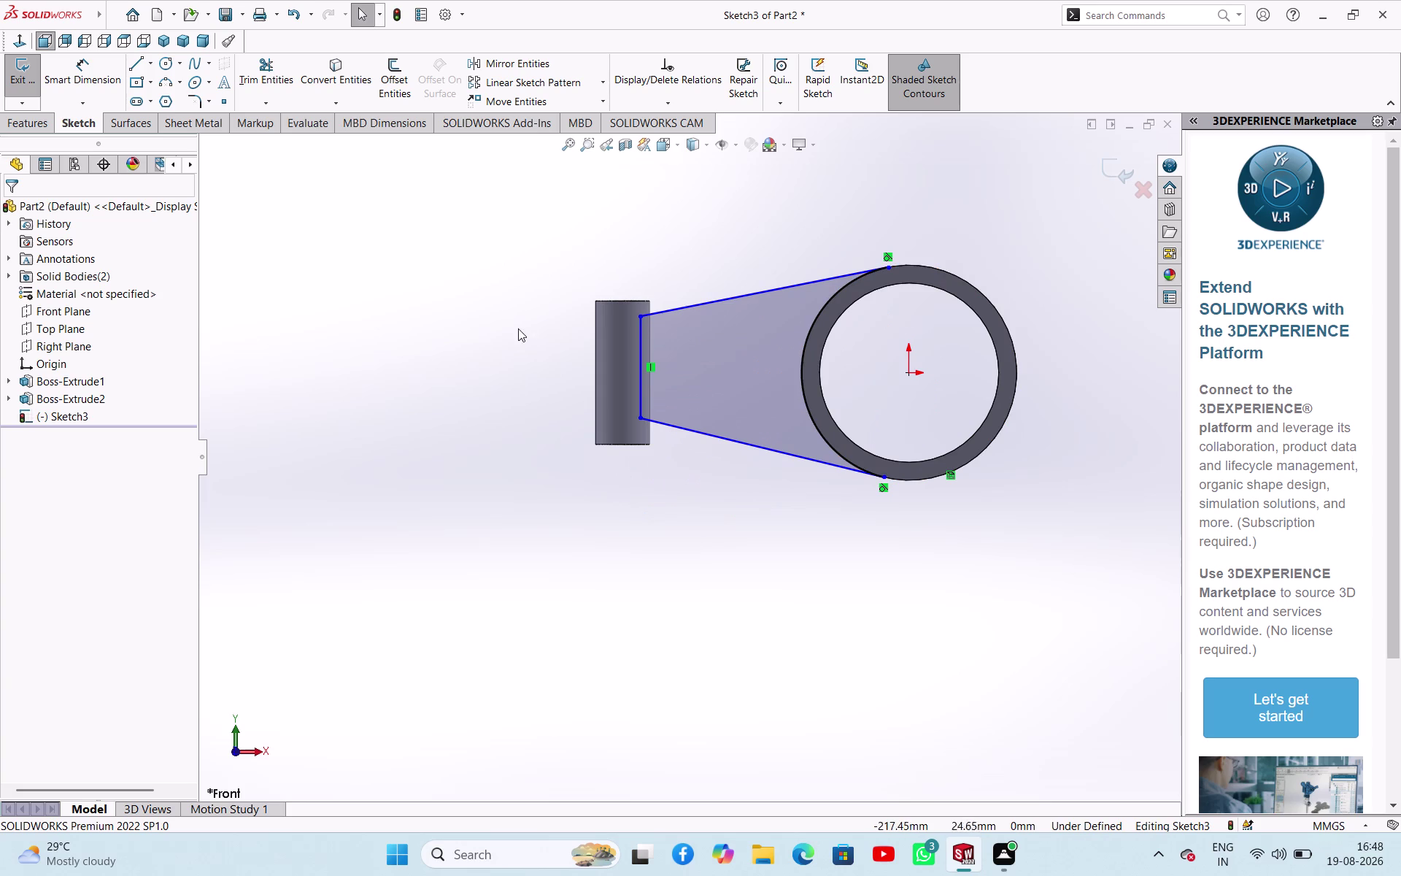
click(173, 61)
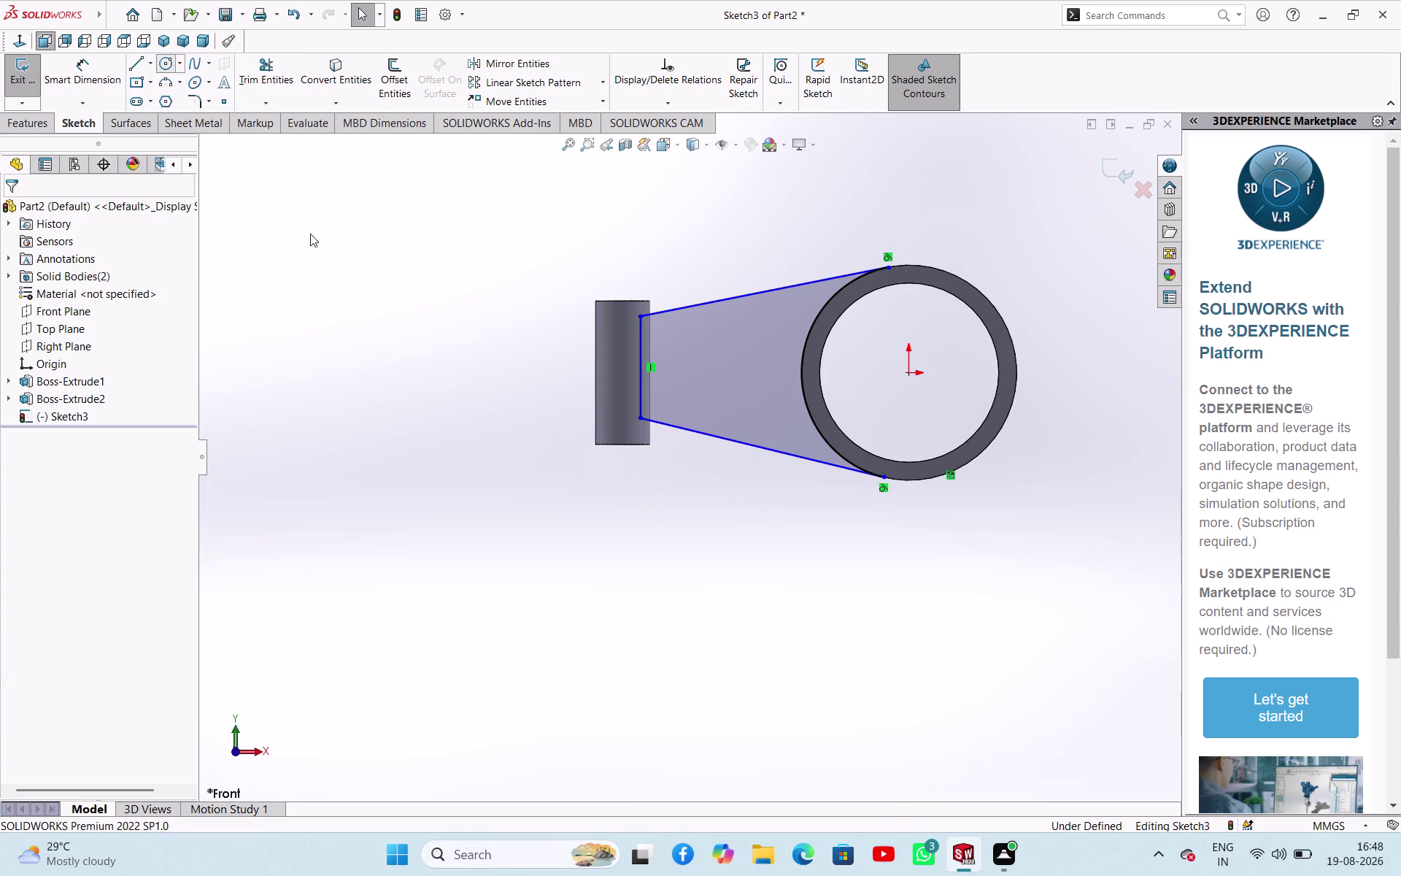
Draw a circle centred on the ring's centre point.
drag(911, 370, 915, 379)
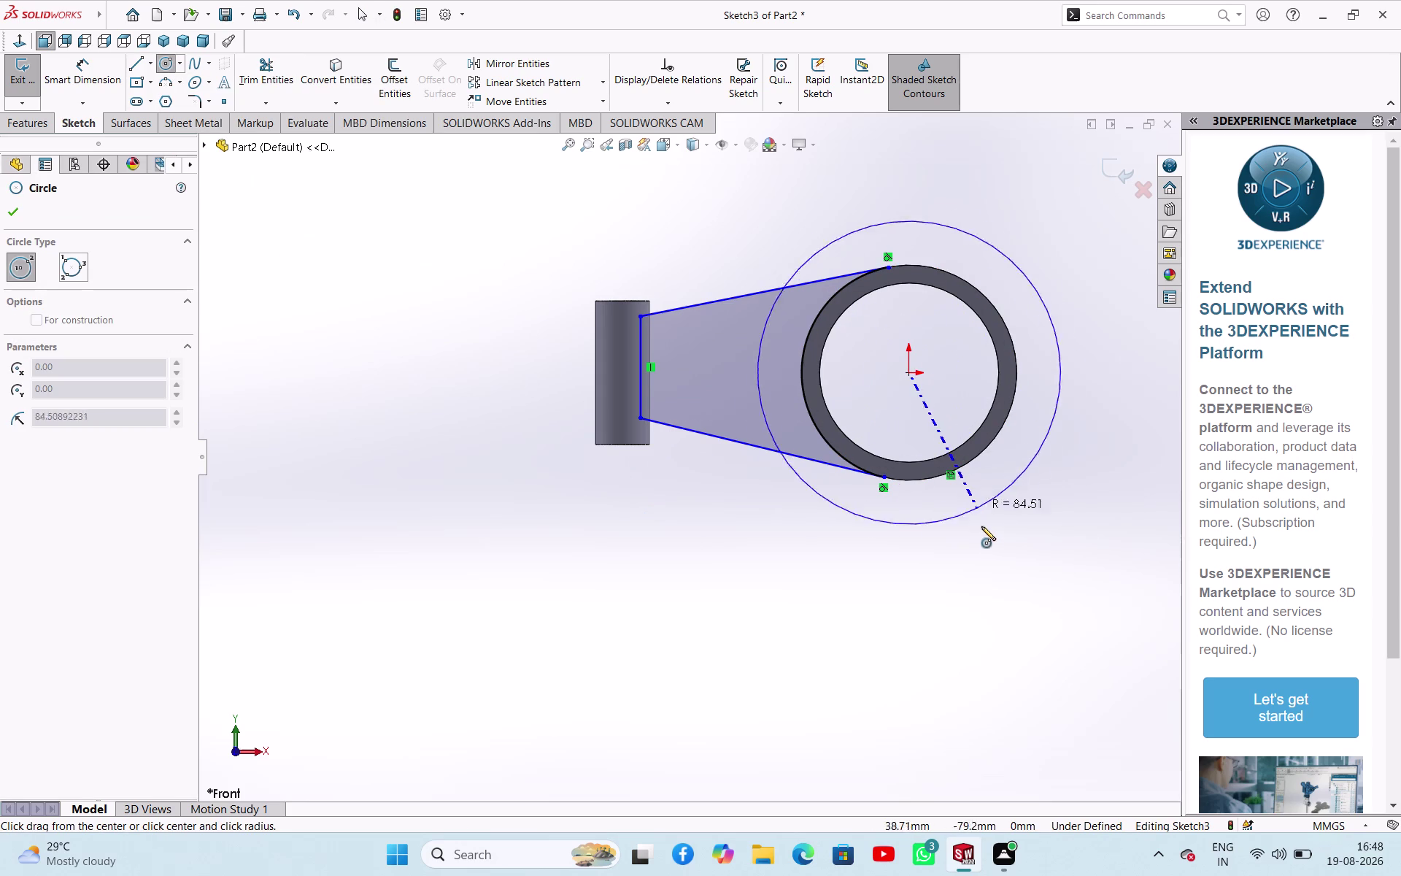
click(983, 527)
right_click(1036, 527)
click(1067, 541)
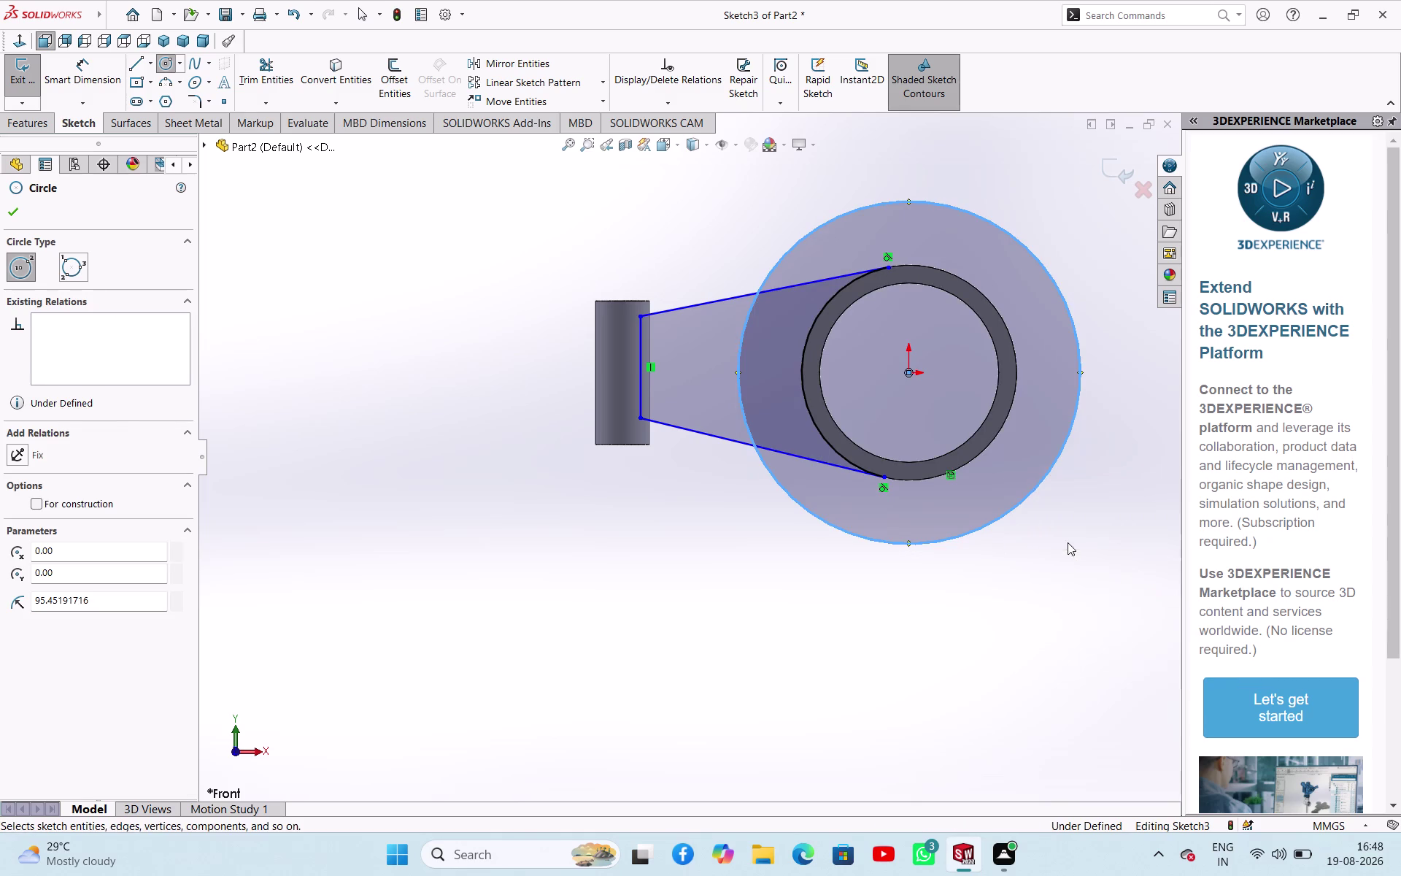
Dimension the new circle to a 140 mm diameter.
right_drag(1079, 551, 1128, 451)
click(1040, 484)
click(1053, 517)
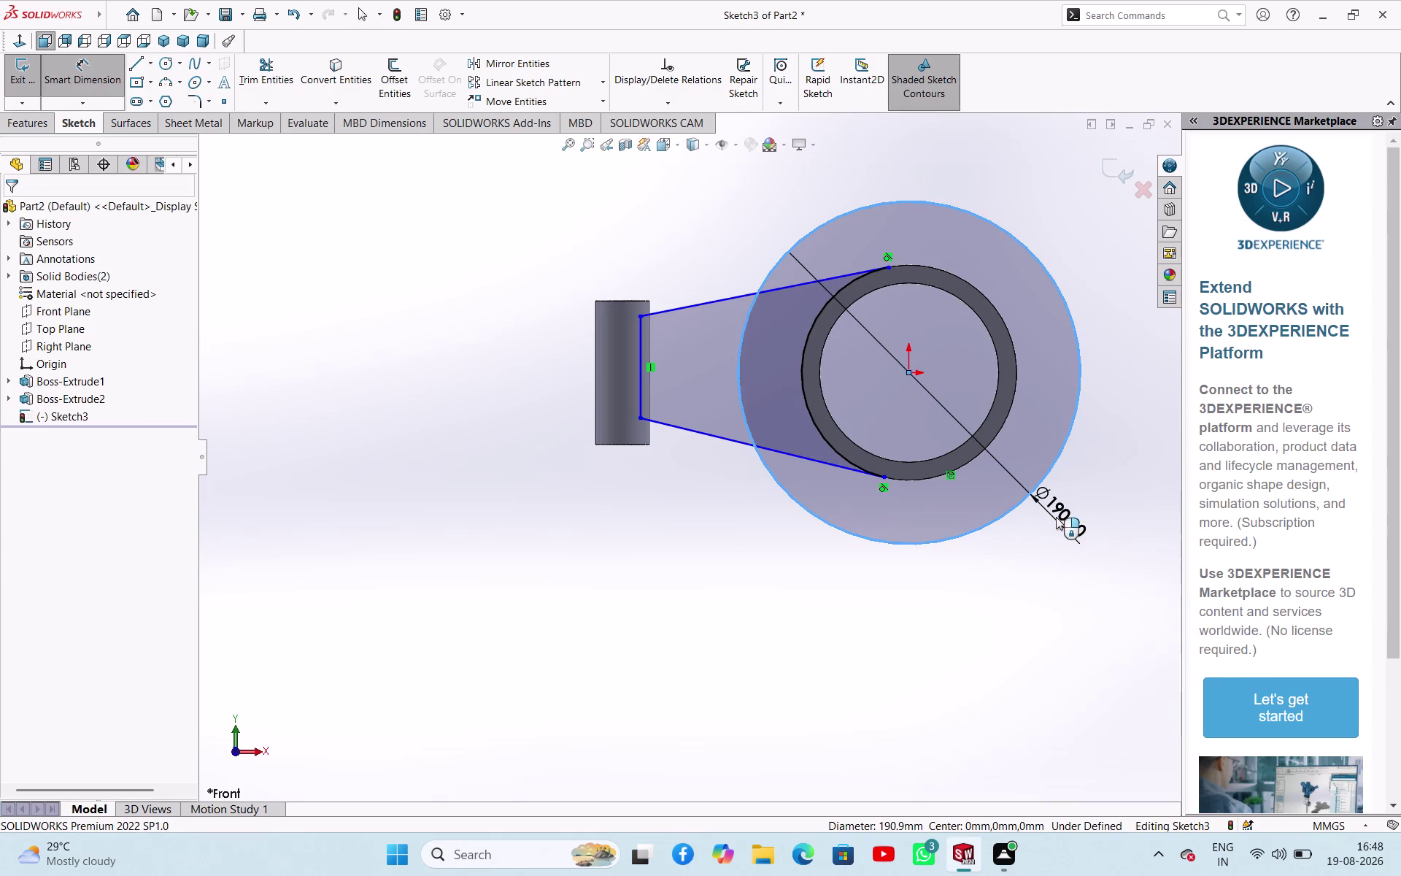
text(140)
key(Return)
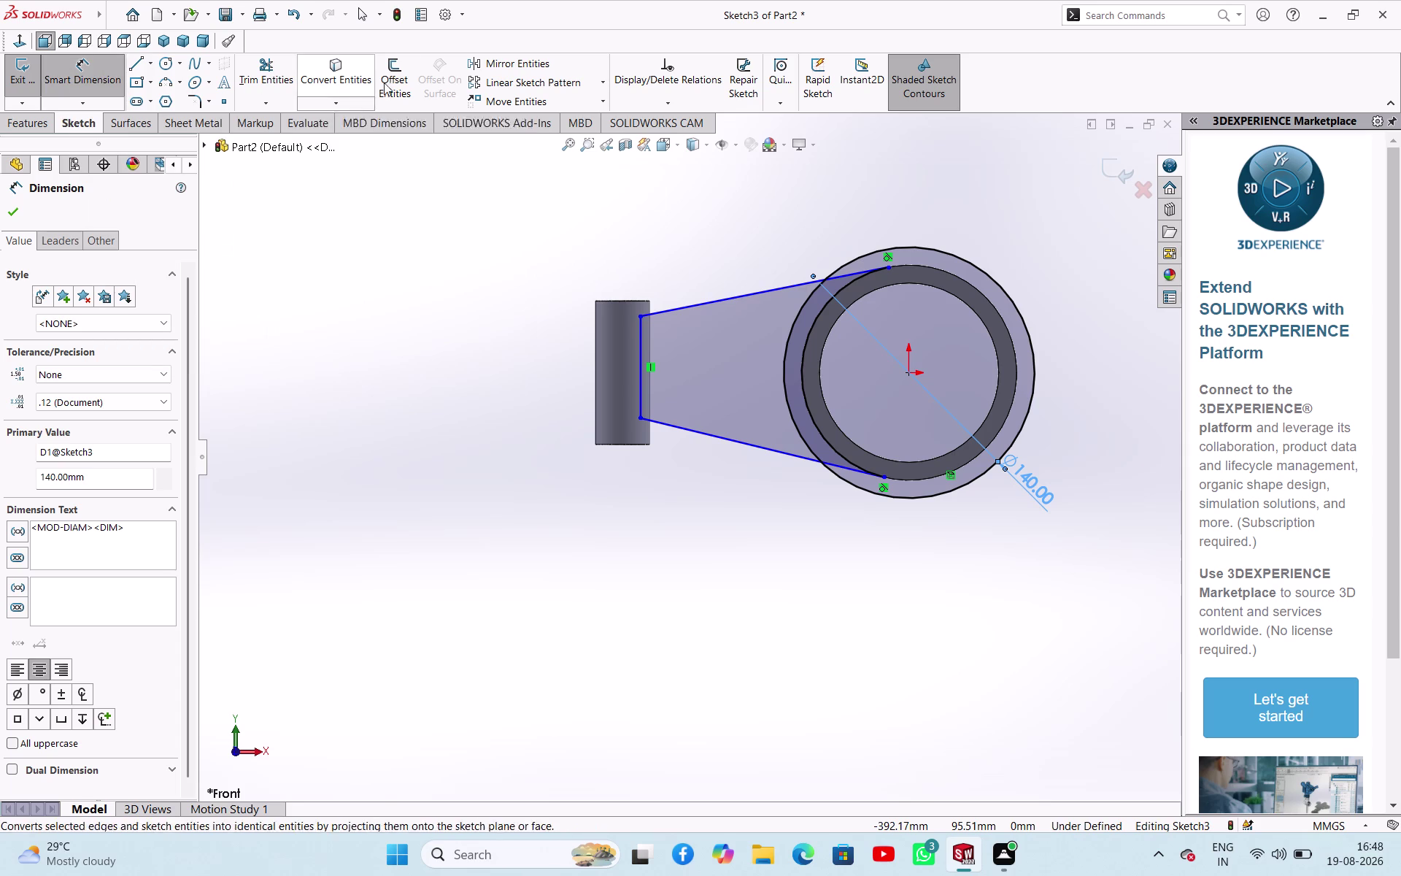
click(6, 217)
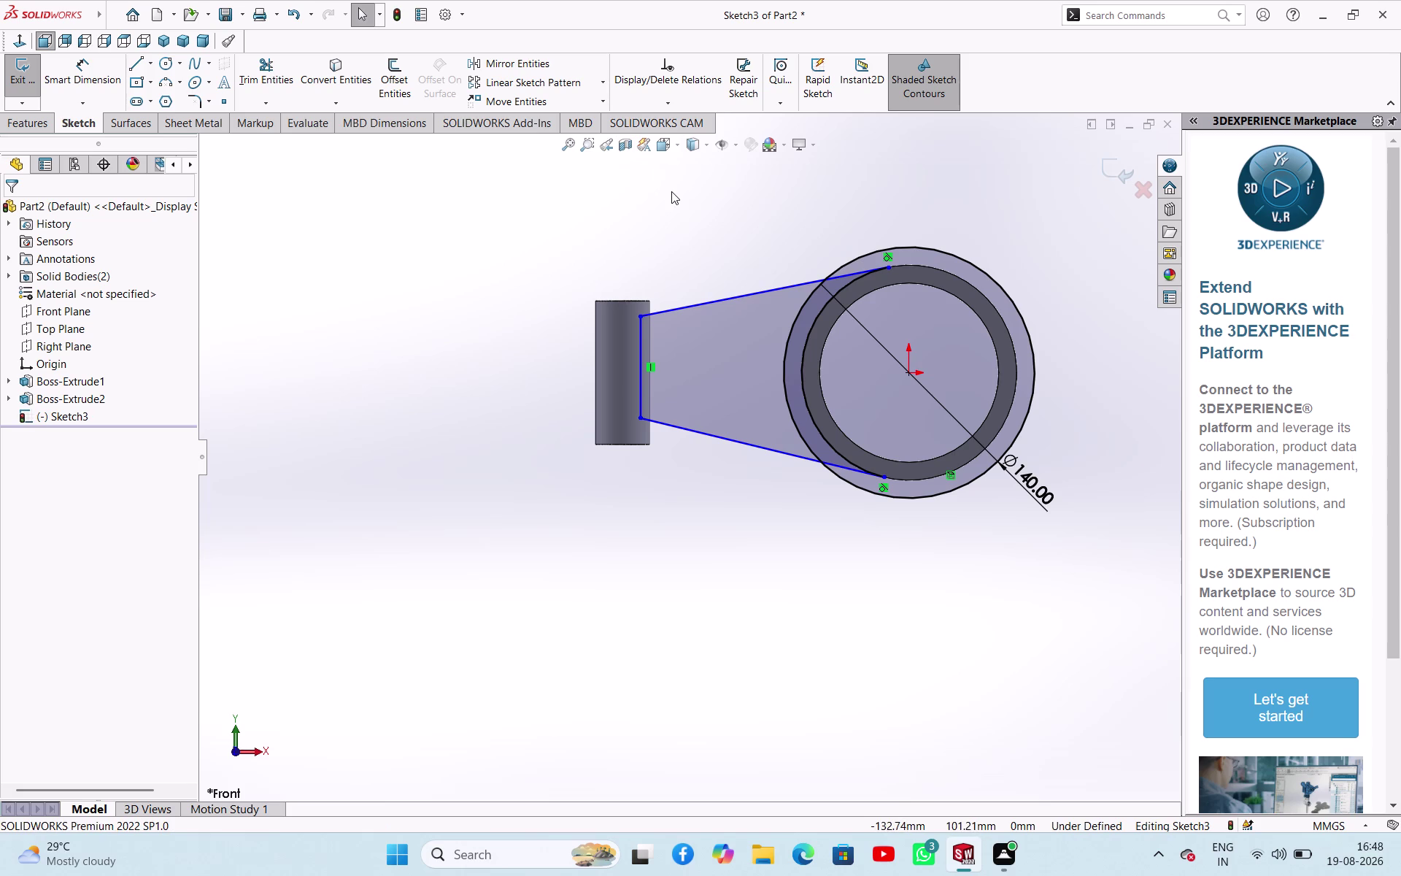
middle_drag(854, 377, 886, 311)
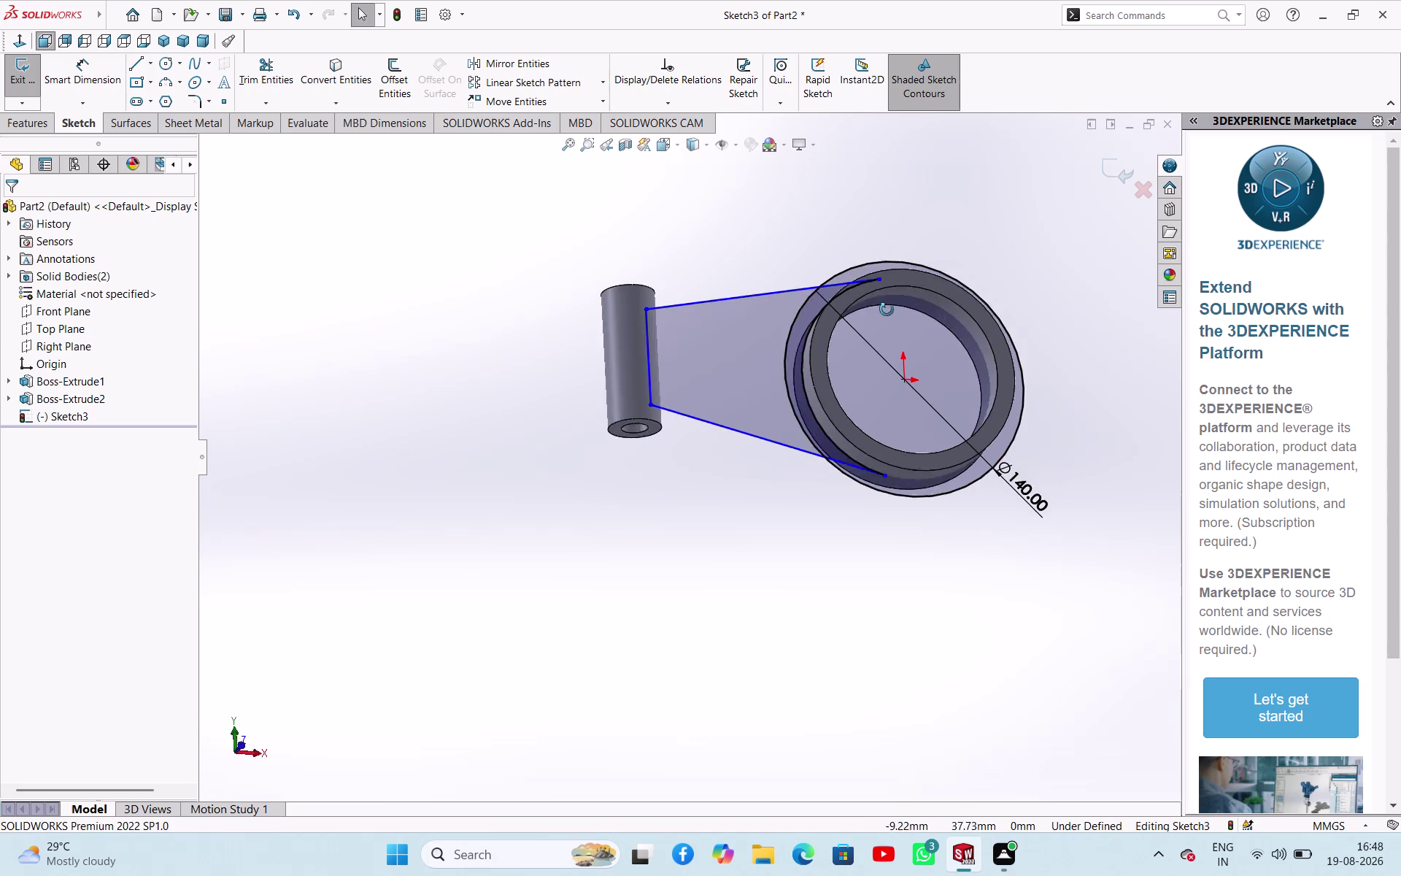
middle_drag(886, 311, 838, 191)
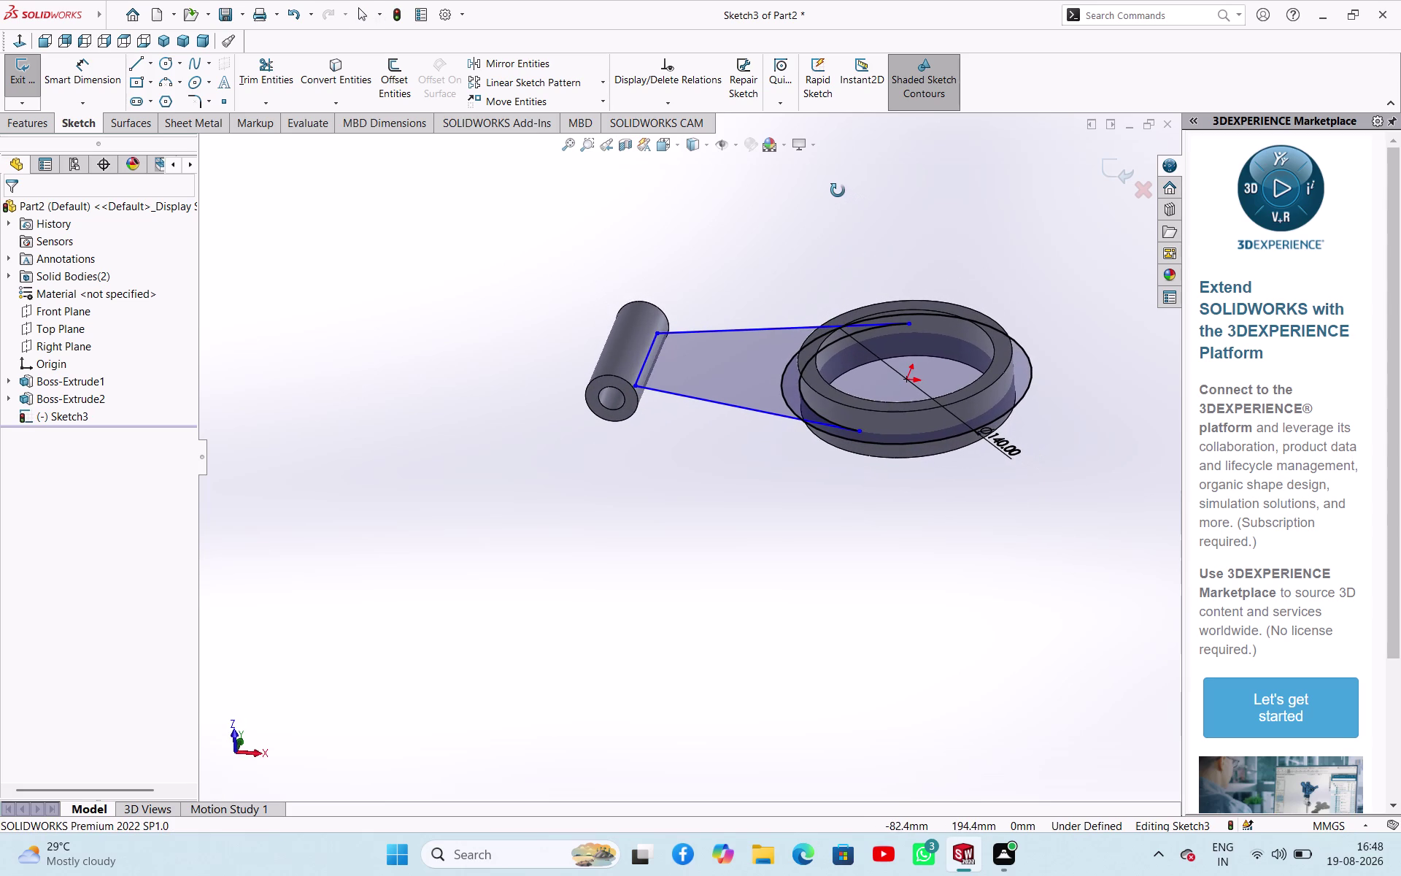
middle_drag(837, 190, 839, 189)
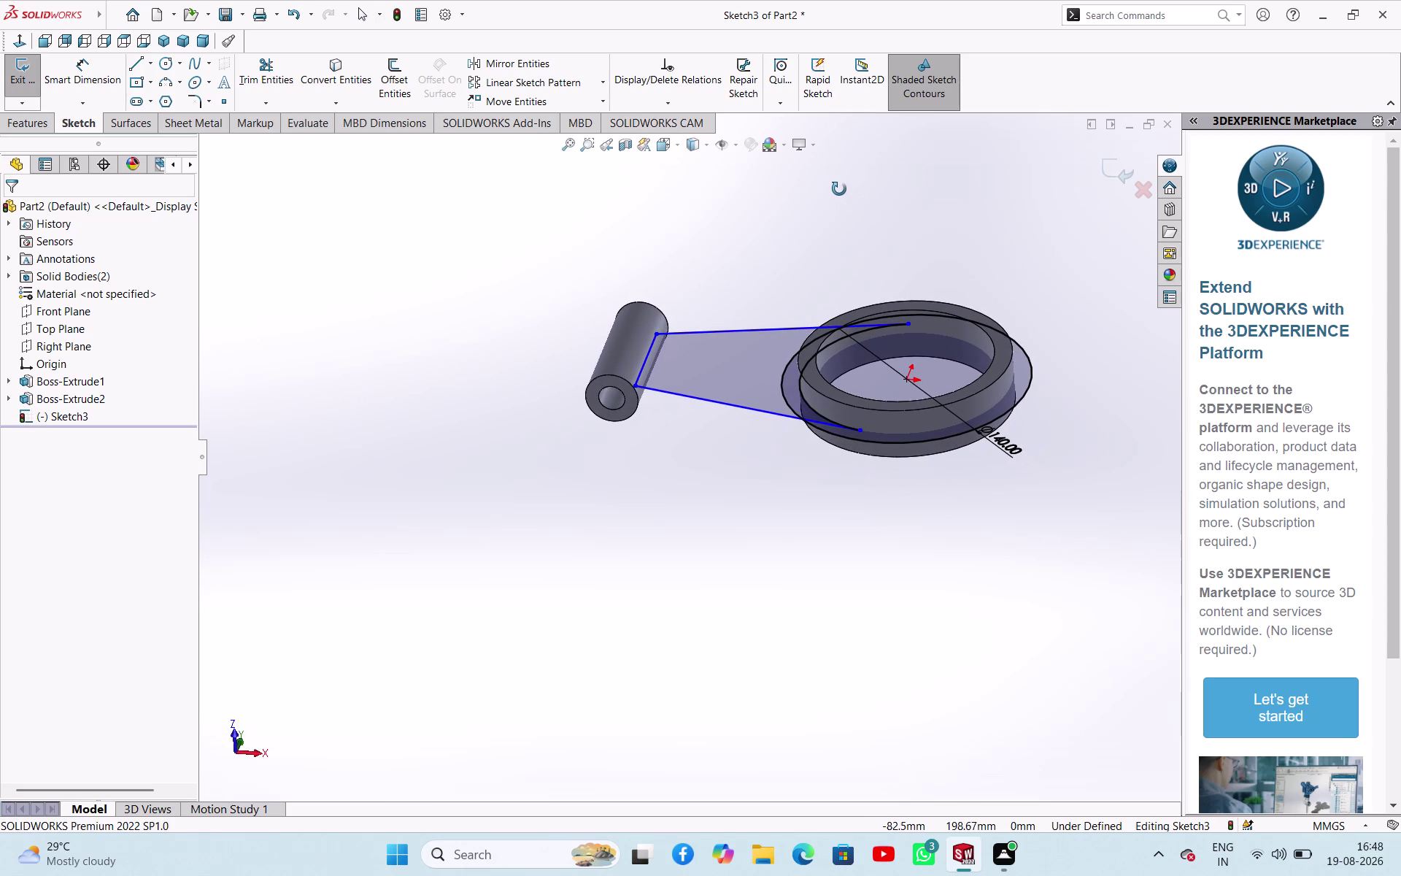
middle_drag(839, 189, 846, 329)
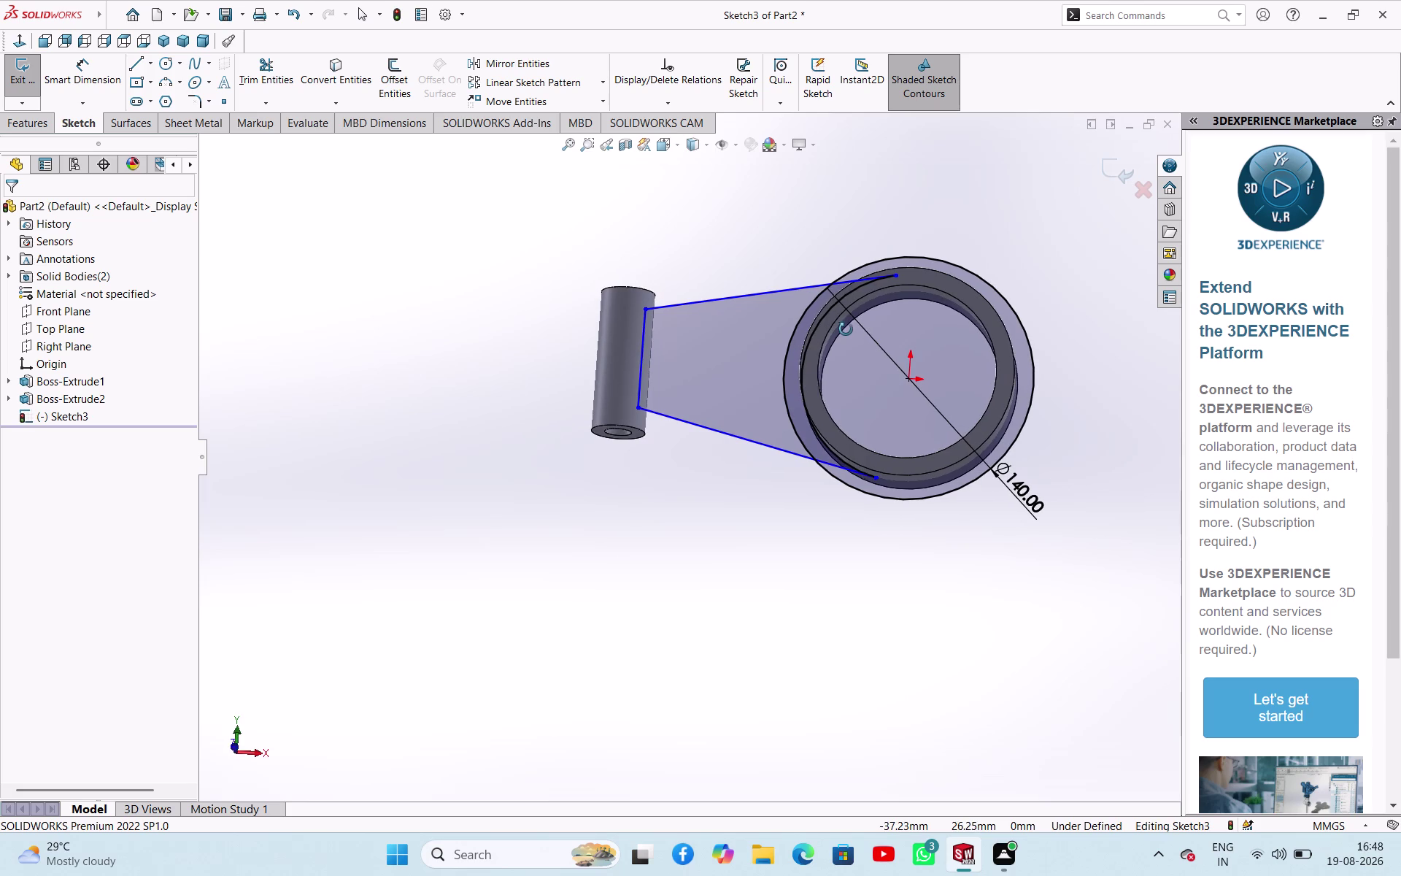
middle_drag(845, 329, 845, 397)
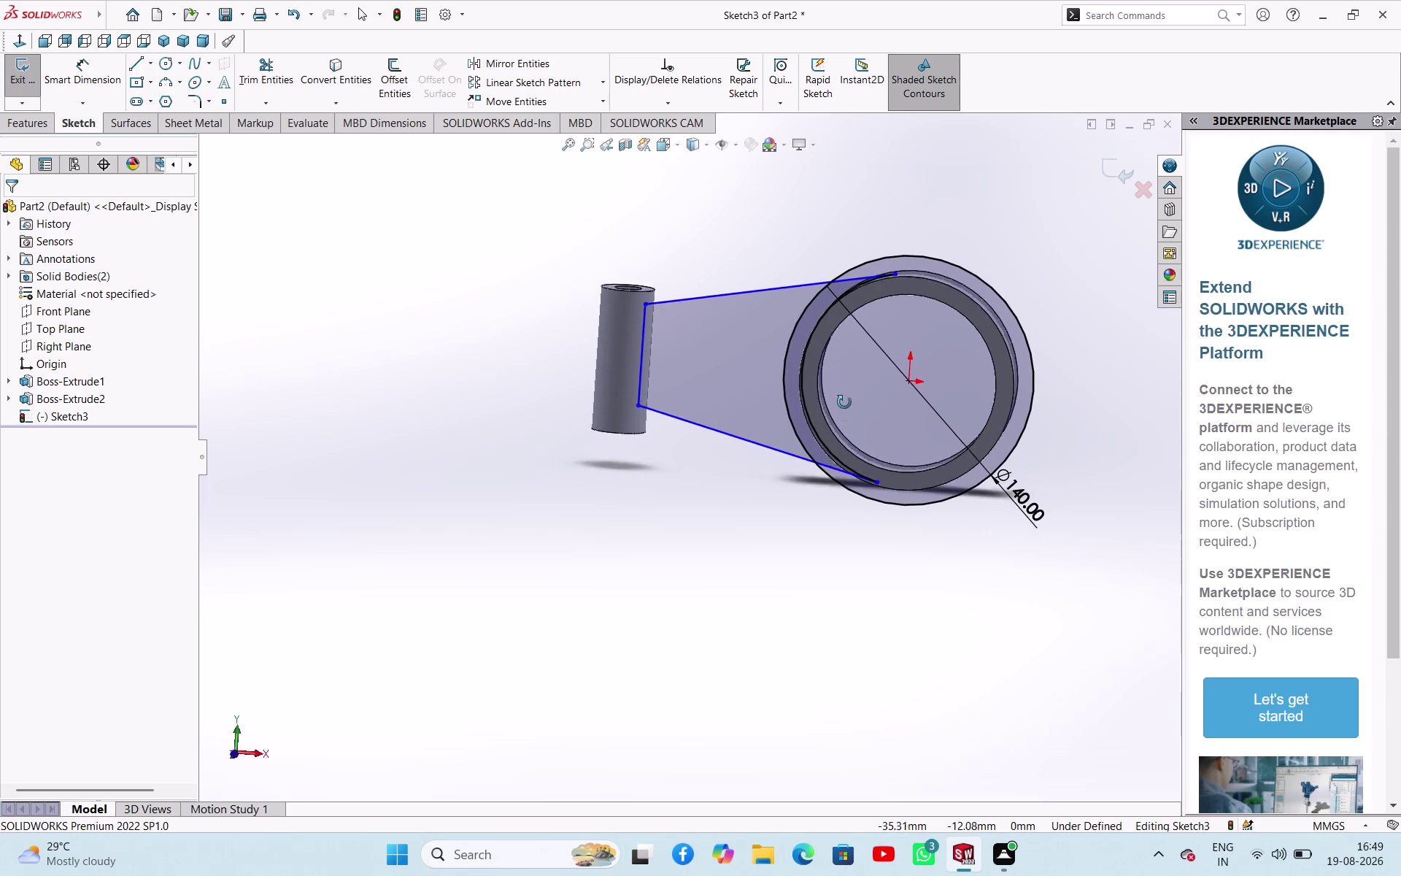
middle_drag(844, 397, 835, 305)
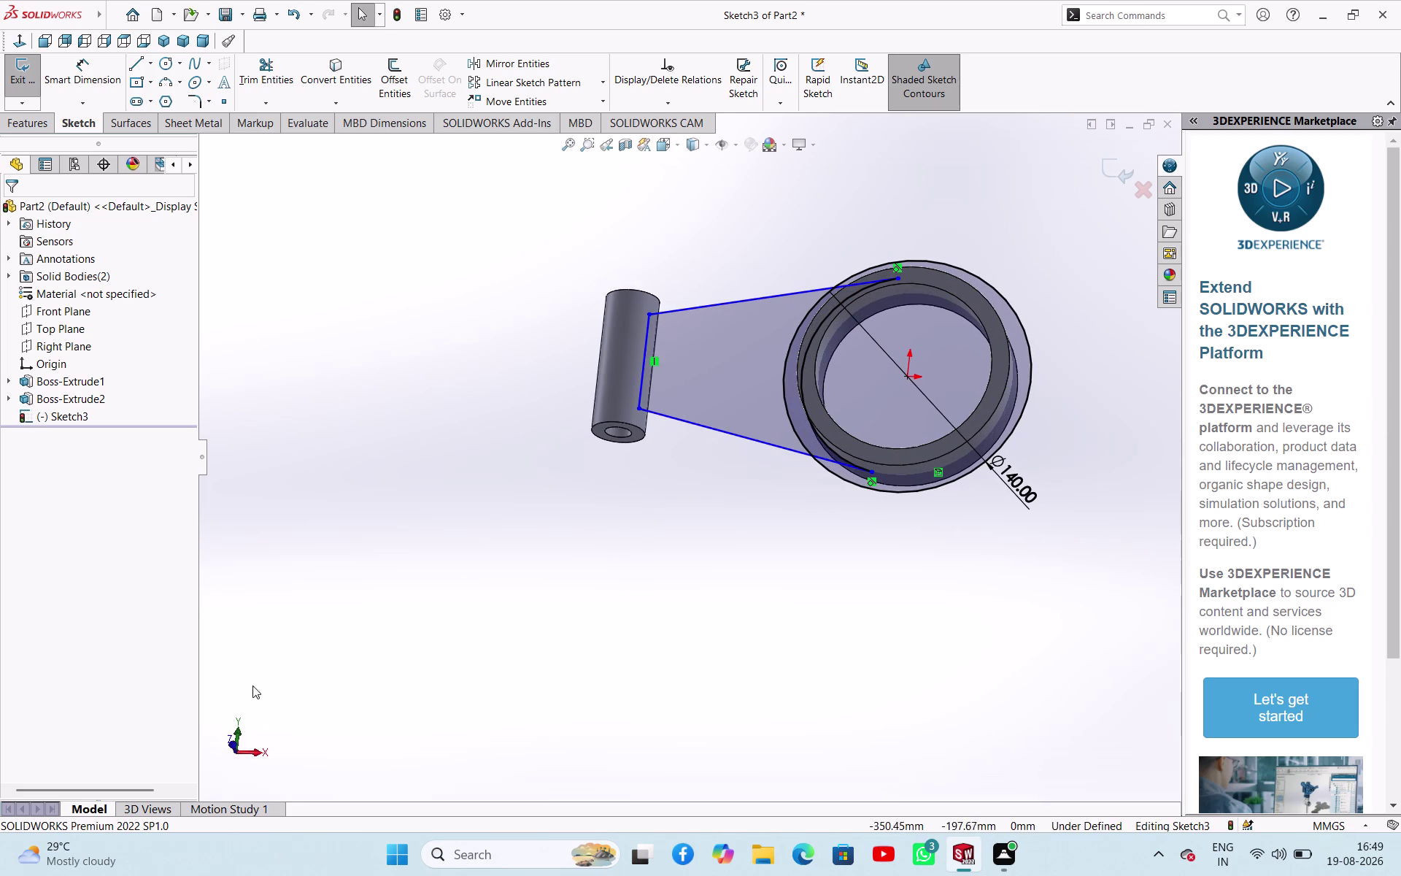
click(234, 738)
click(467, 587)
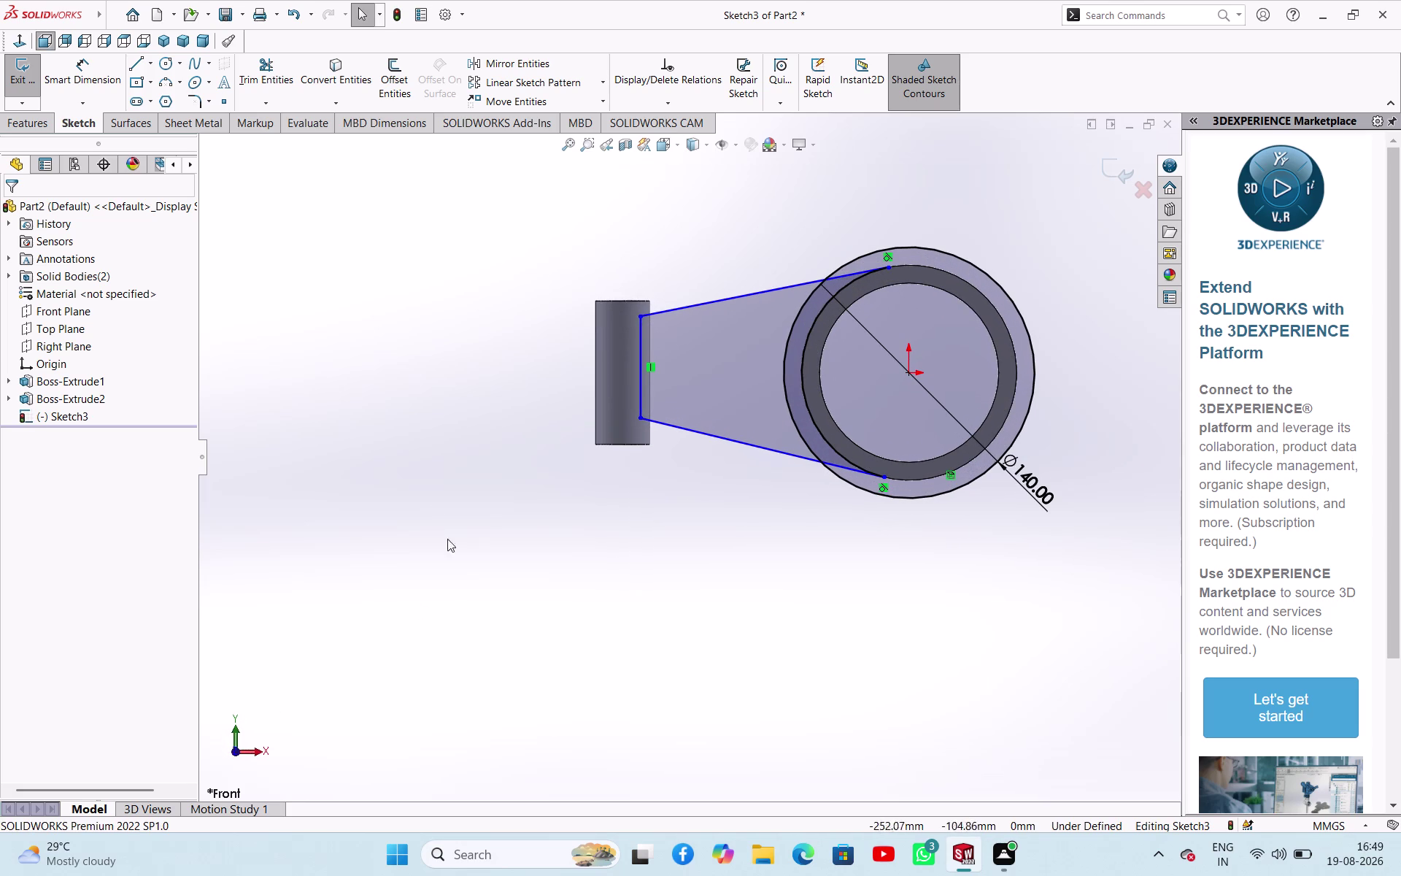
click(144, 61)
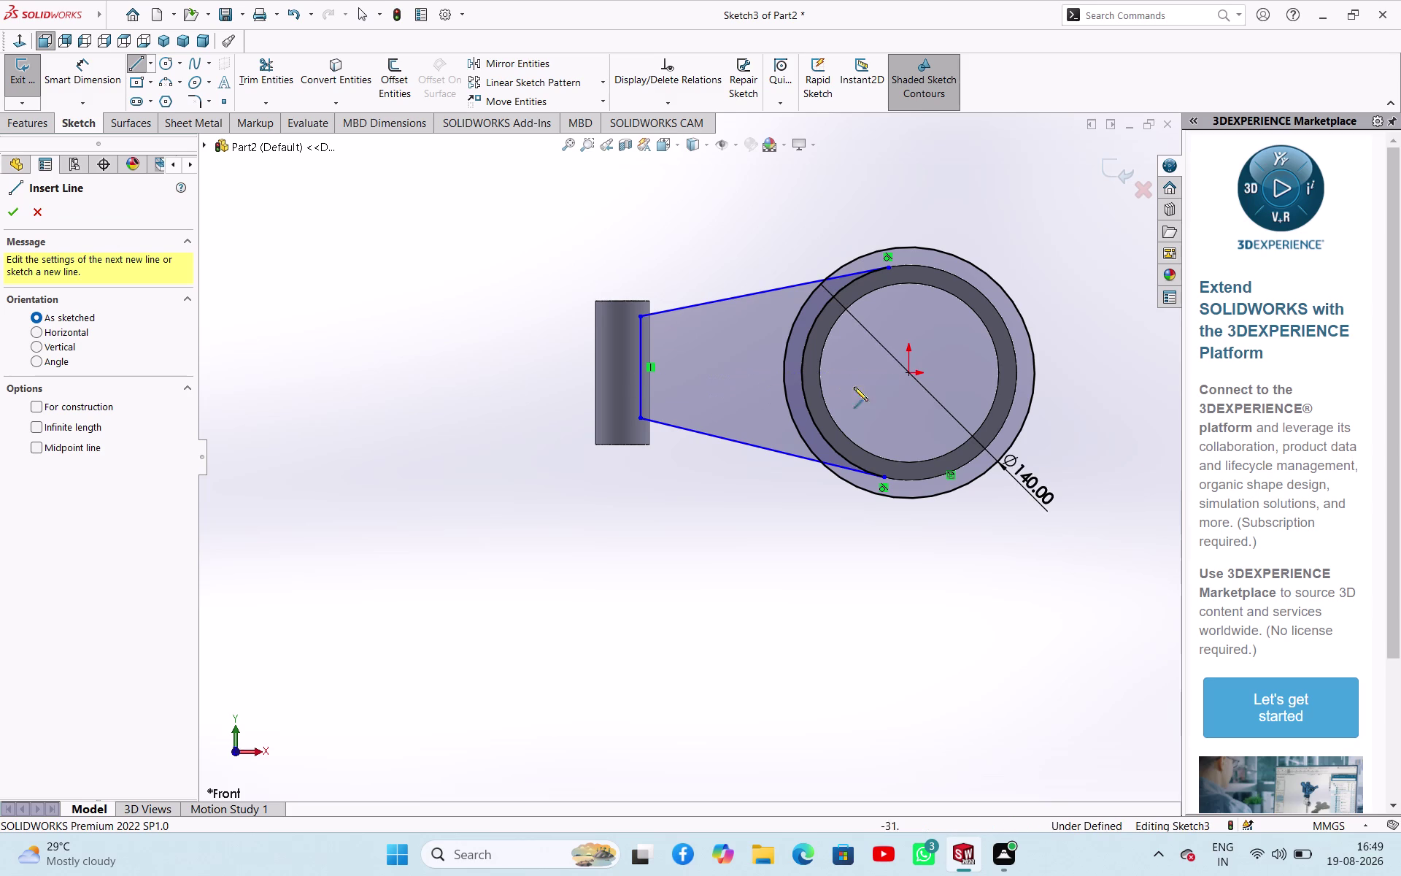
Draw a horizontal centerline from the ring centre leftward past the tube.
click(154, 56)
click(146, 105)
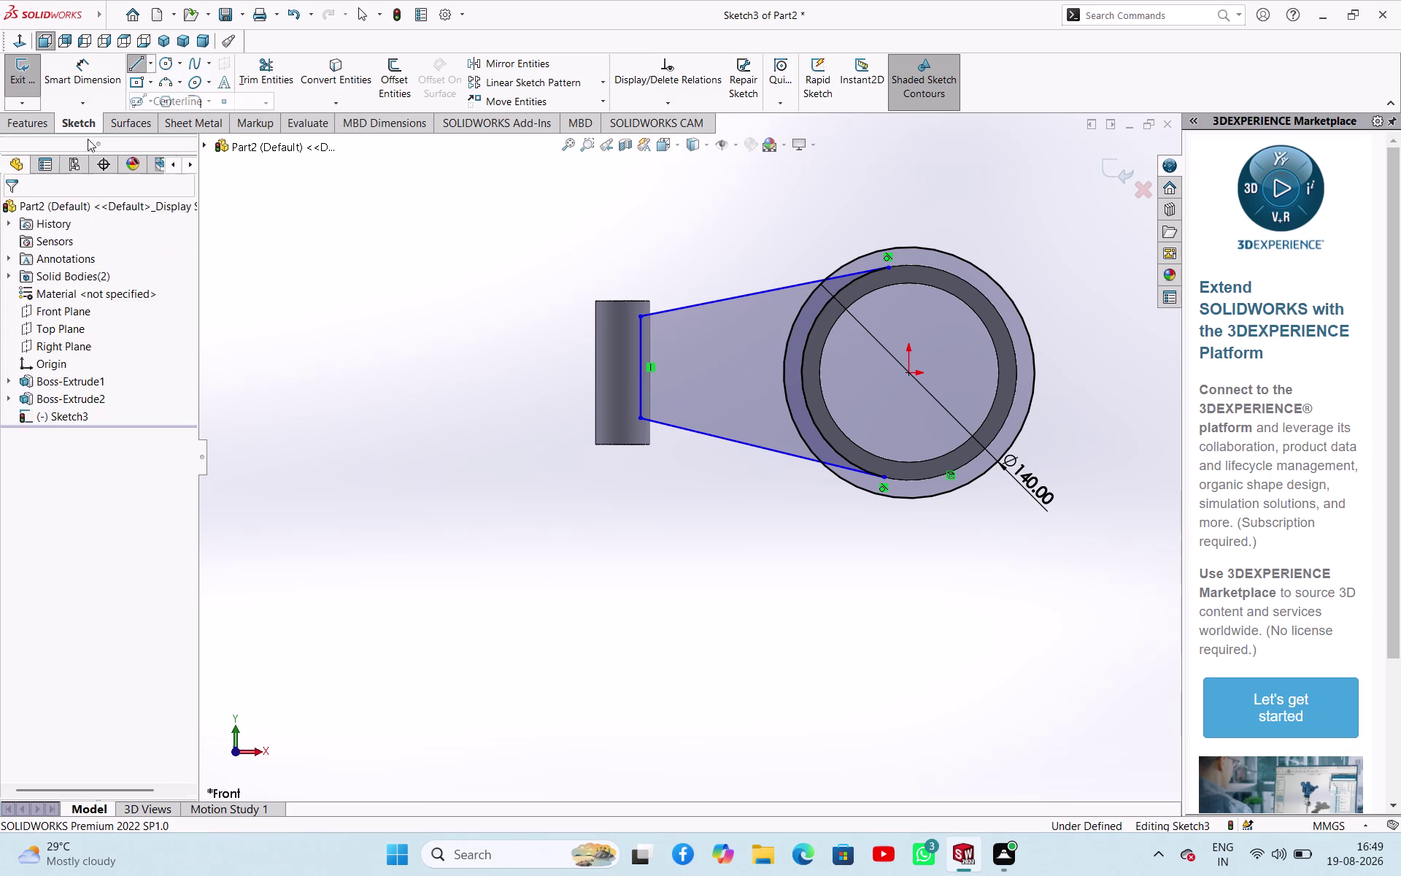
click(34, 451)
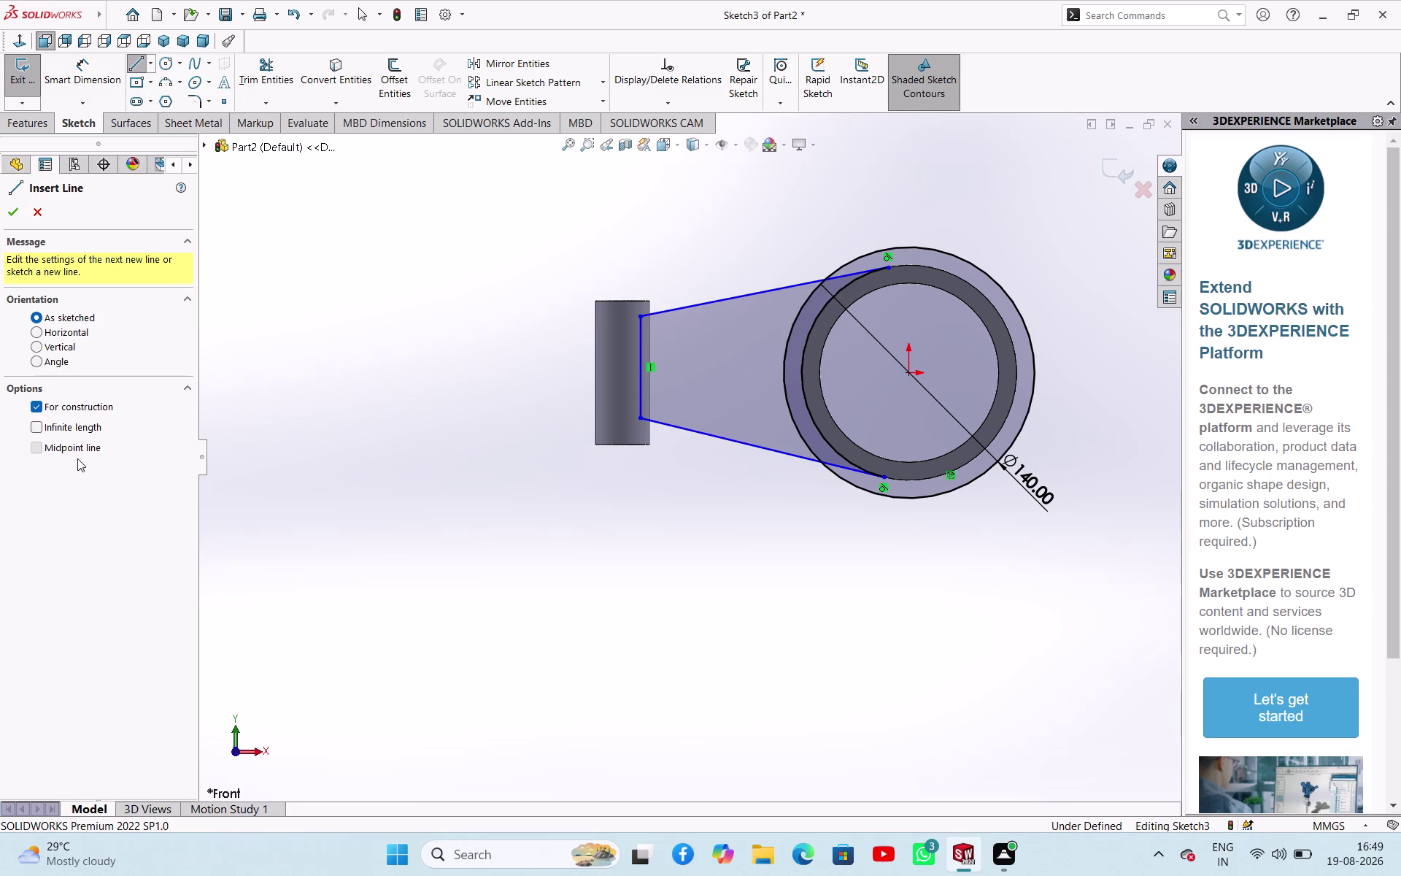
click(911, 372)
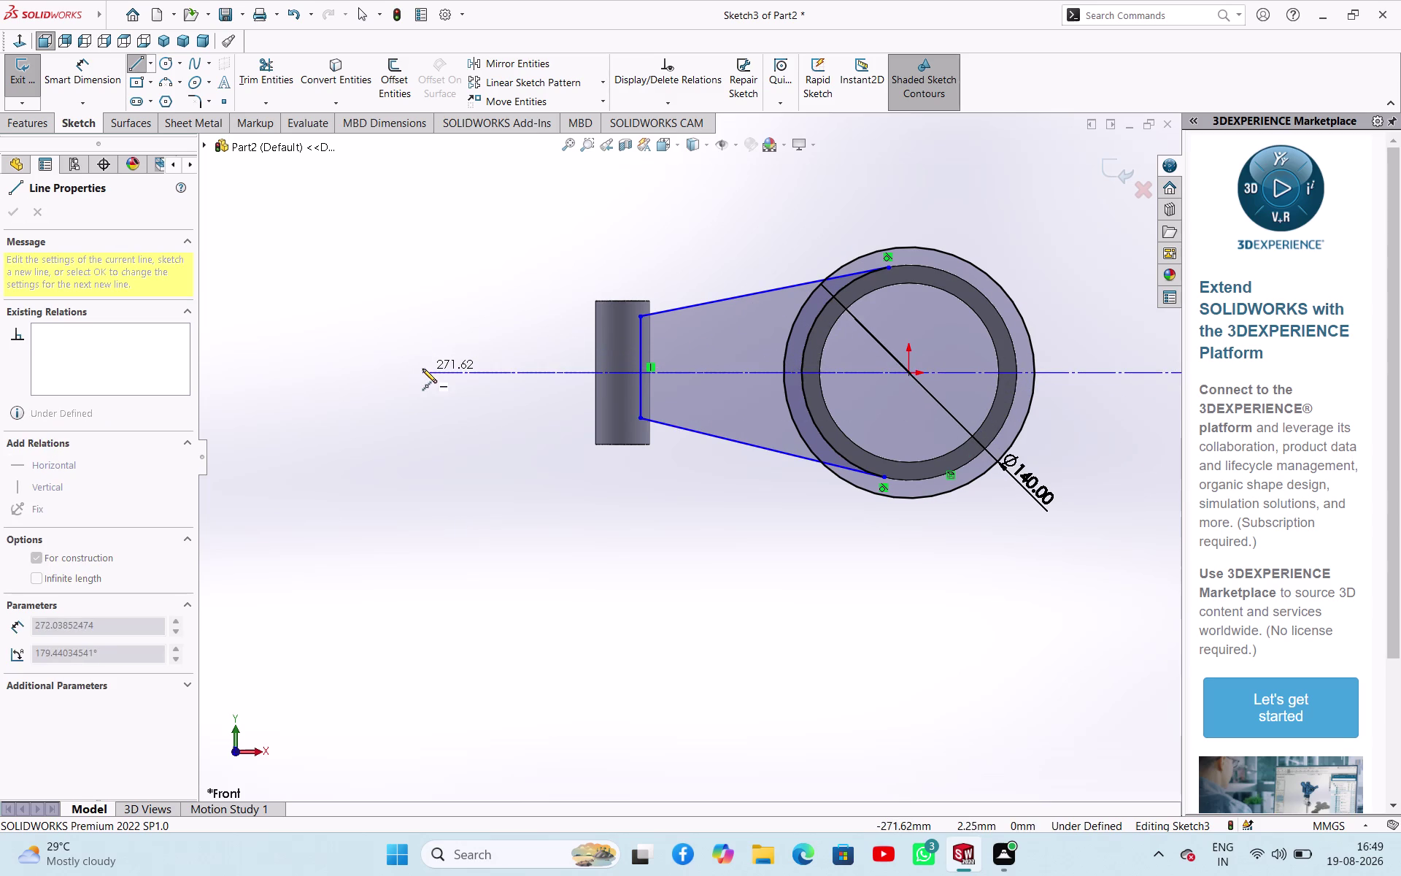
click(428, 374)
right_click(353, 391)
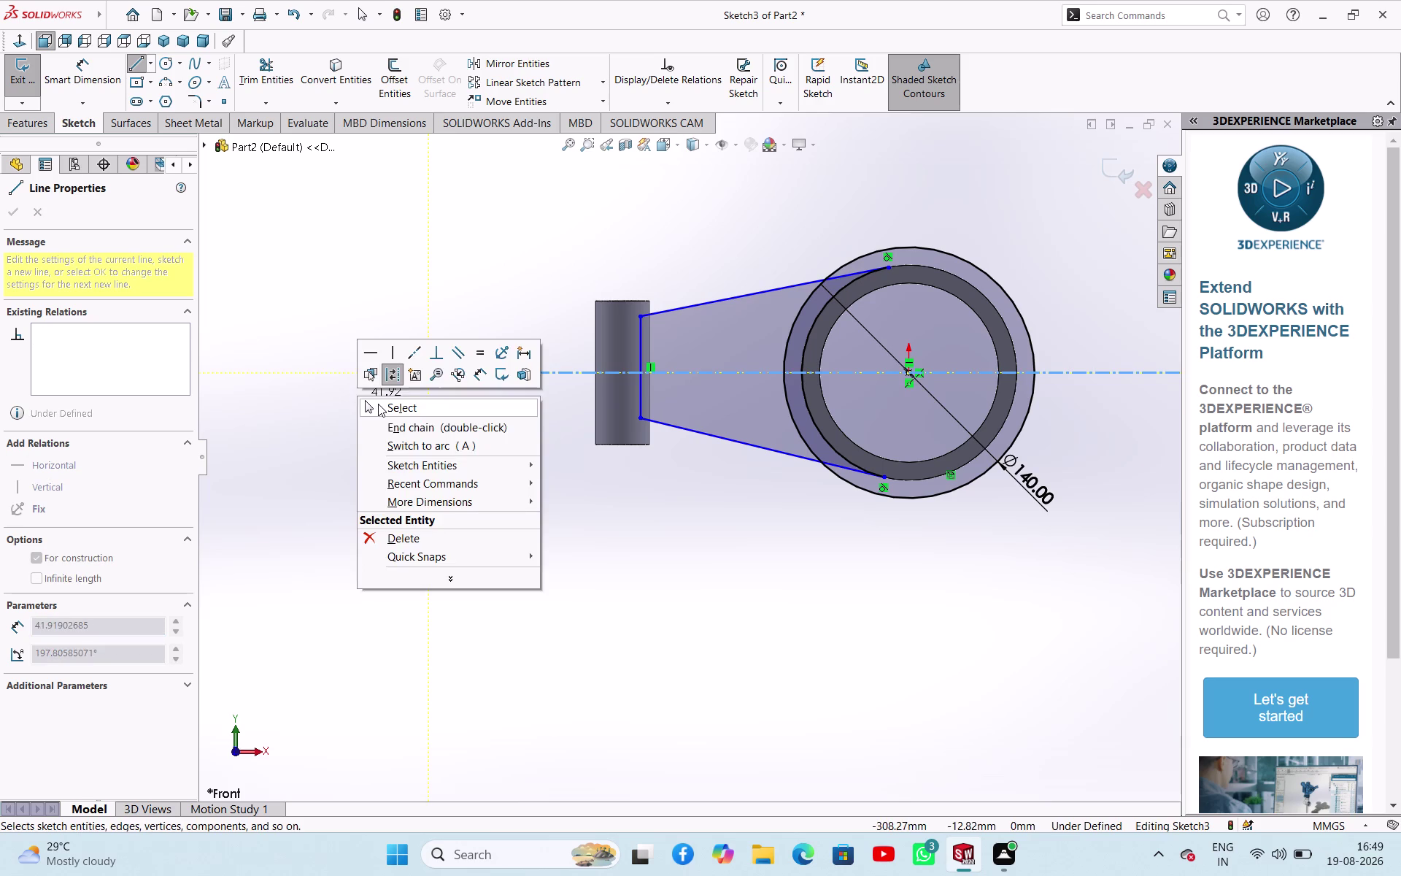
click(378, 403)
click(455, 453)
scroll(down, 3)
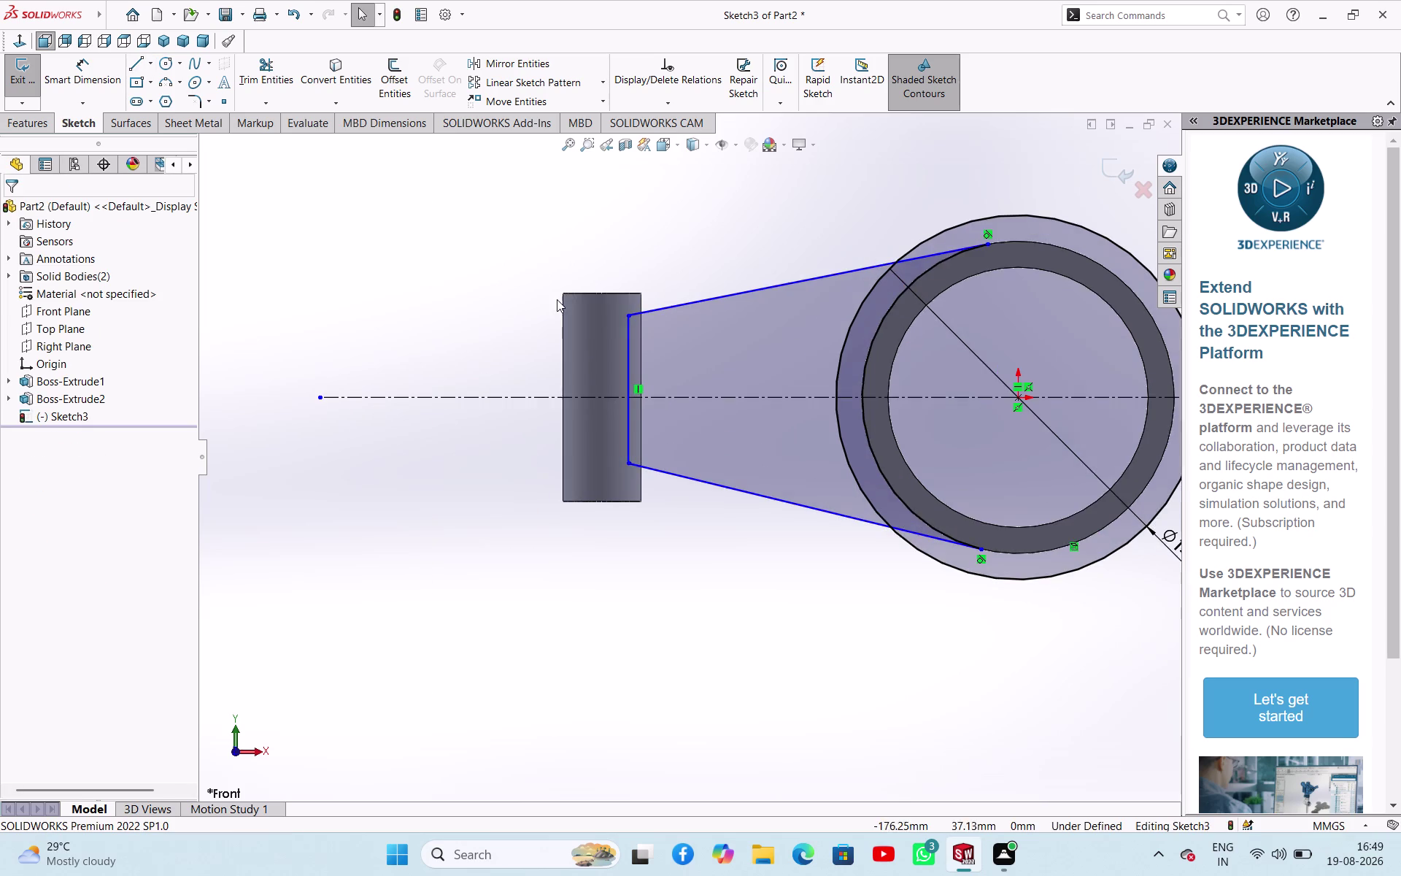
scroll(up, 3)
Draw the short vertical pocket edge near the tube.
click(138, 63)
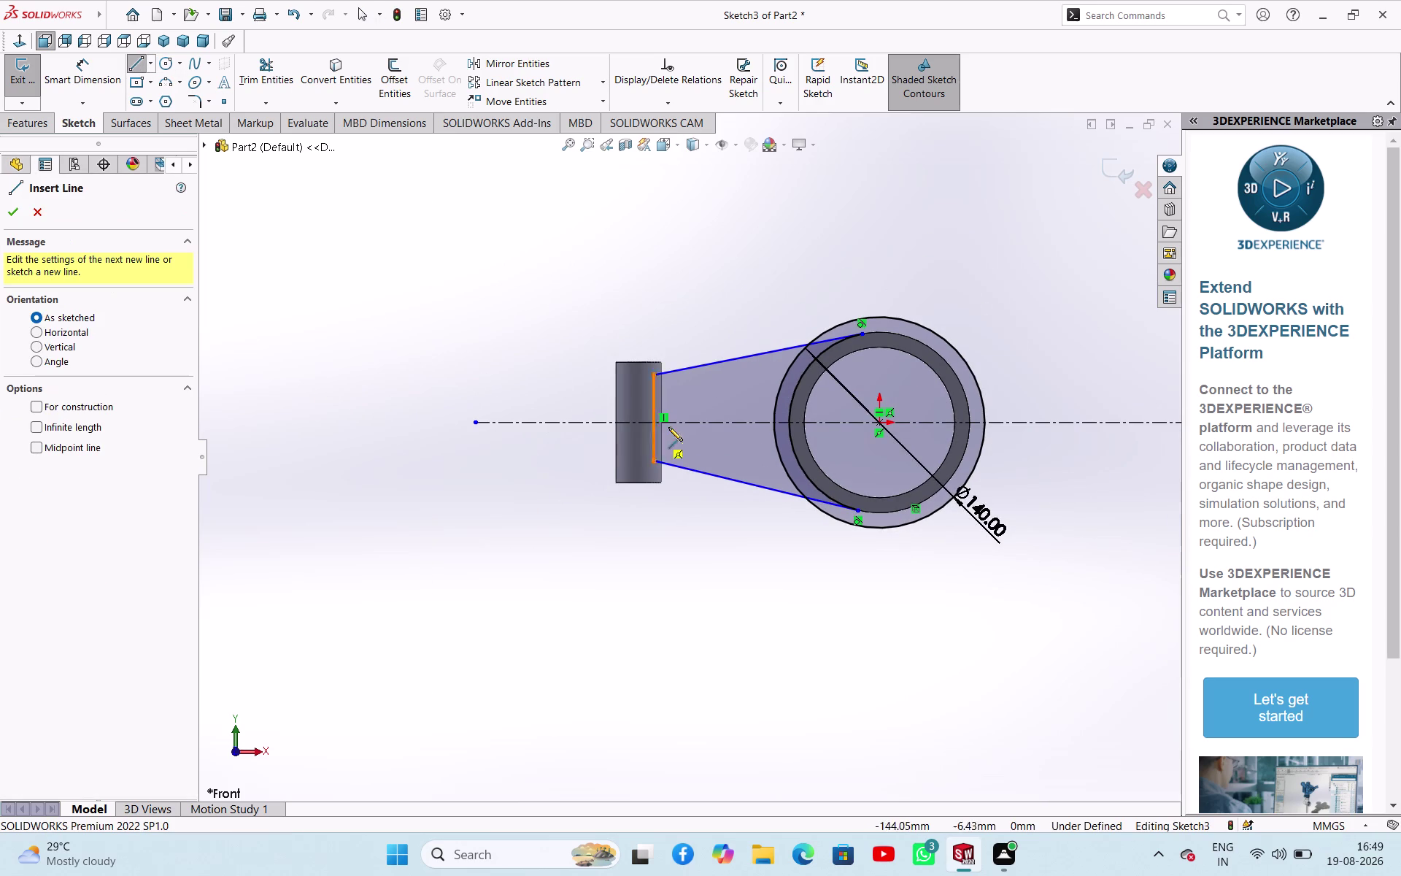
click(686, 388)
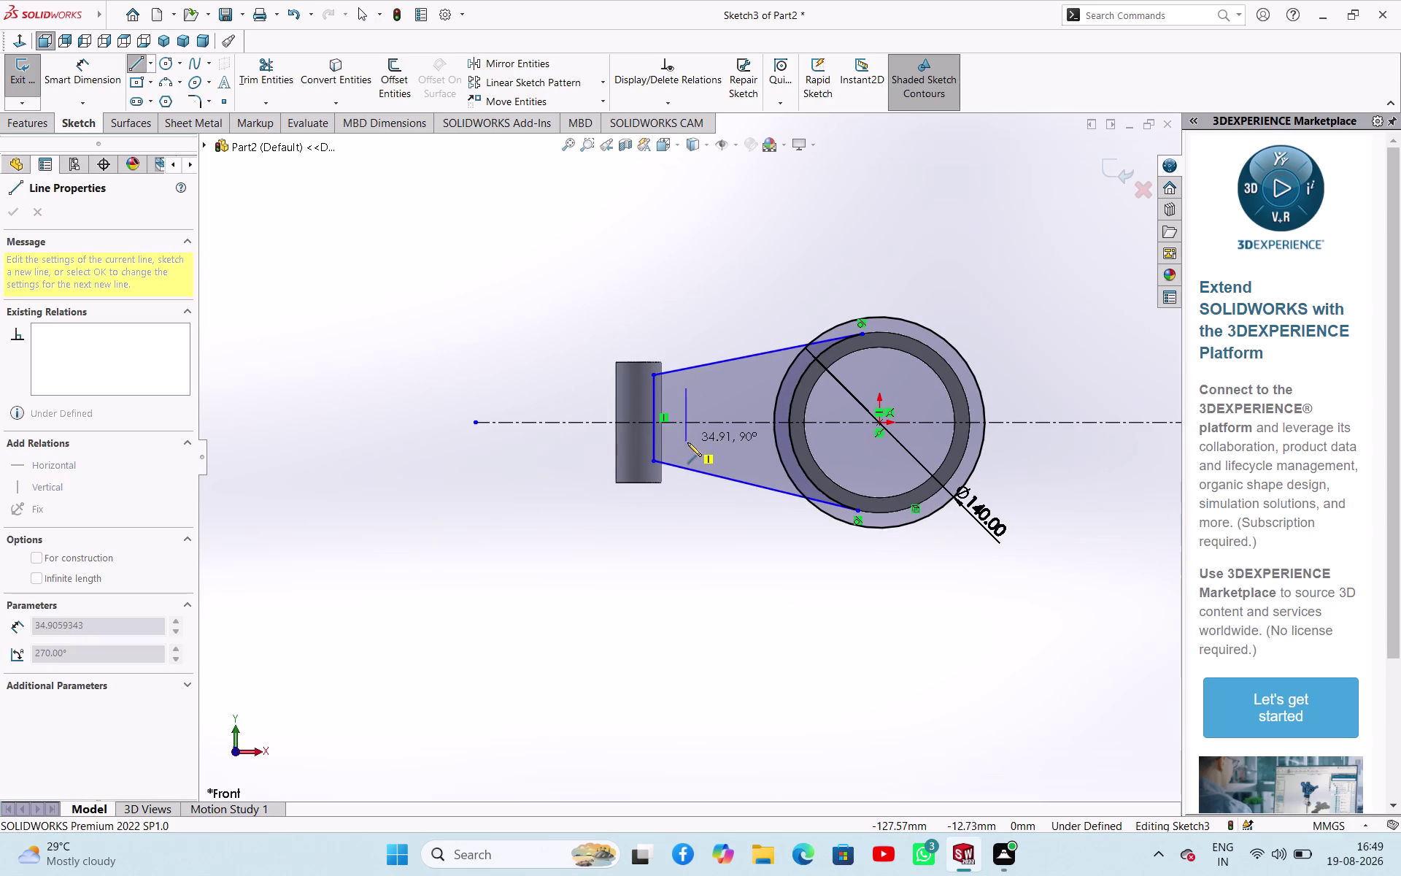
click(688, 443)
right_click(453, 556)
click(470, 569)
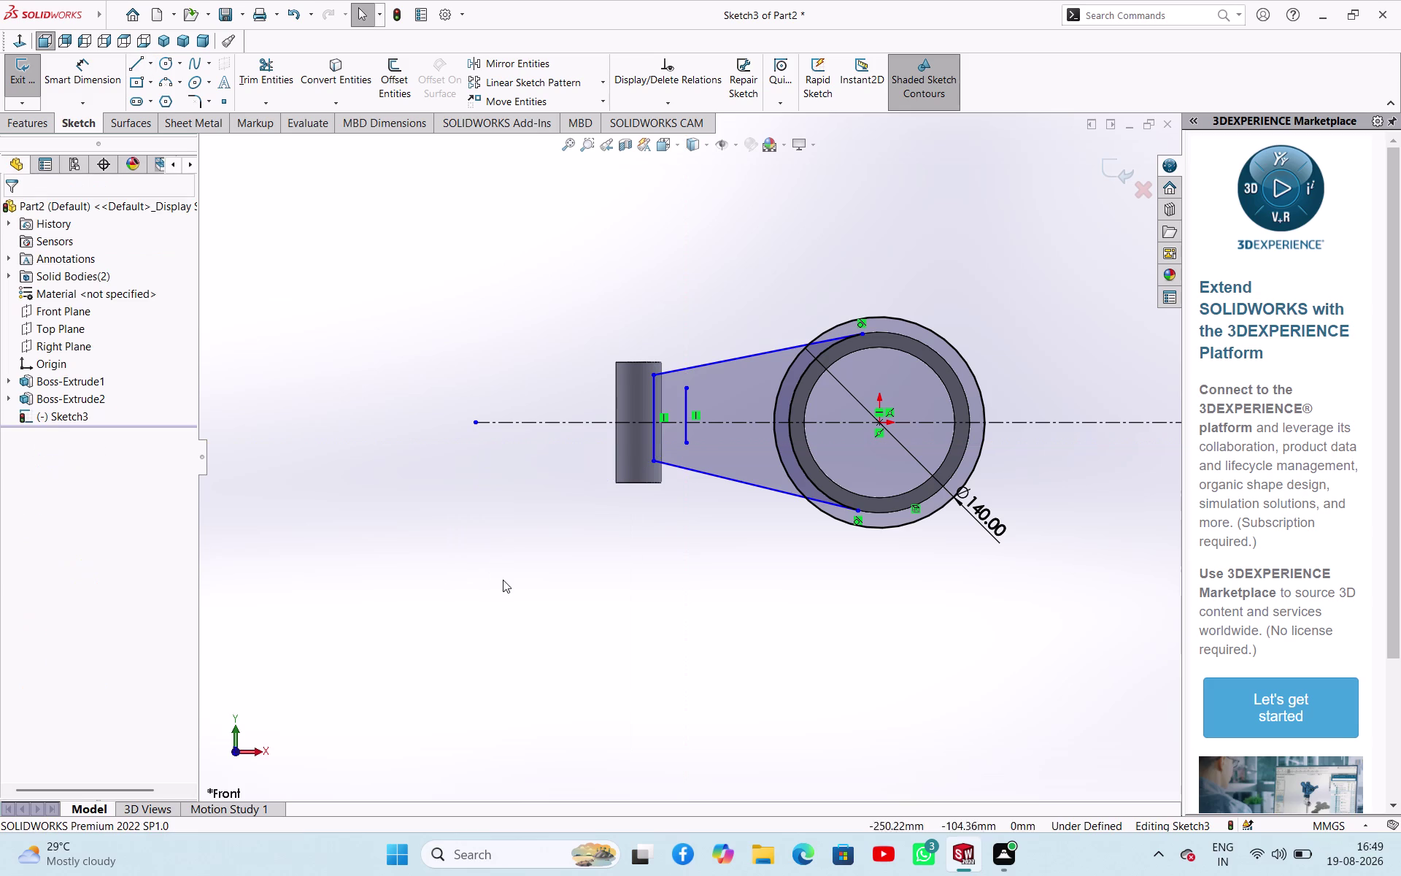
click(503, 579)
scroll(down, 3)
click(474, 426)
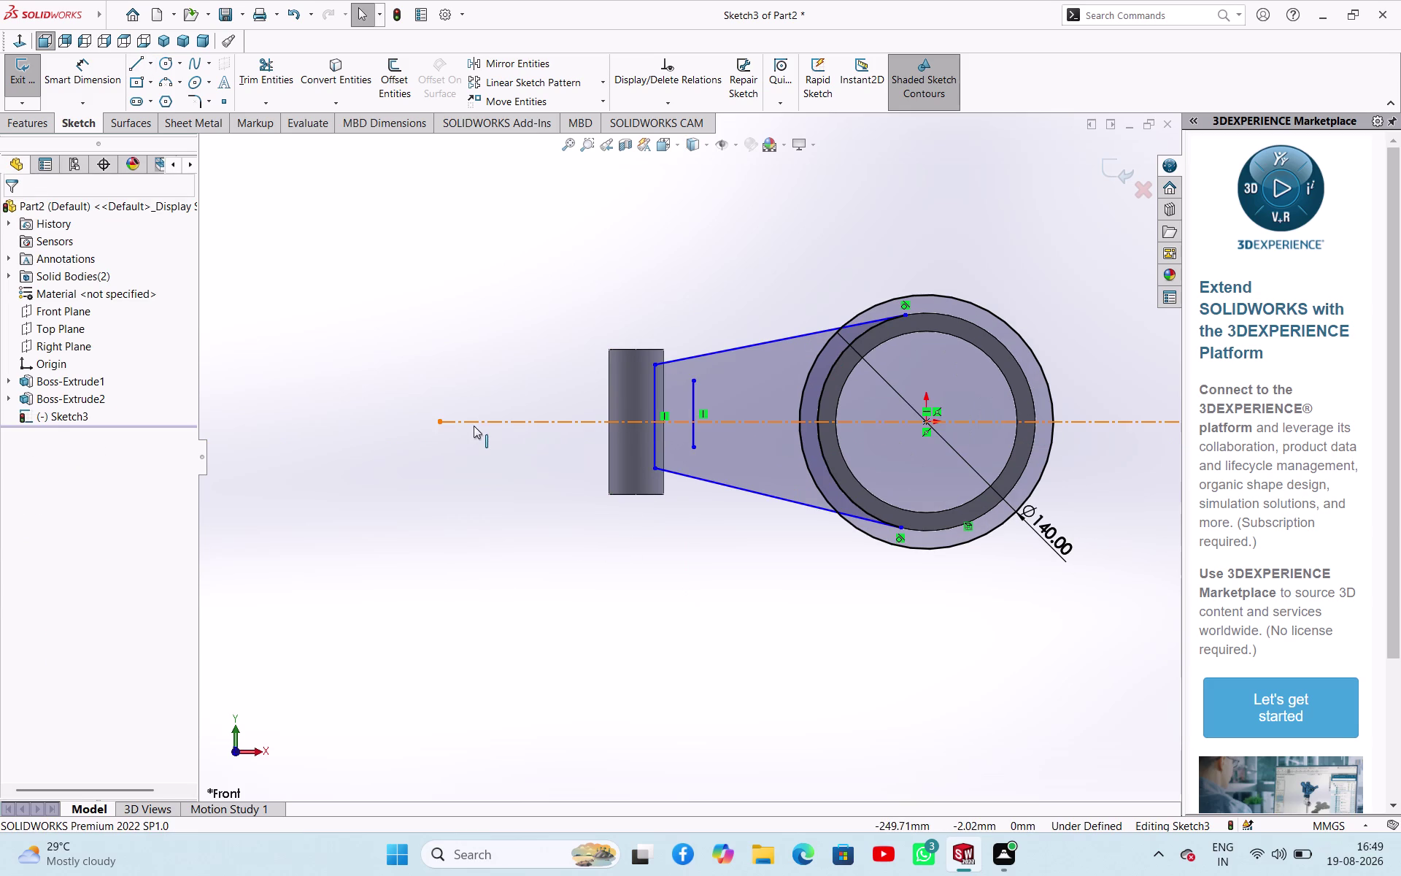
click(373, 302)
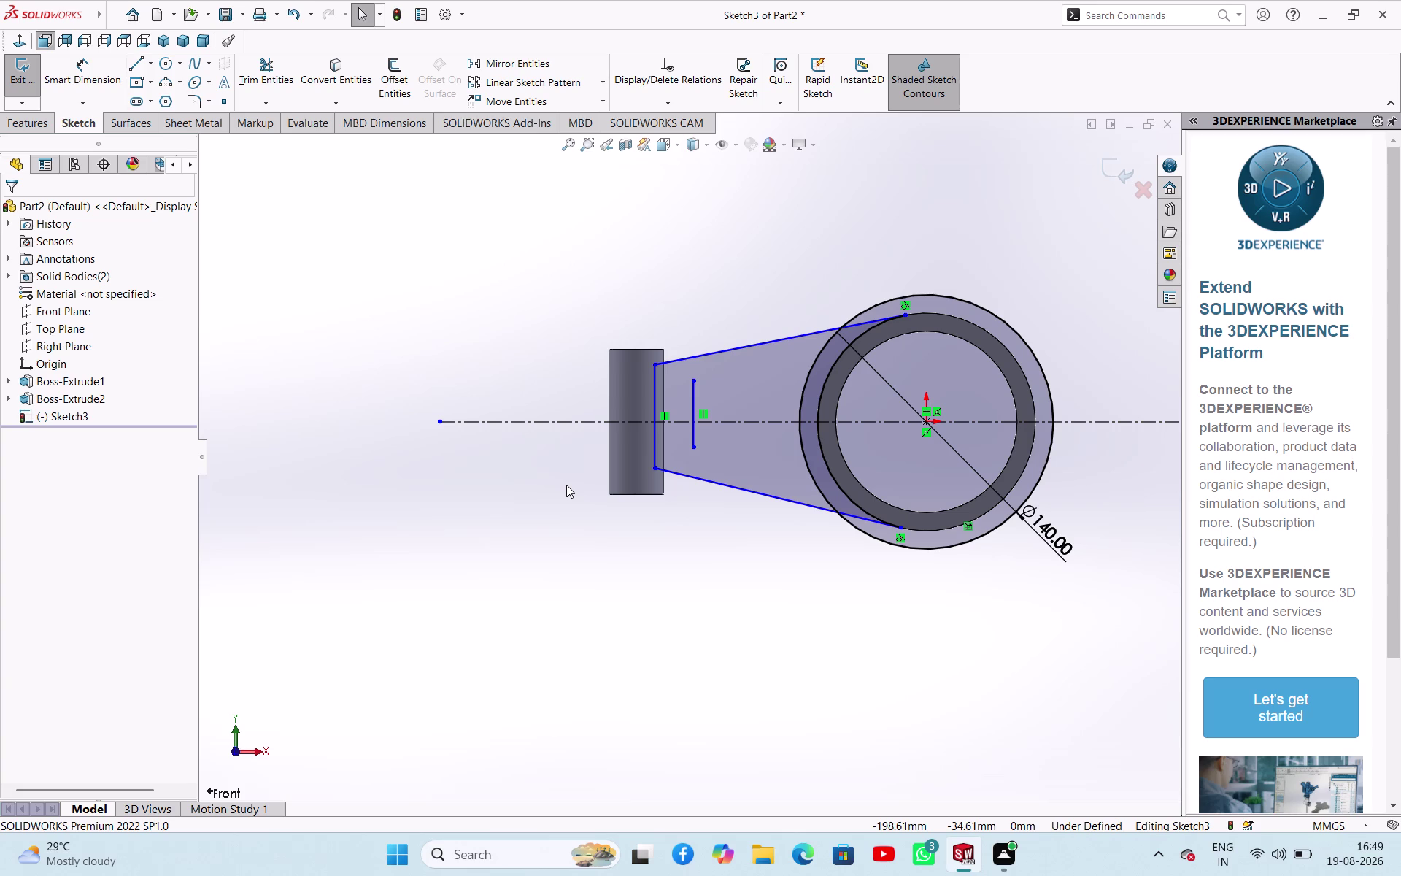
Draw the upper pocket edge between the vertical edge and the ring's outer circle.
click(145, 62)
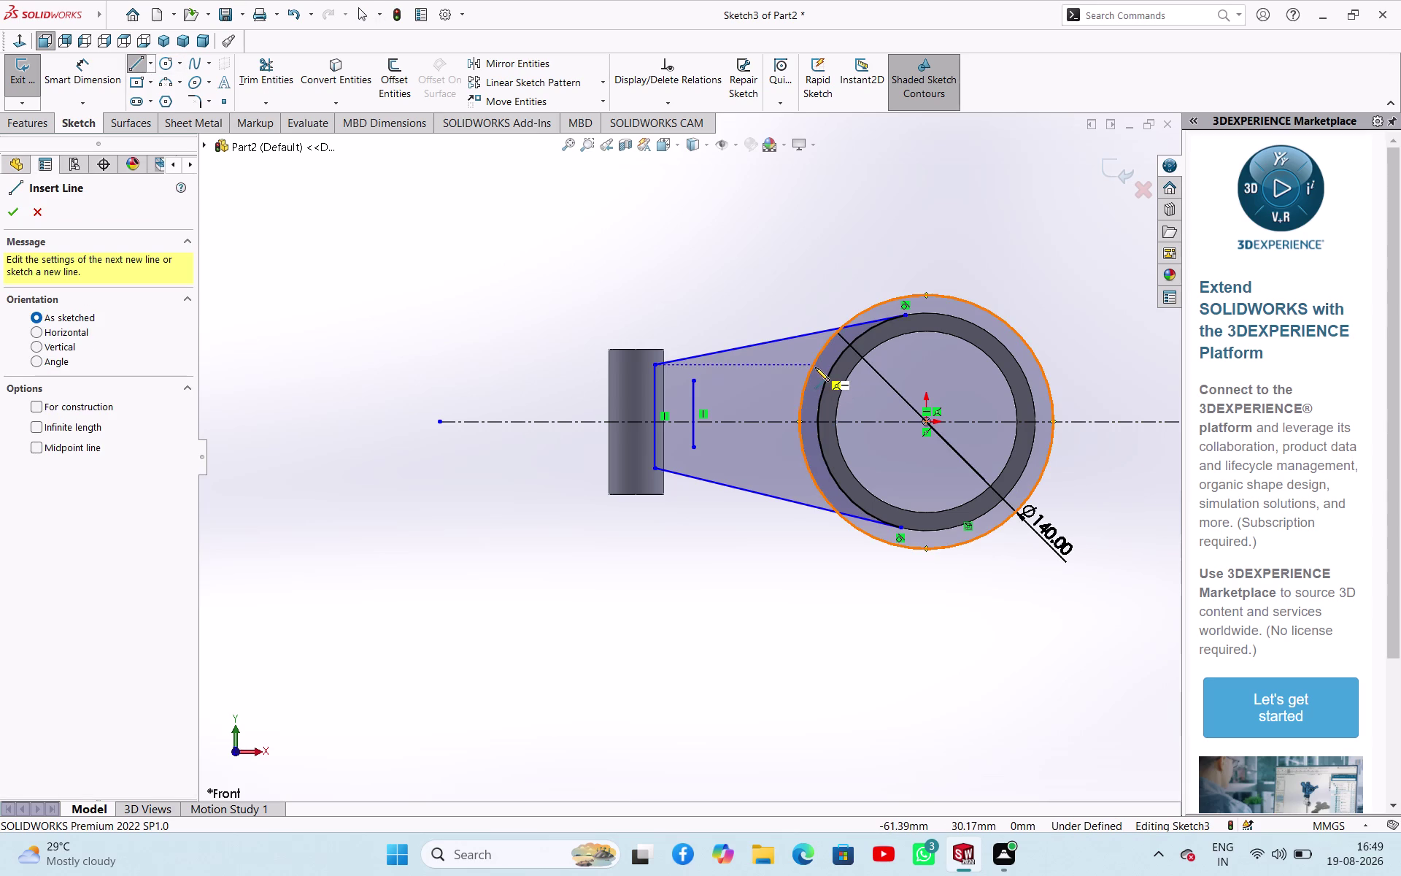
click(812, 369)
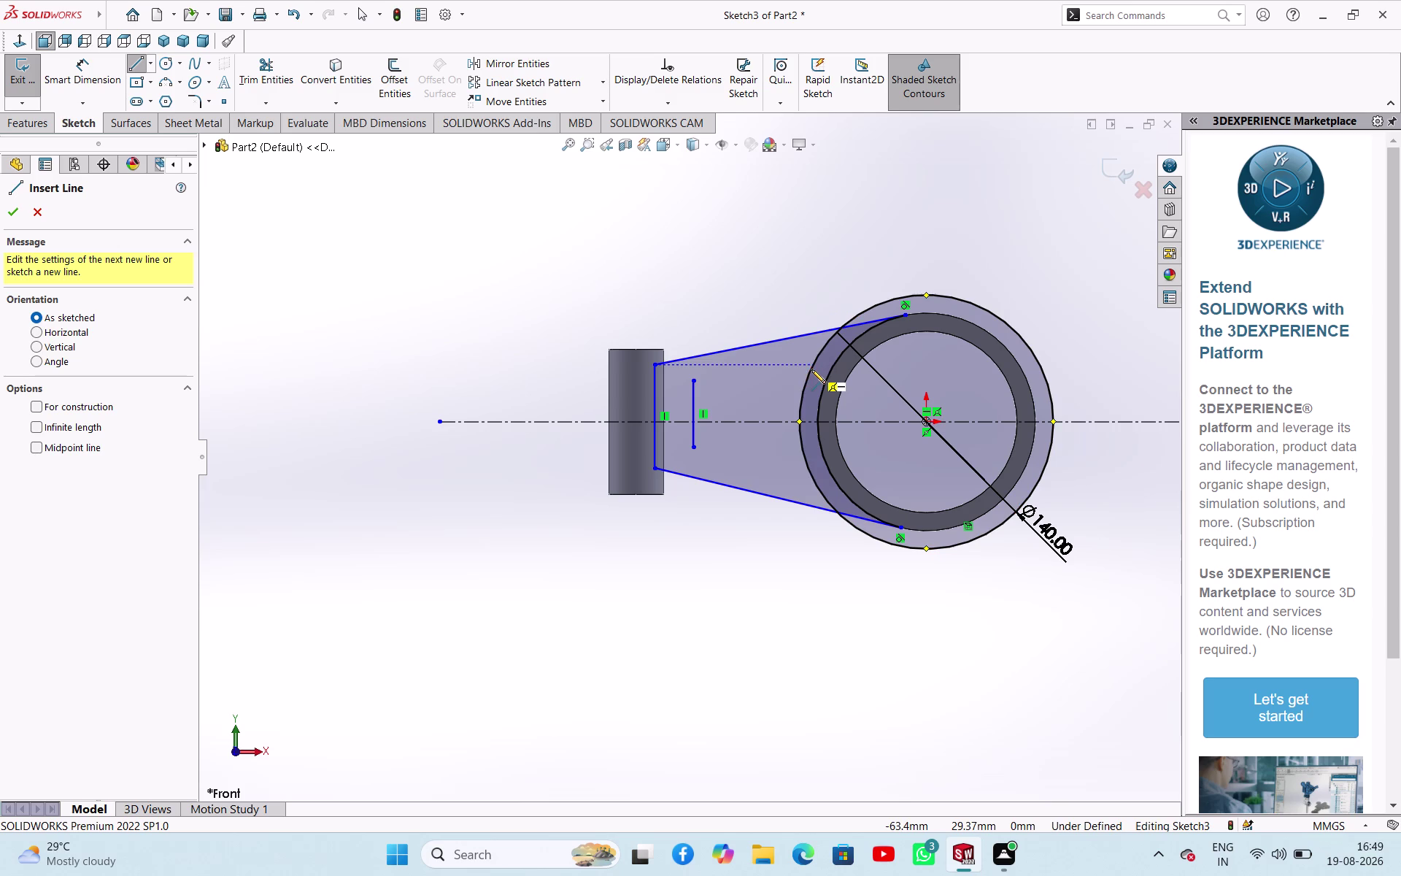
click(693, 377)
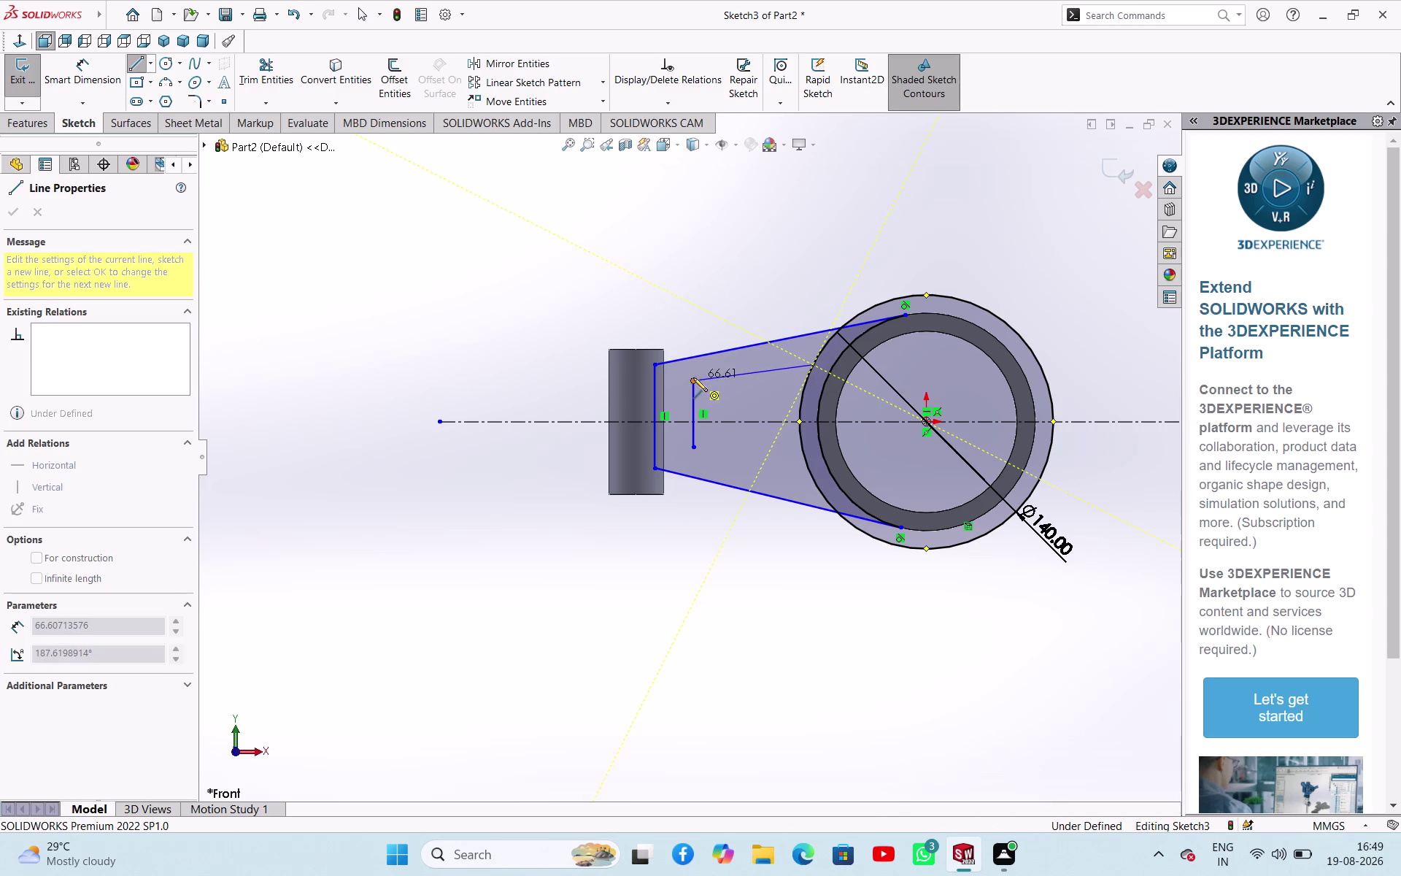
right_click(608, 564)
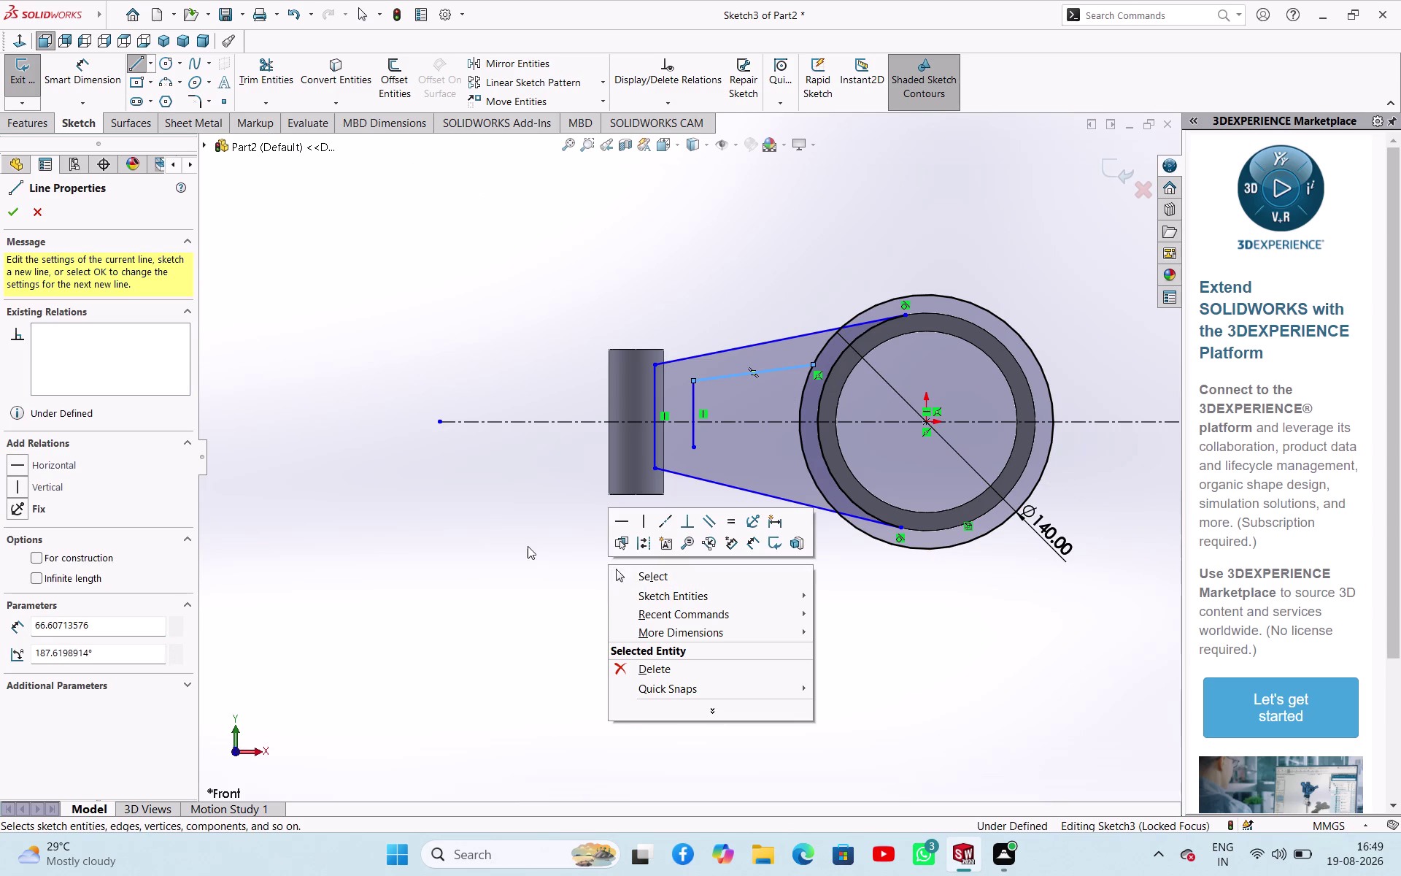
click(528, 545)
right_click(489, 568)
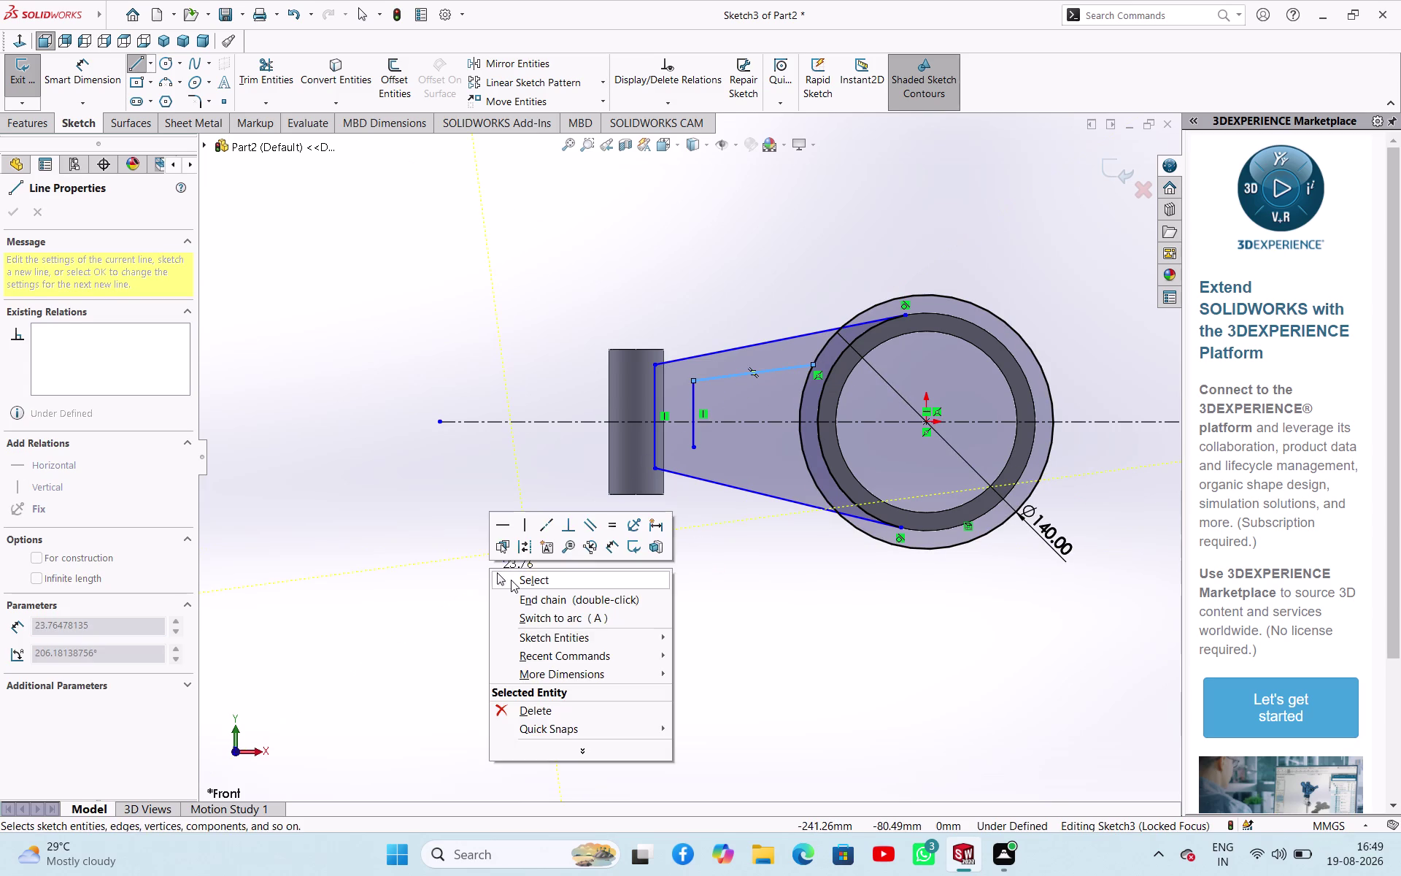
click(511, 579)
right_drag(403, 373, 278, 473)
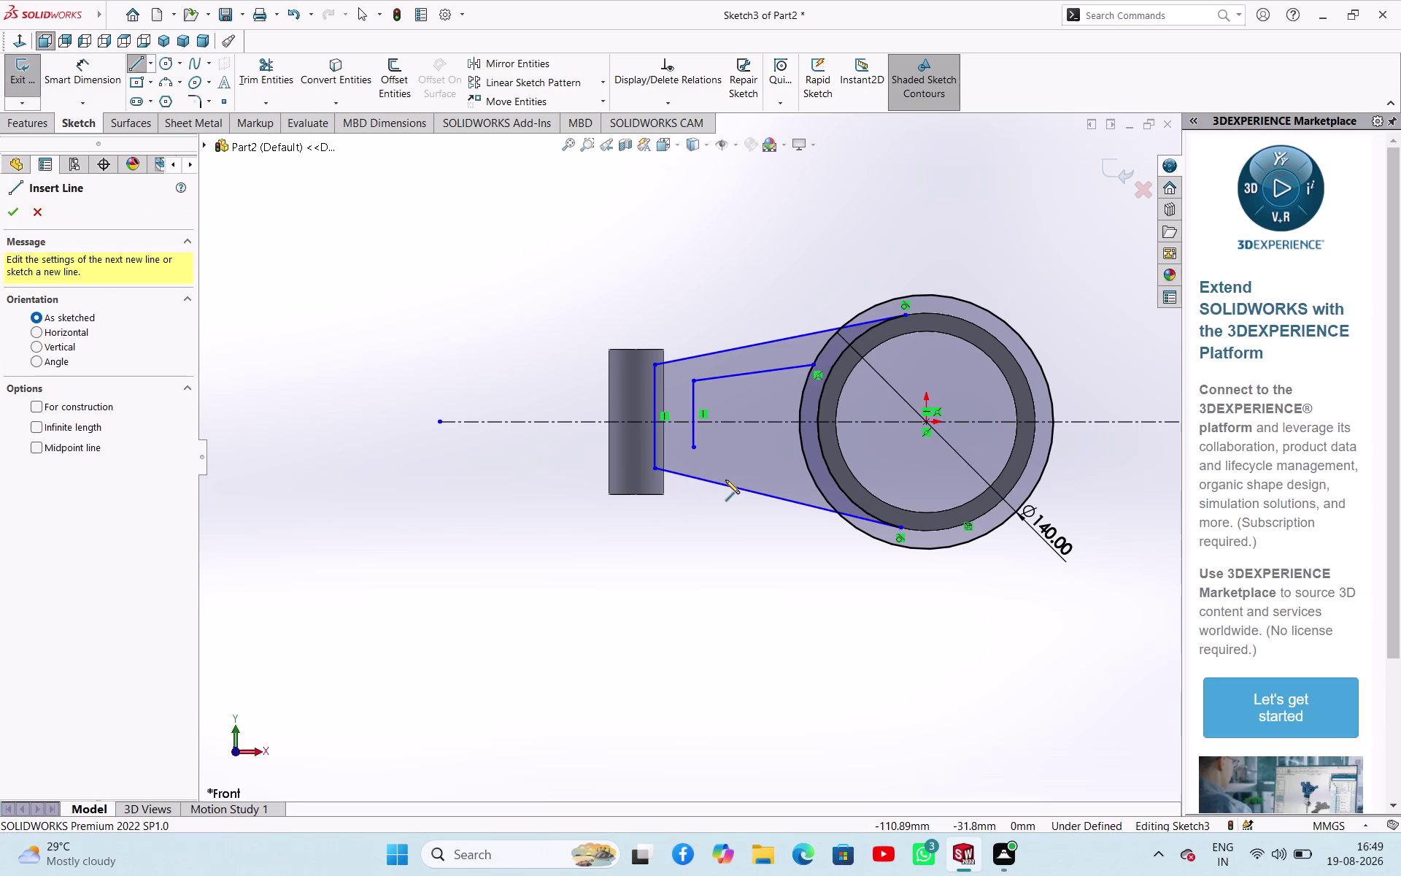
Draw the lower pocket edge ending on the ring's outer circle.
drag(693, 448, 705, 465)
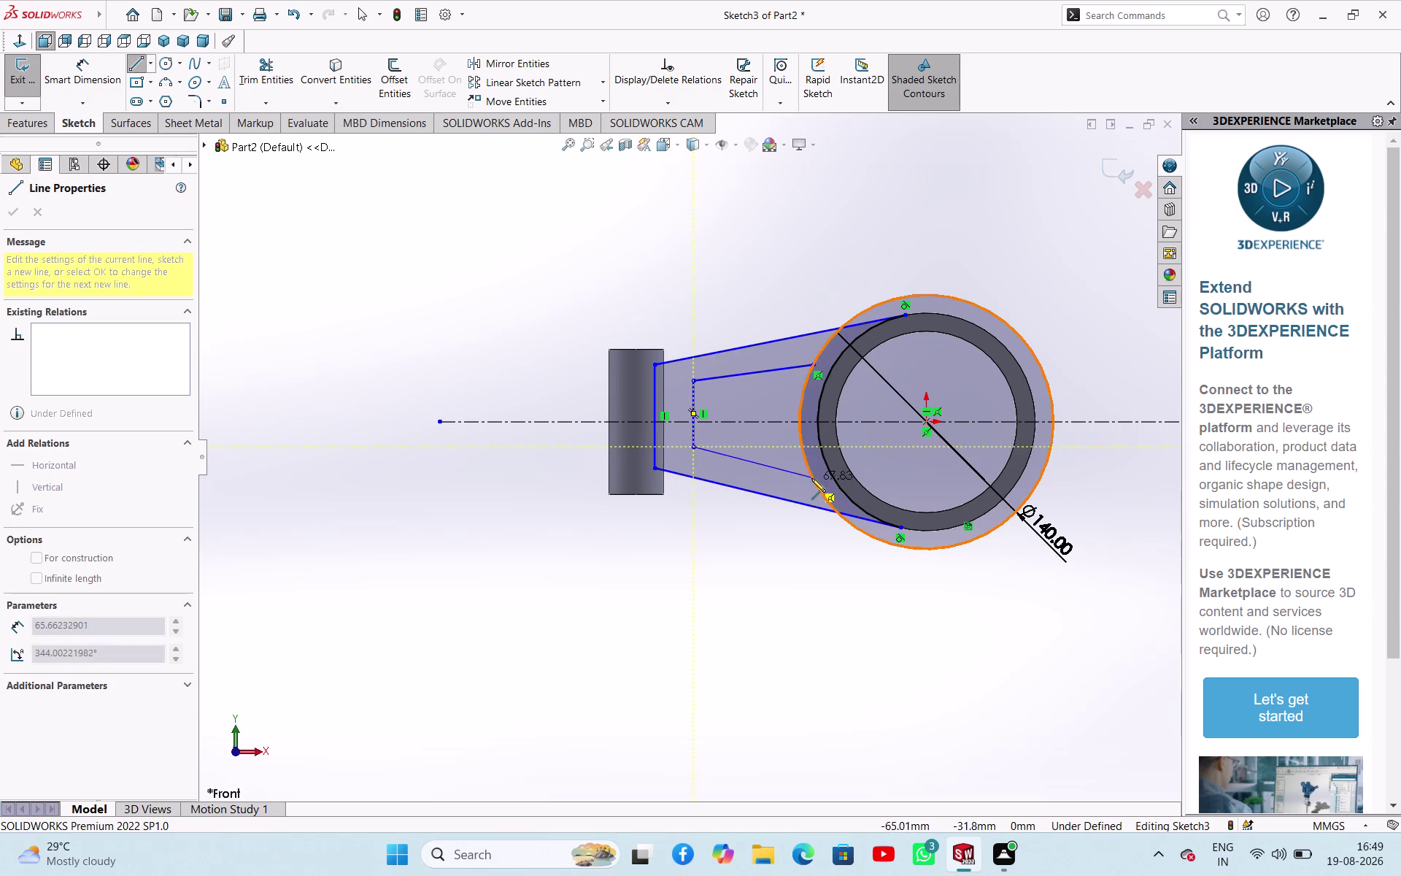
click(812, 477)
right_click(699, 575)
click(725, 580)
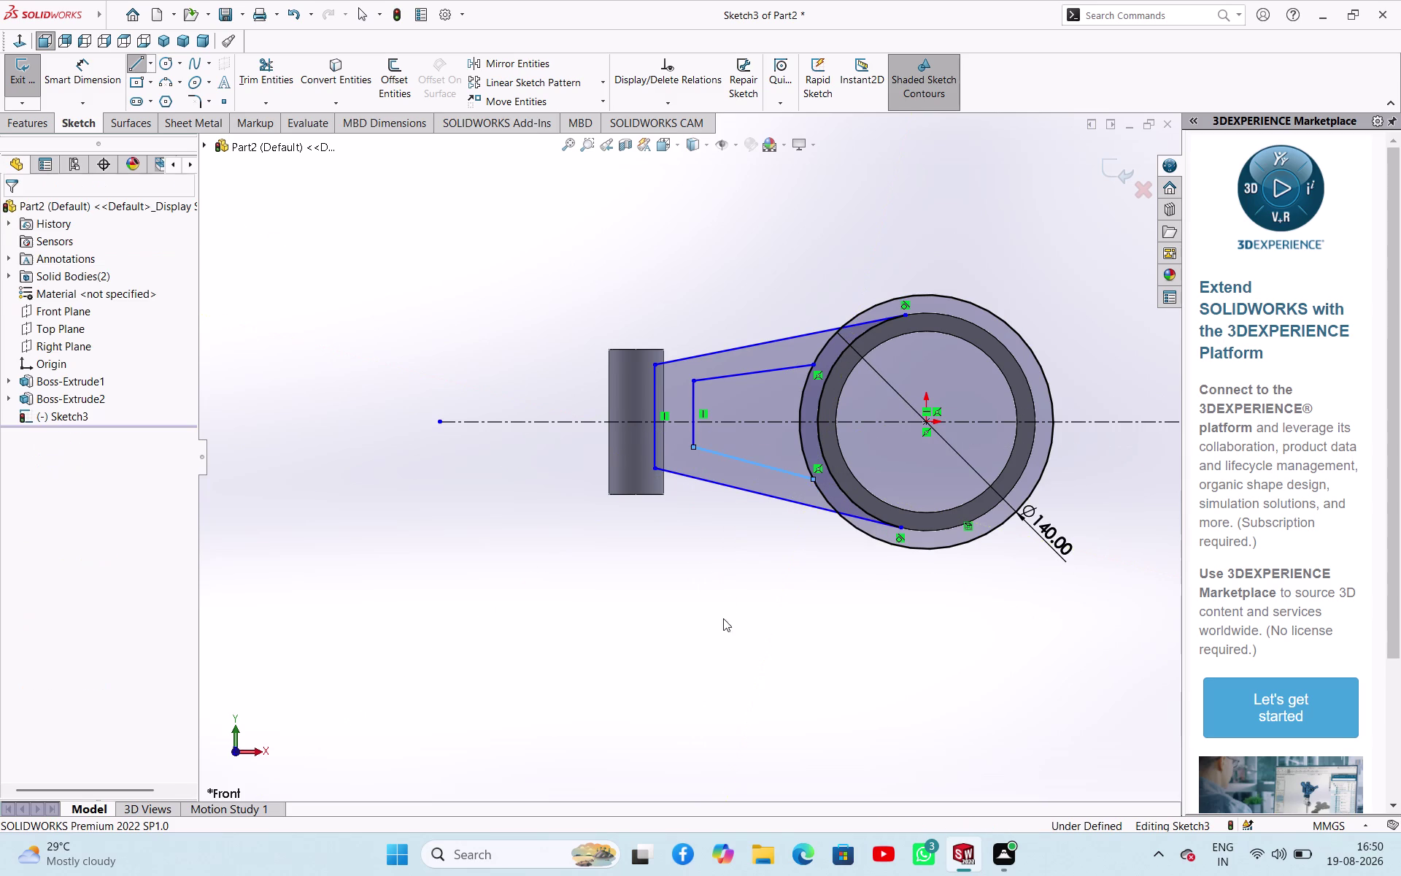
click(723, 635)
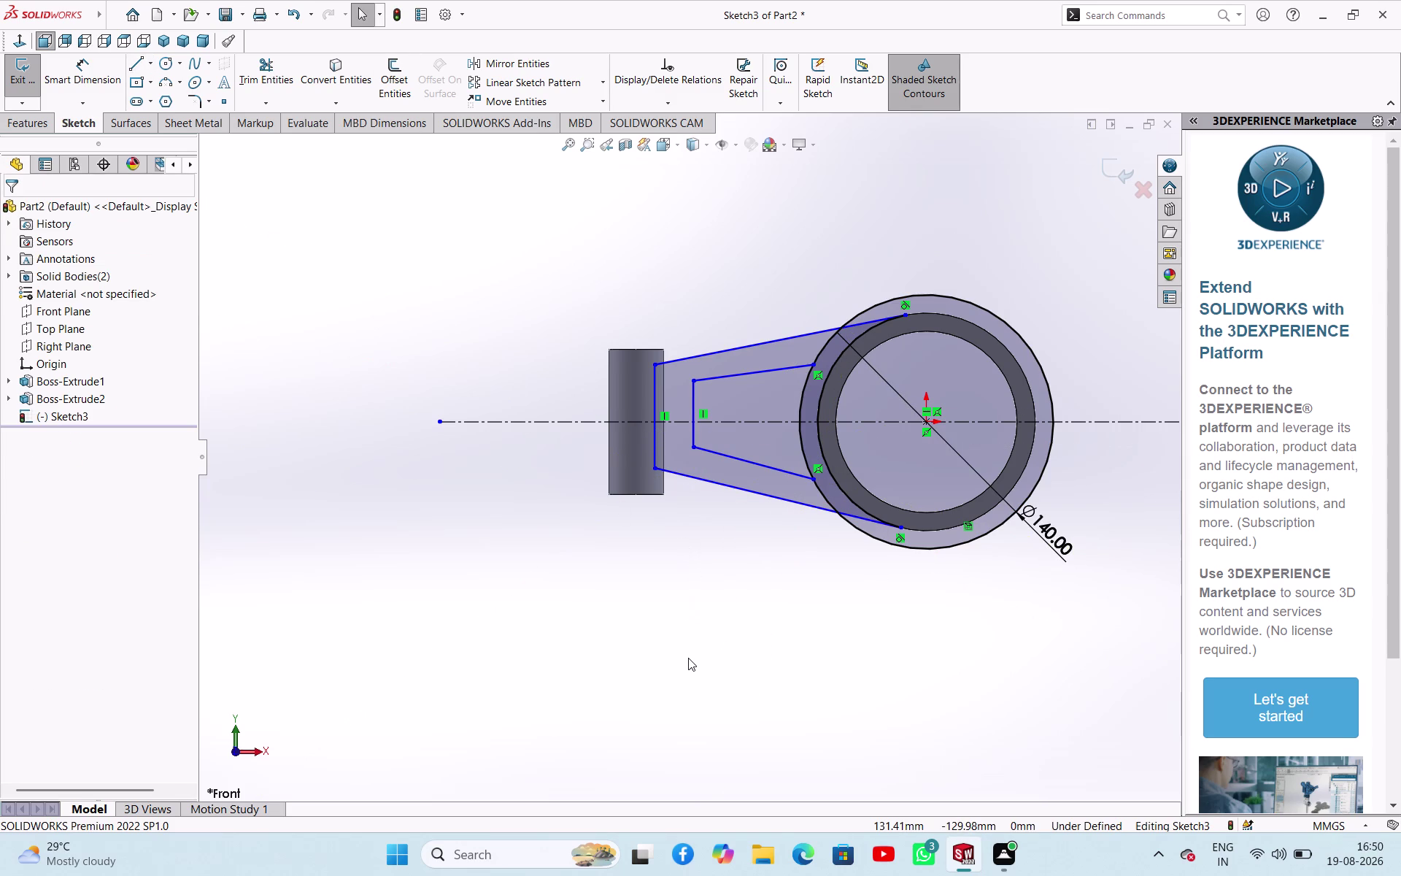
right_drag(700, 679, 712, 557)
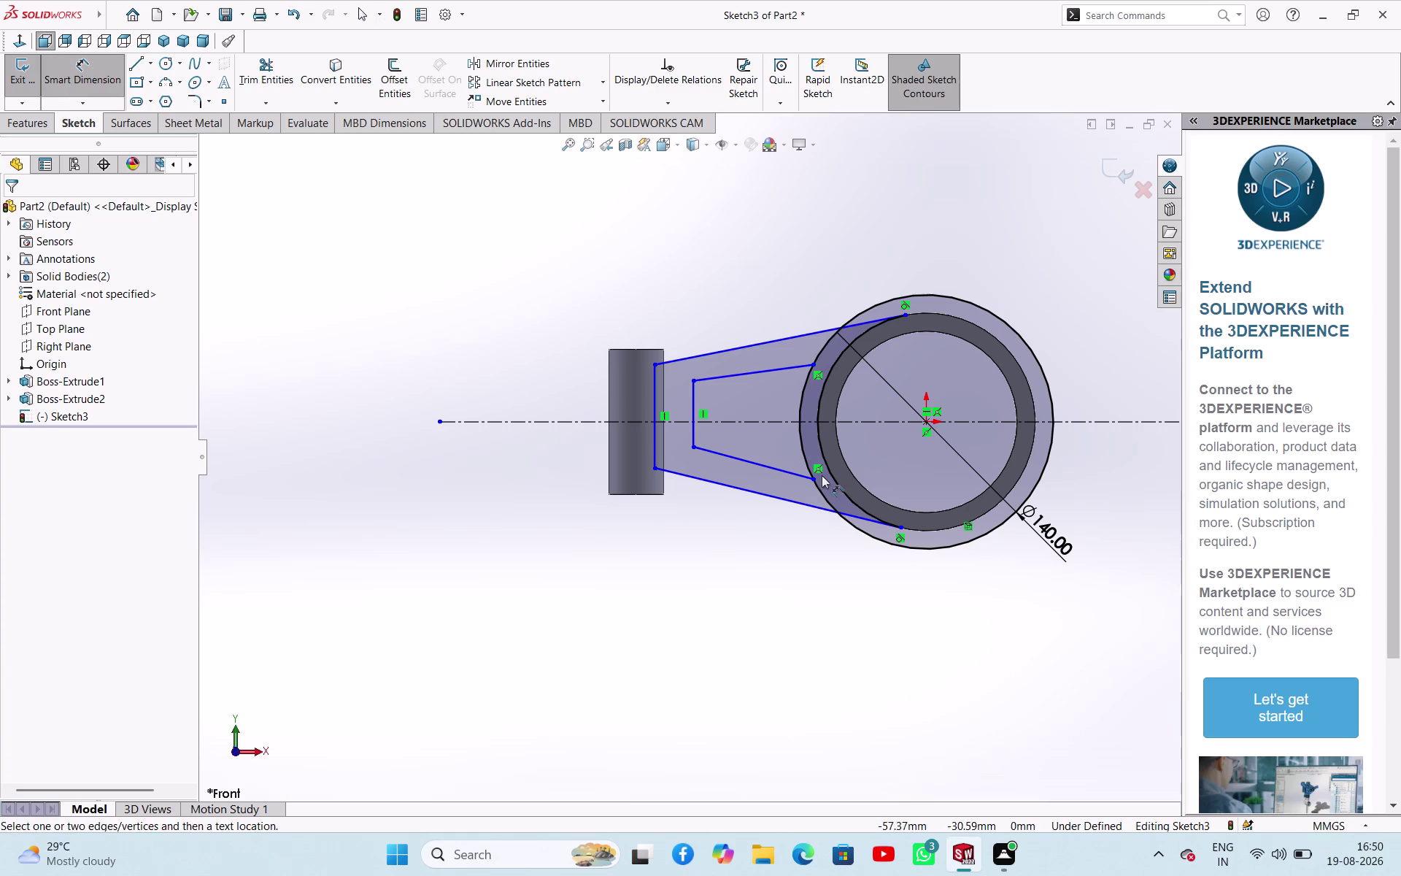
Dimension the distance between the two pocket corners on the ring to 70 mm.
click(813, 479)
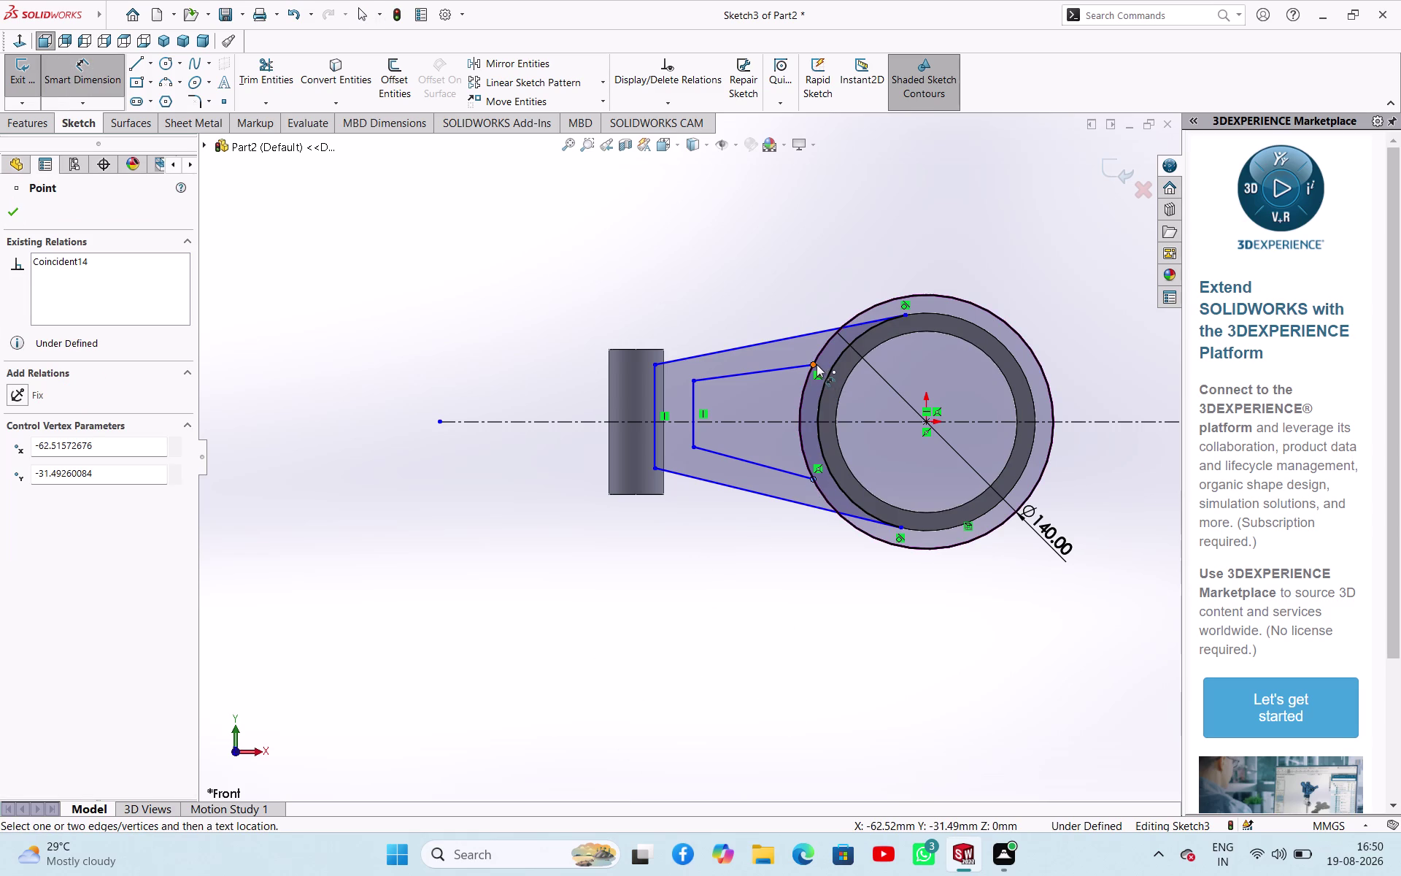
click(816, 364)
click(584, 476)
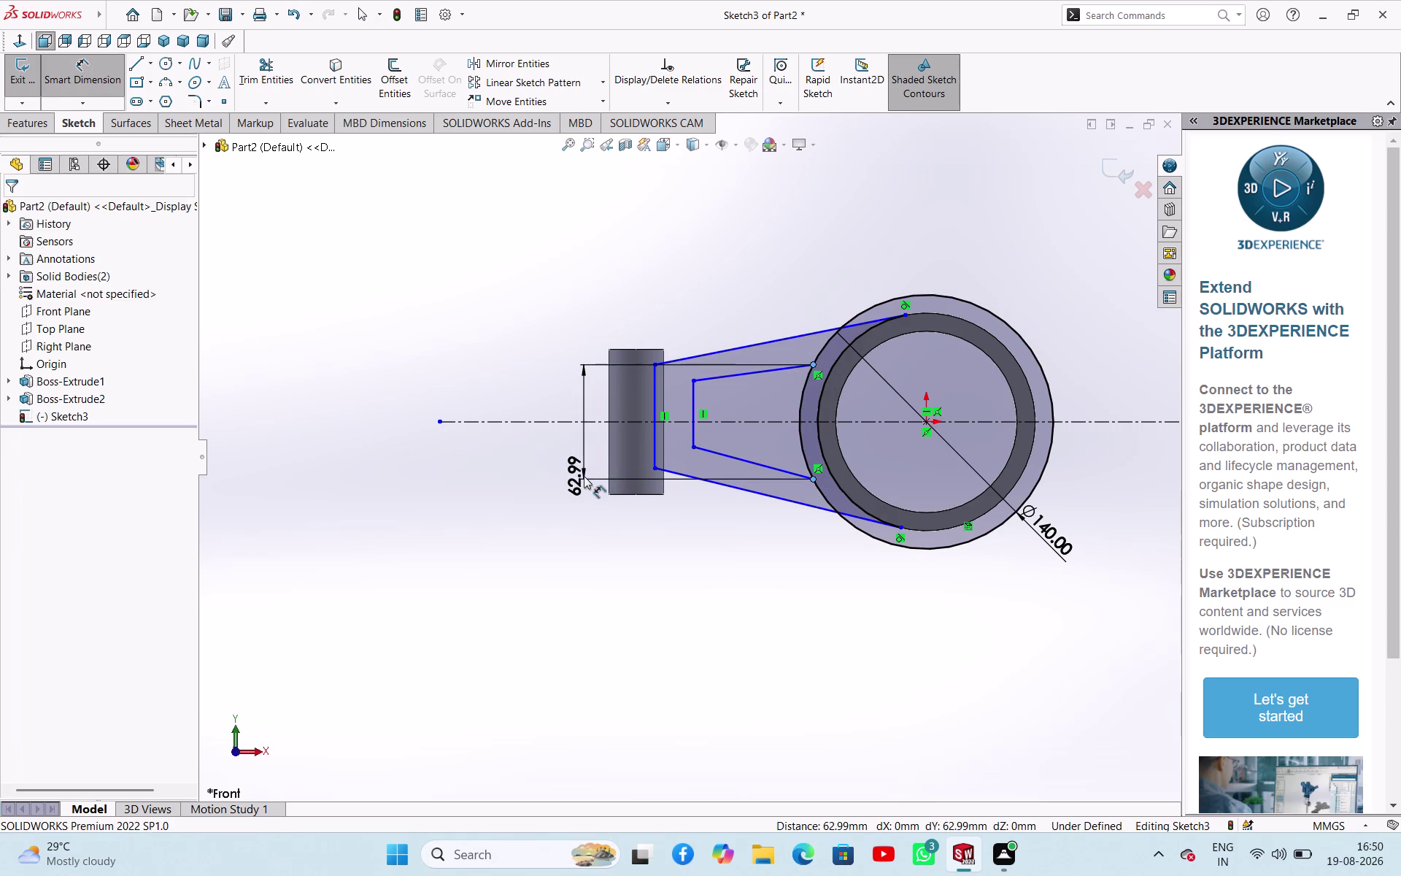
key(7)
key(0)
key(Return)
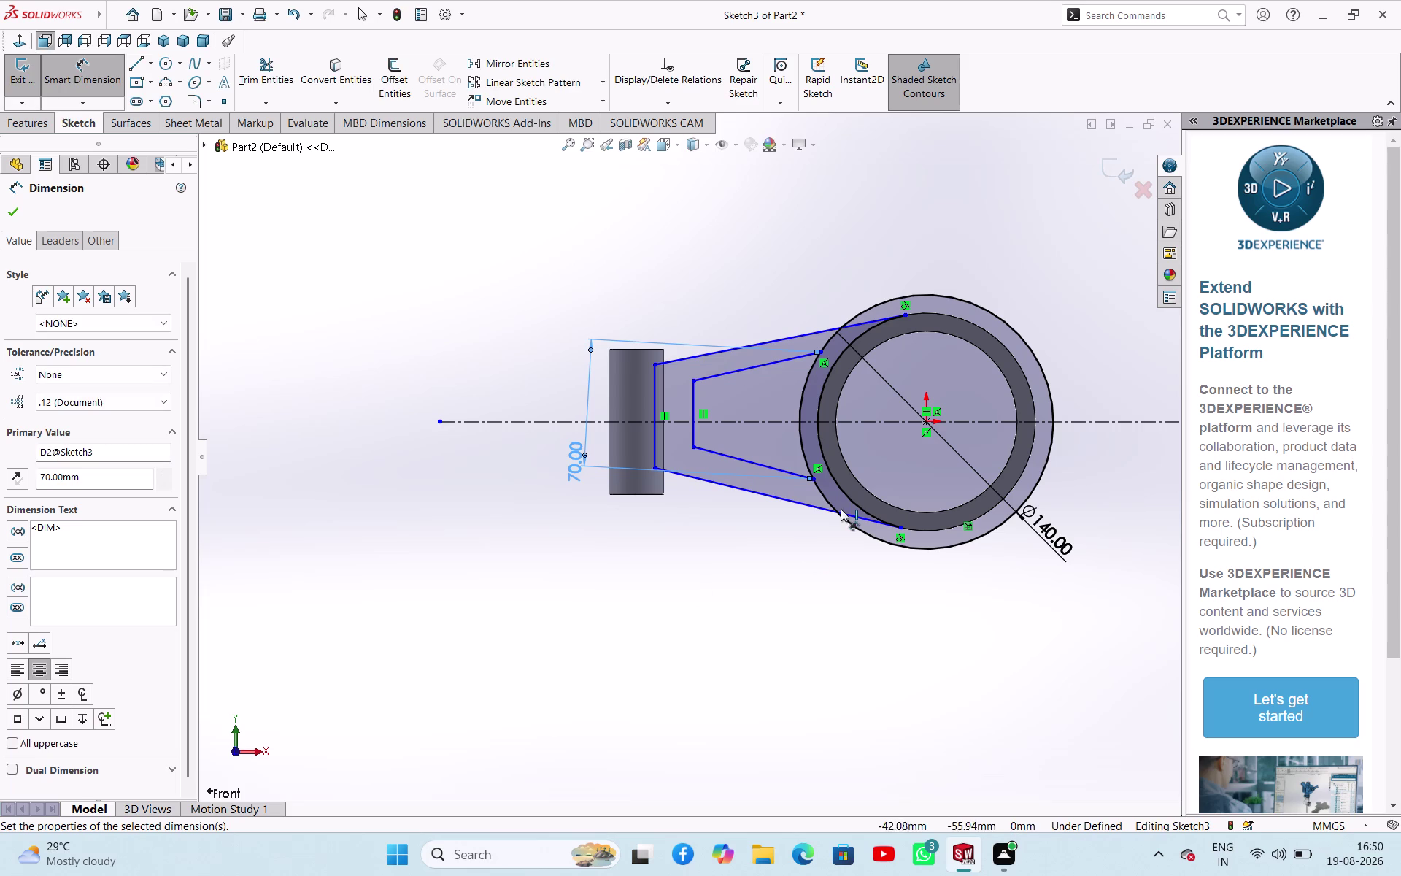
Set the upper pocket corner 35 mm from the centerline.
click(823, 352)
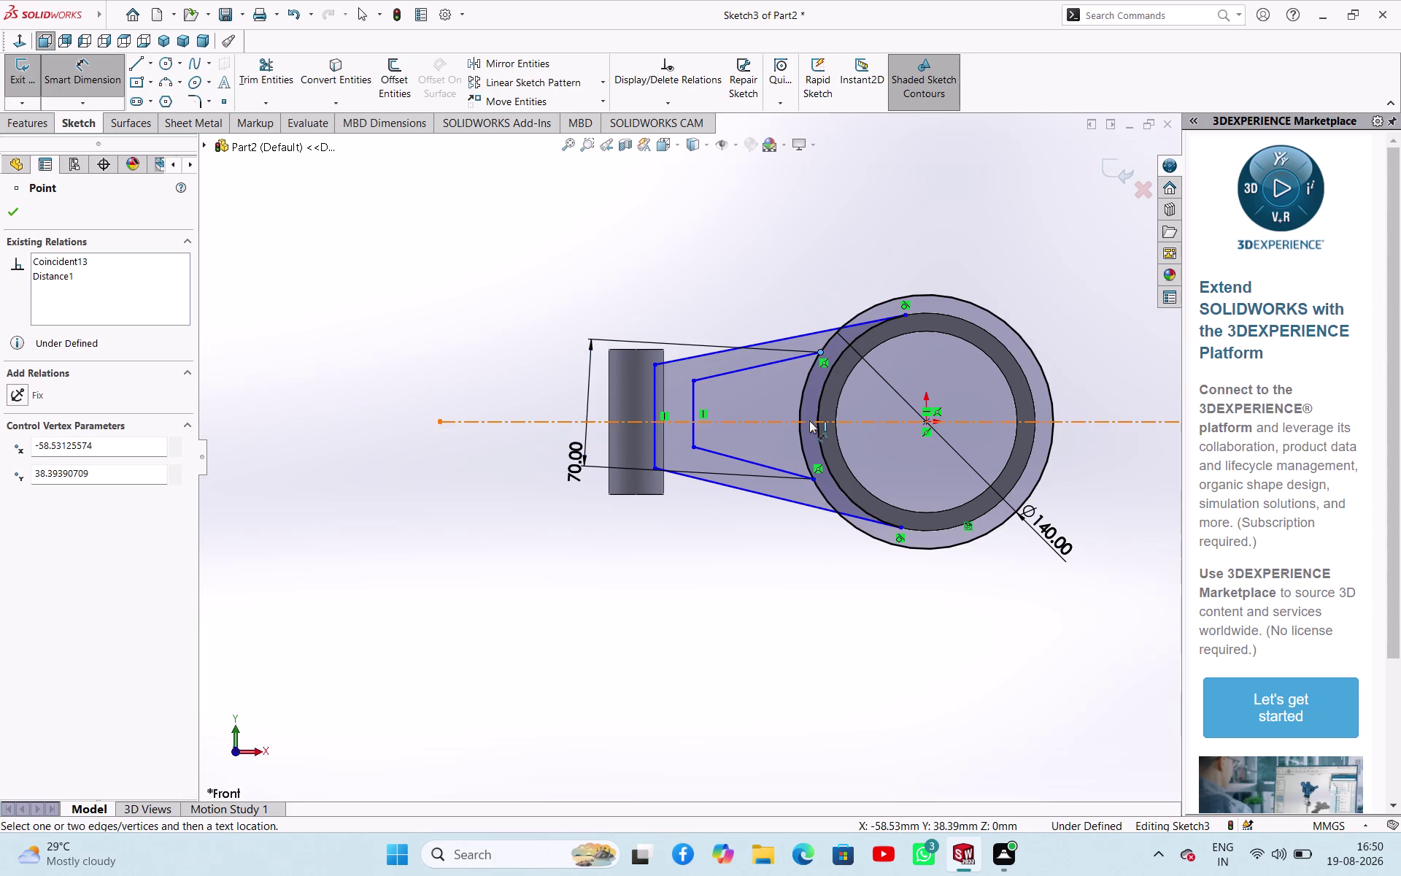
click(789, 419)
click(547, 390)
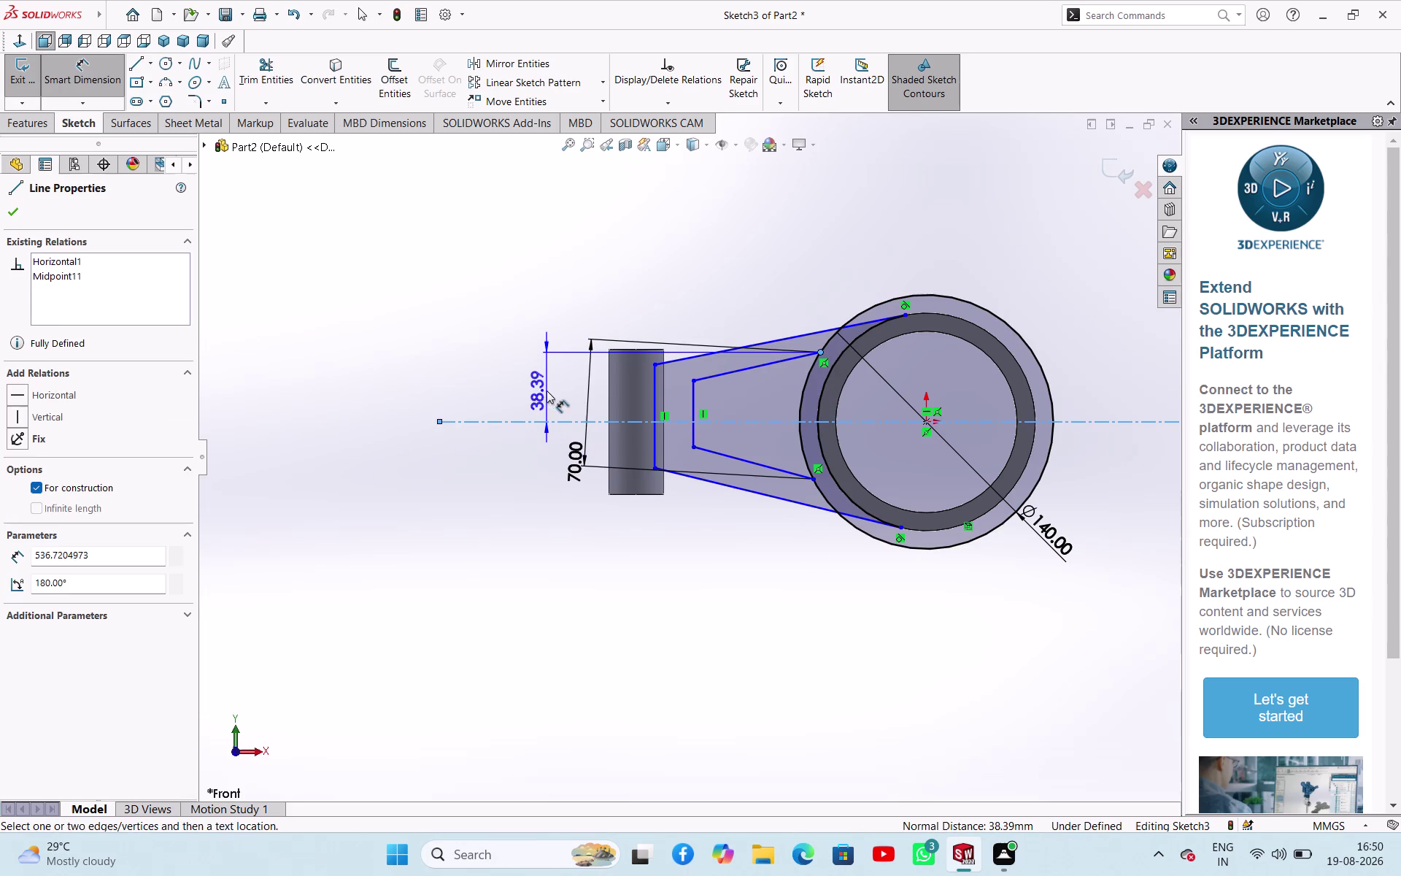
text(35)
key(Return)
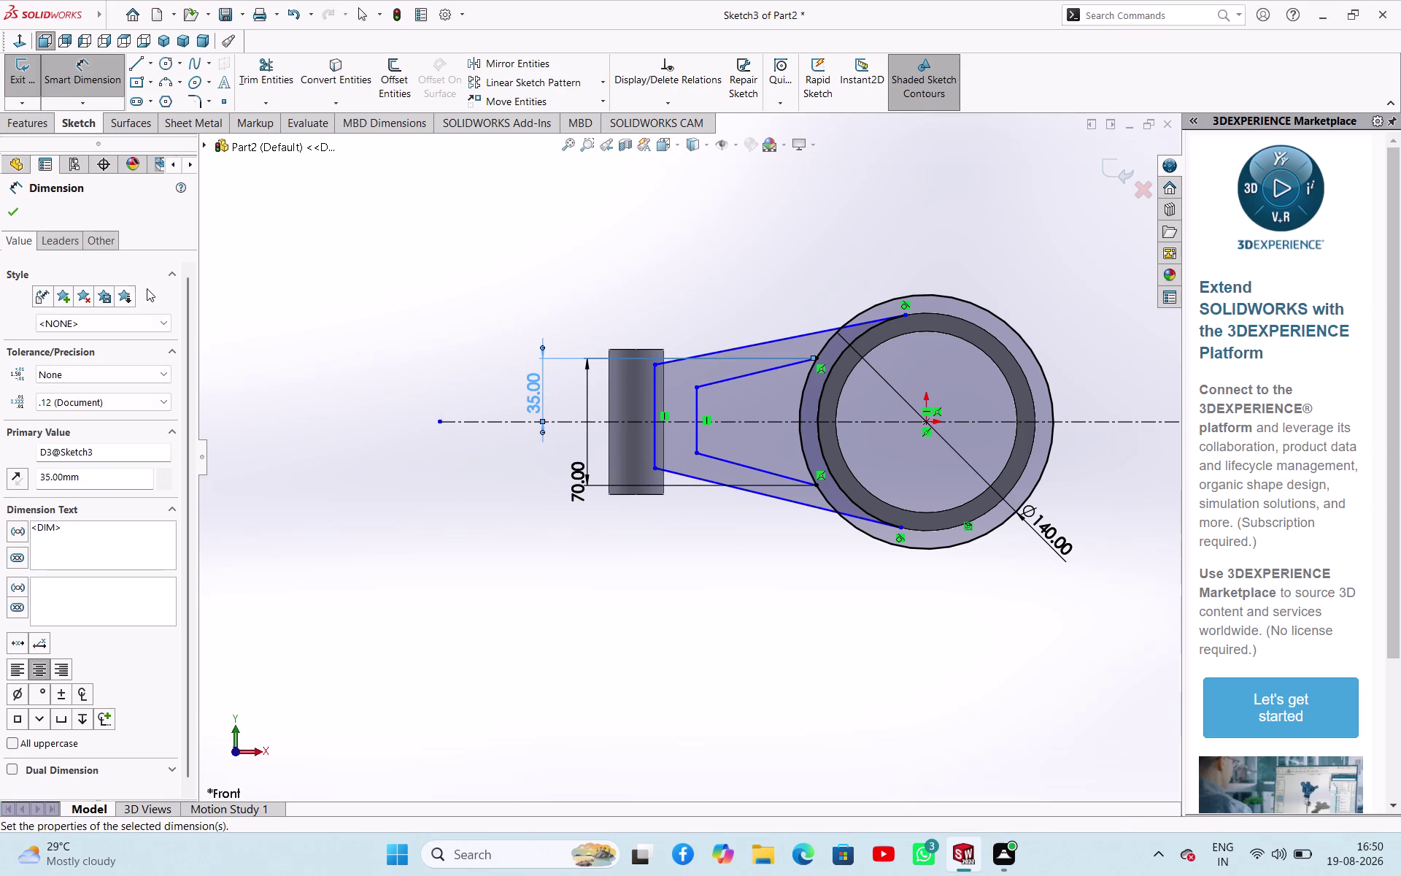
click(11, 217)
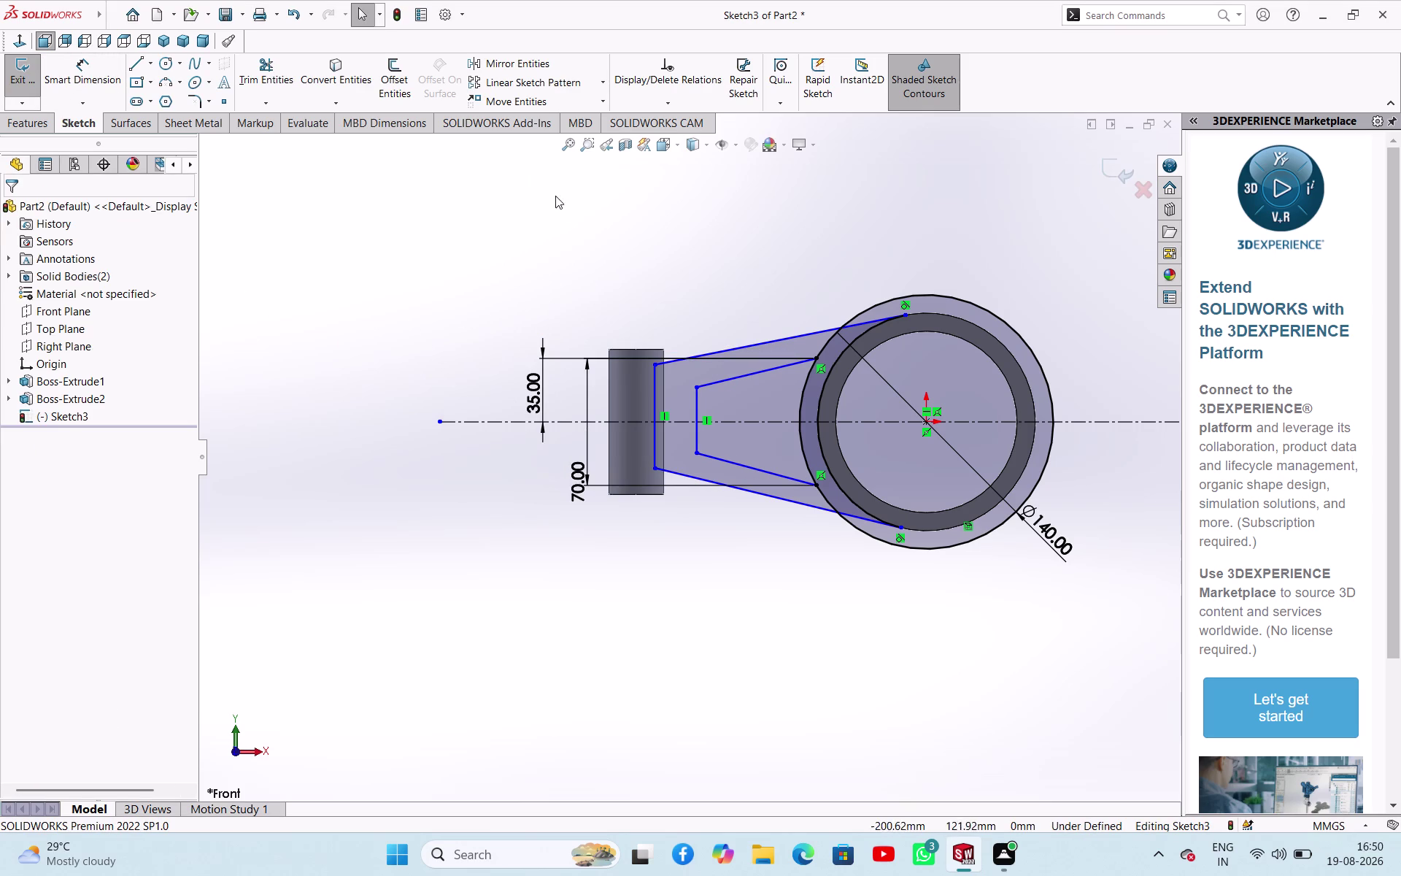
click(287, 74)
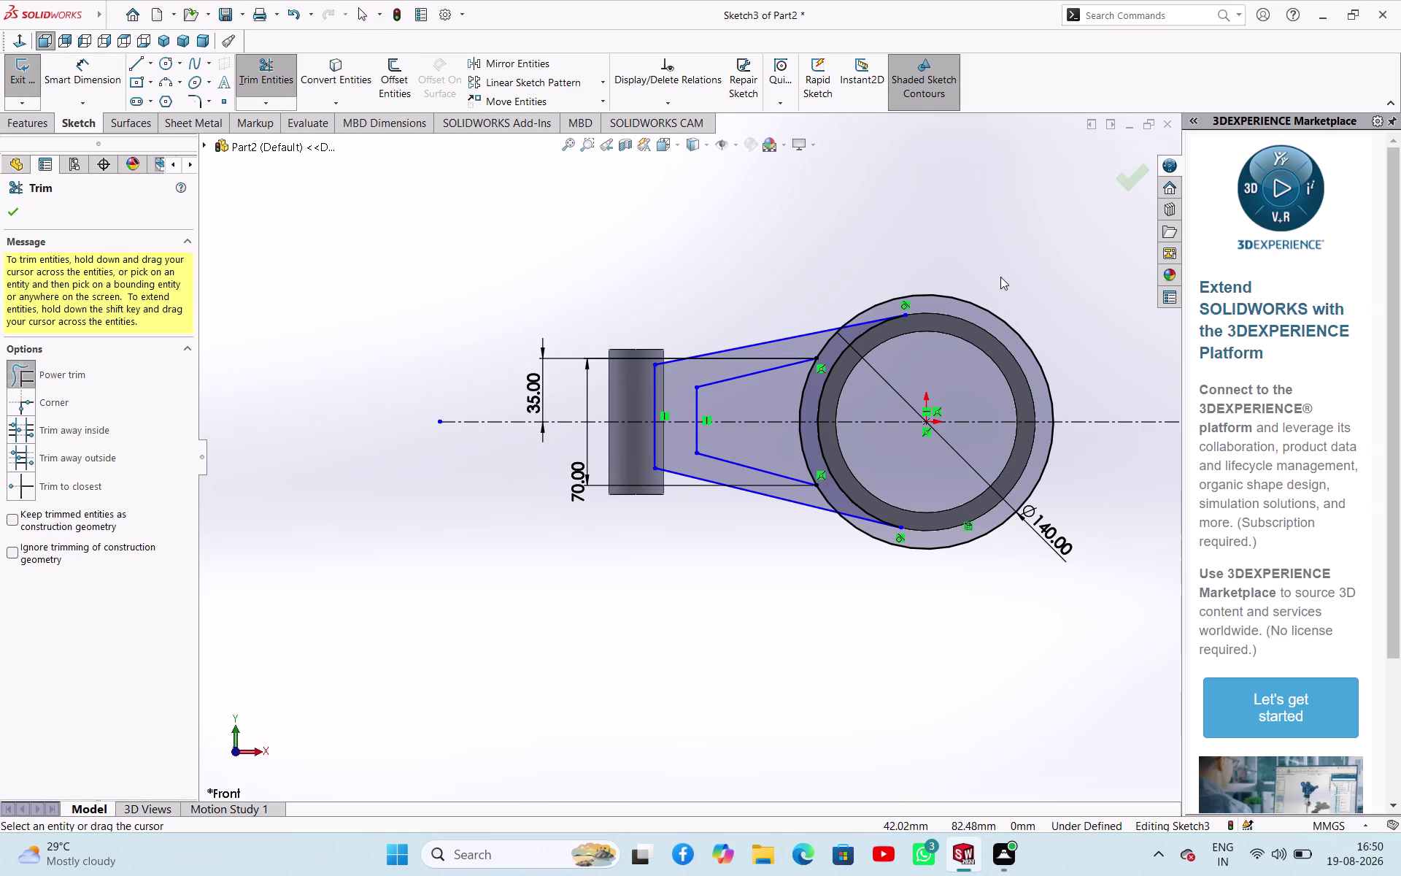
Trim parts of the ring's outer circle and the upper web outline, undoing a mistaken trim.
drag(1001, 275, 998, 326)
drag(1059, 500, 1039, 463)
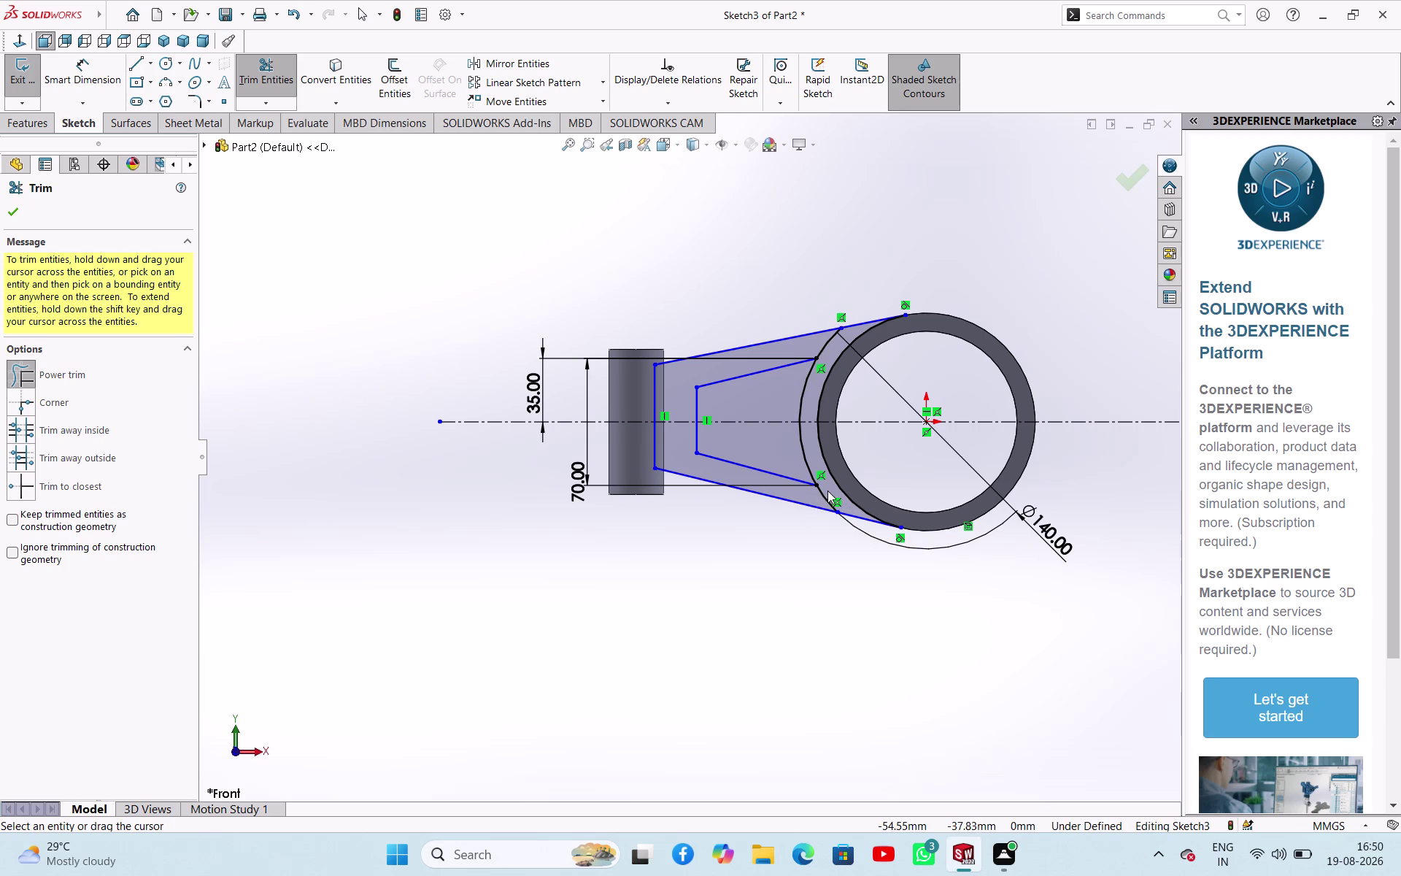
drag(824, 491, 811, 493)
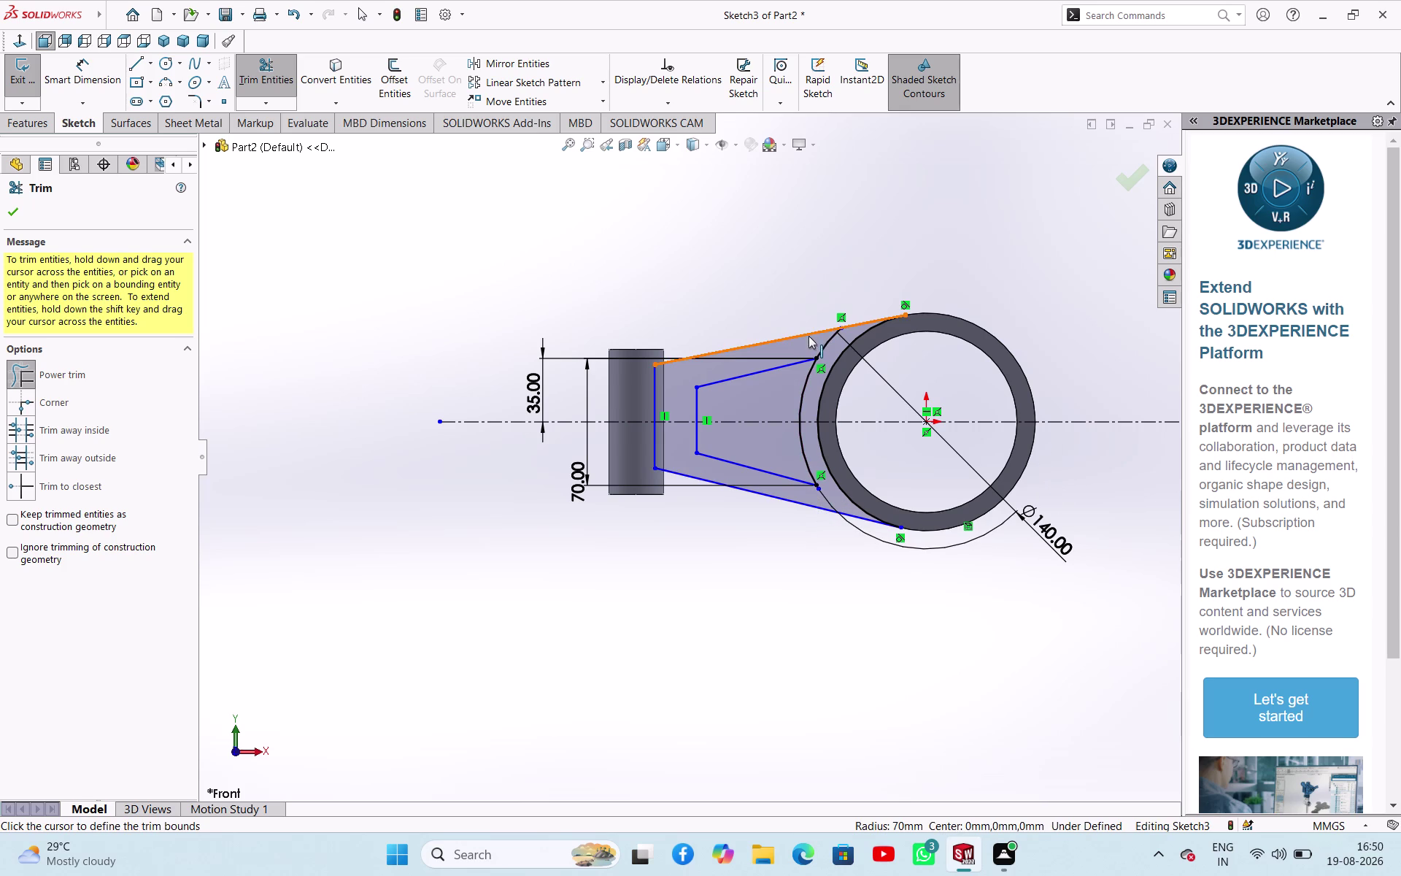
drag(809, 336, 828, 343)
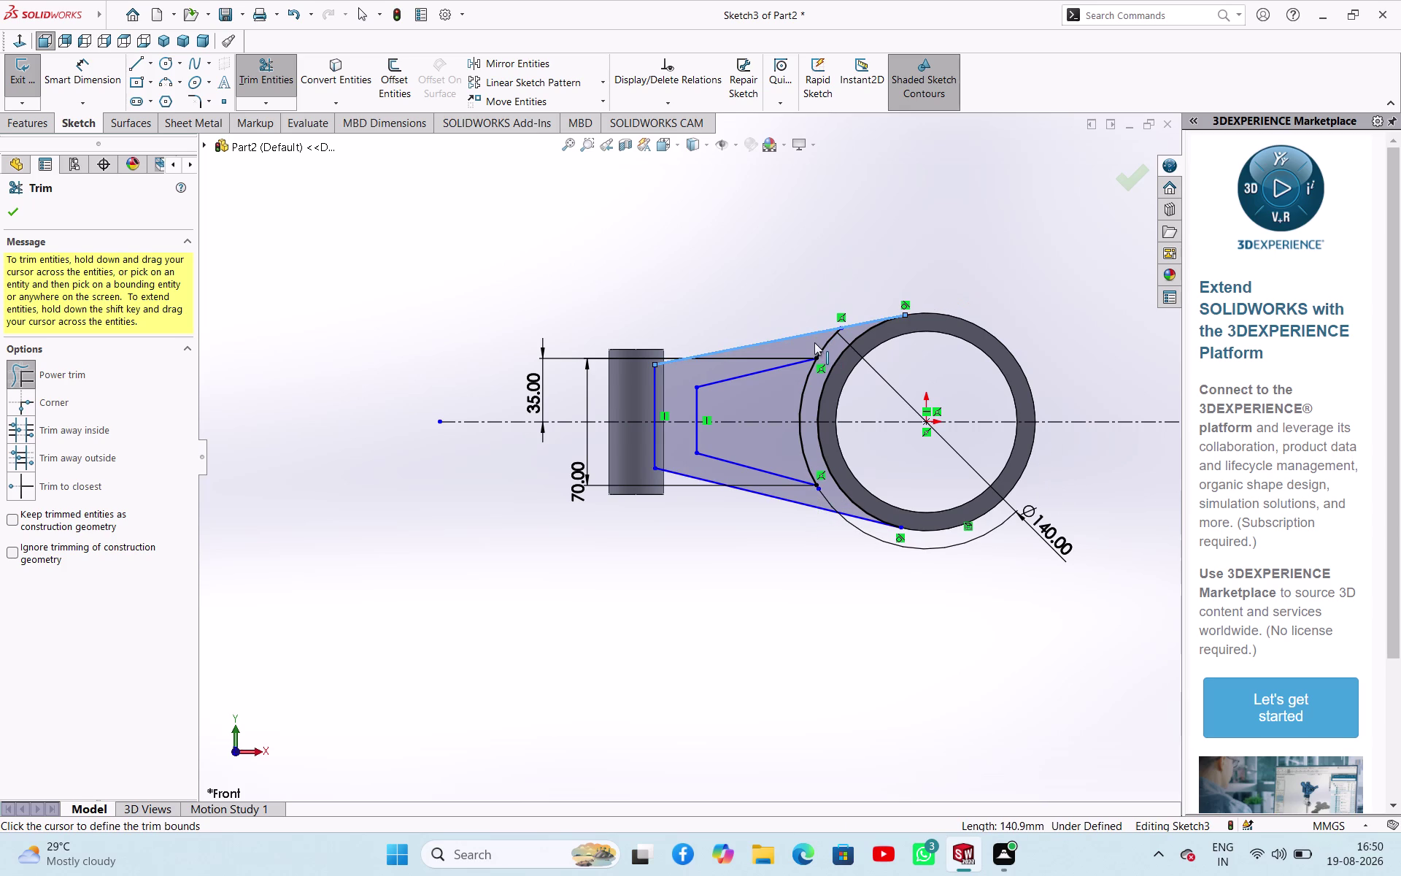
drag(815, 342, 826, 344)
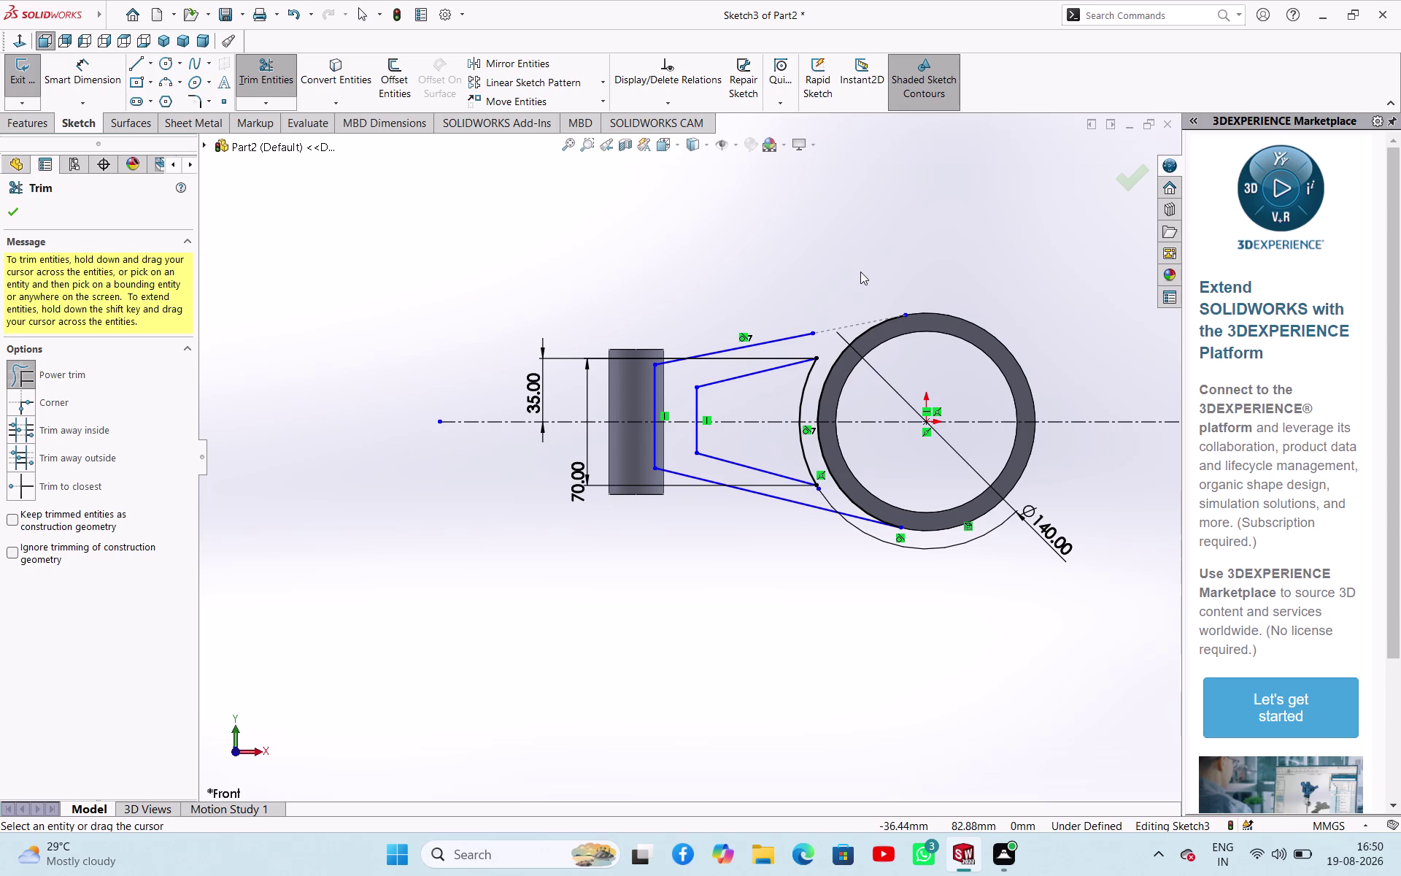
key(ctrl+z)
key(ctrl+z)
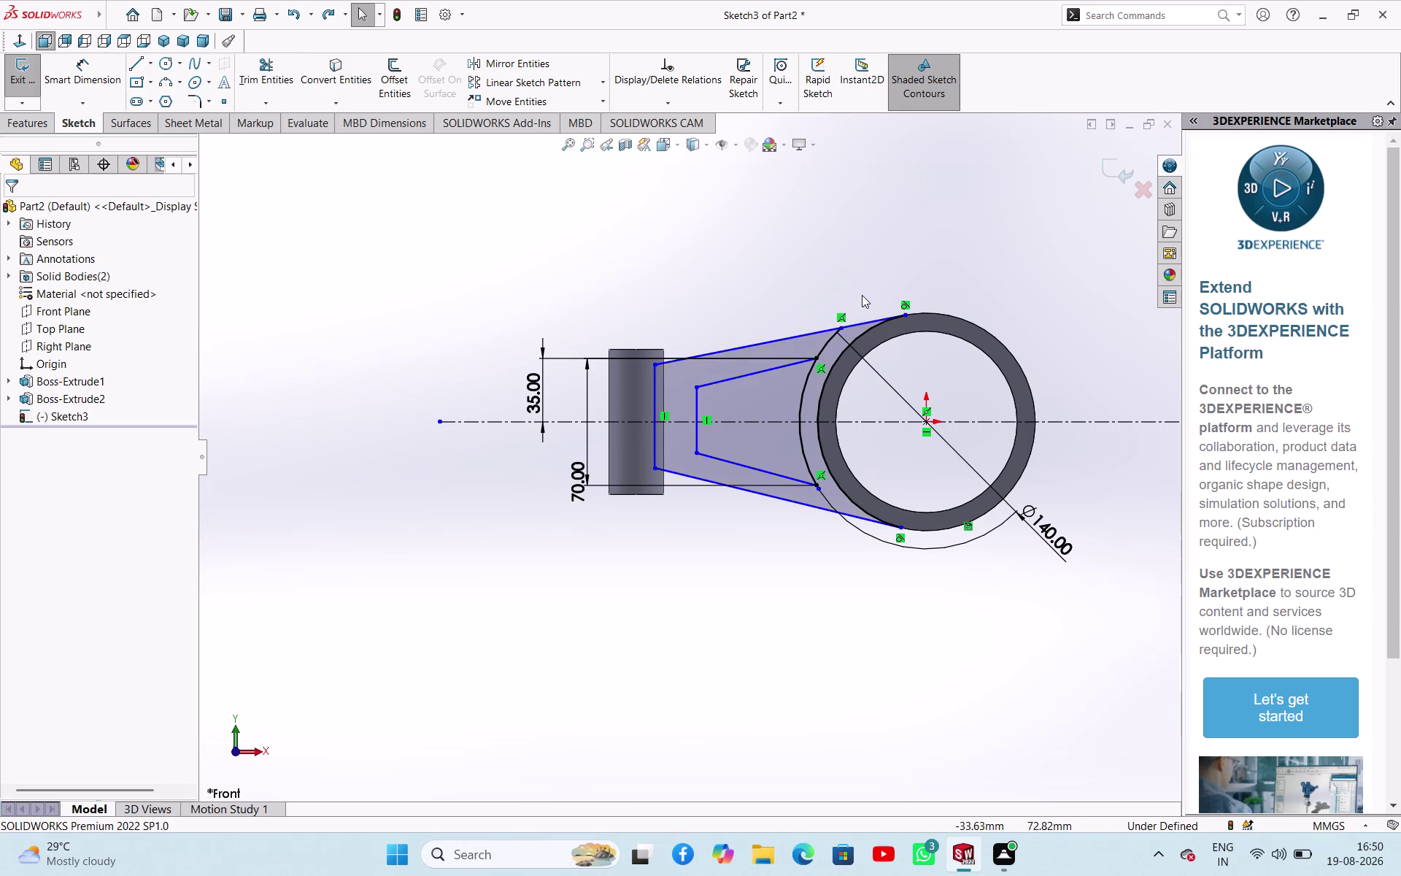
drag(810, 342, 832, 350)
click(269, 84)
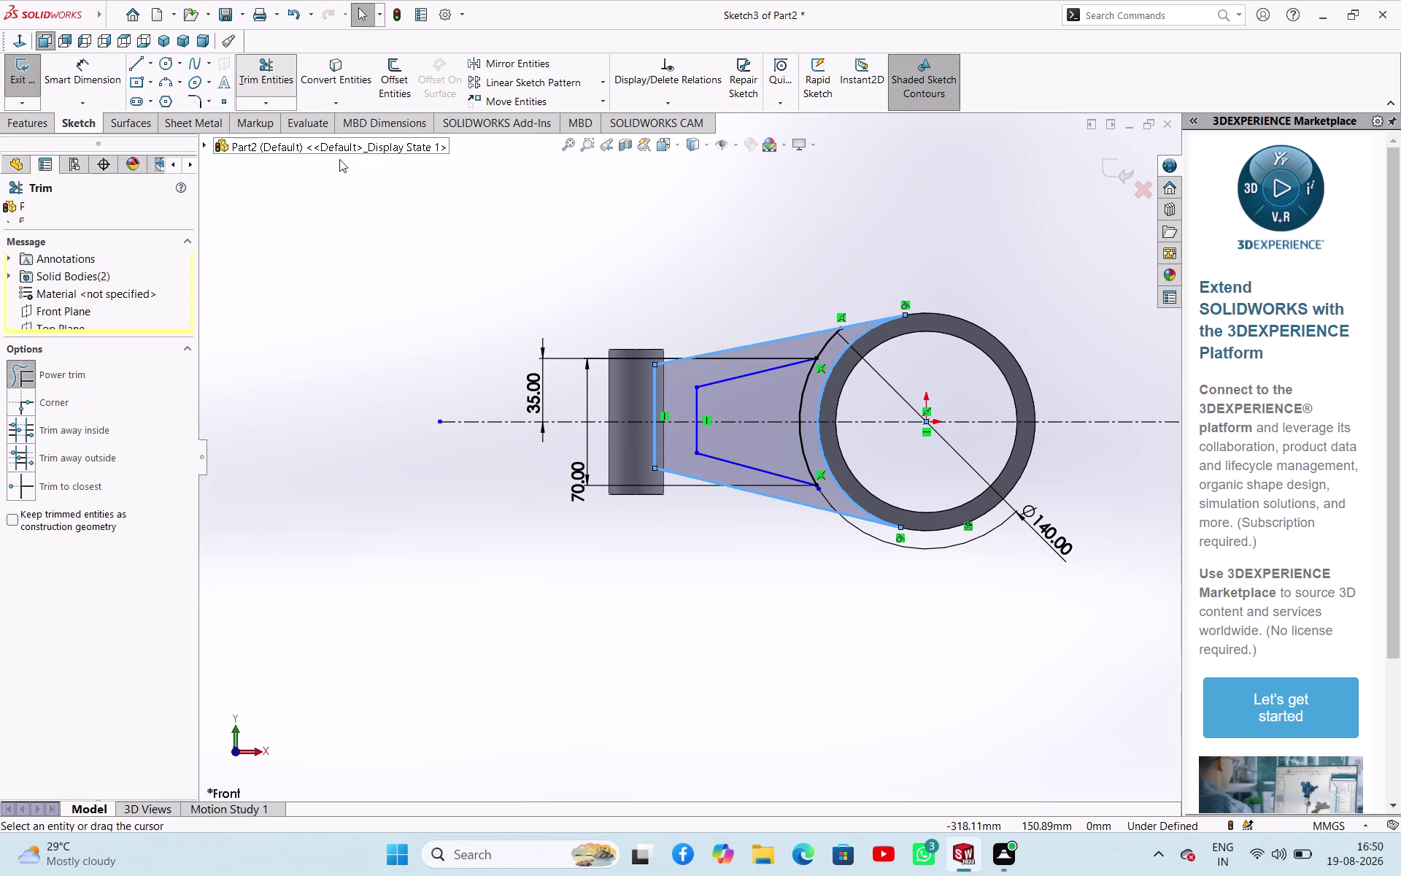
Trim the upper and lower pocket lines' overshoots near the ring and exit trimming.
scroll(down, 3)
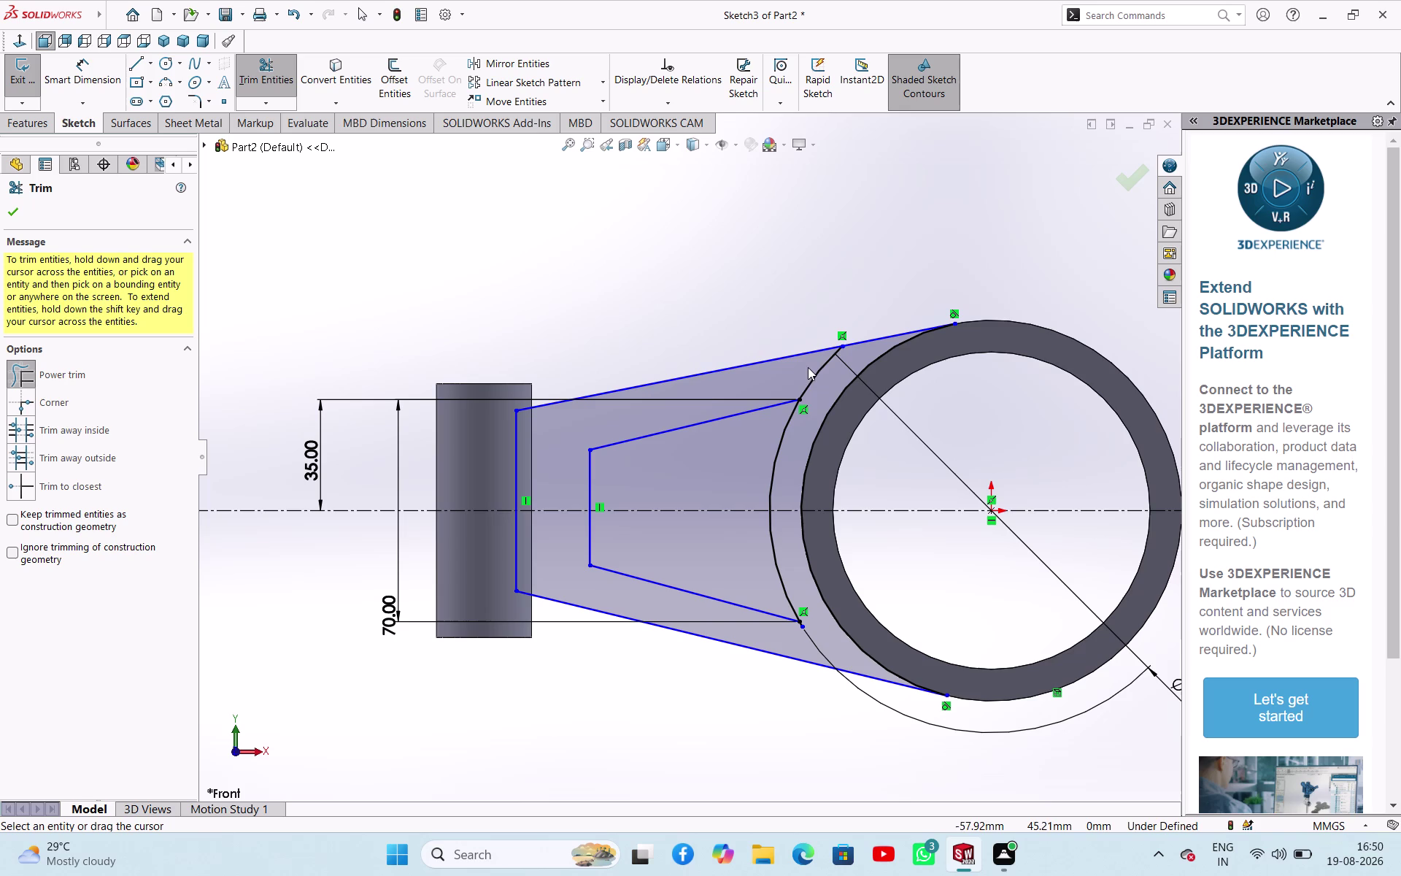
drag(808, 367, 826, 379)
scroll(down, 3)
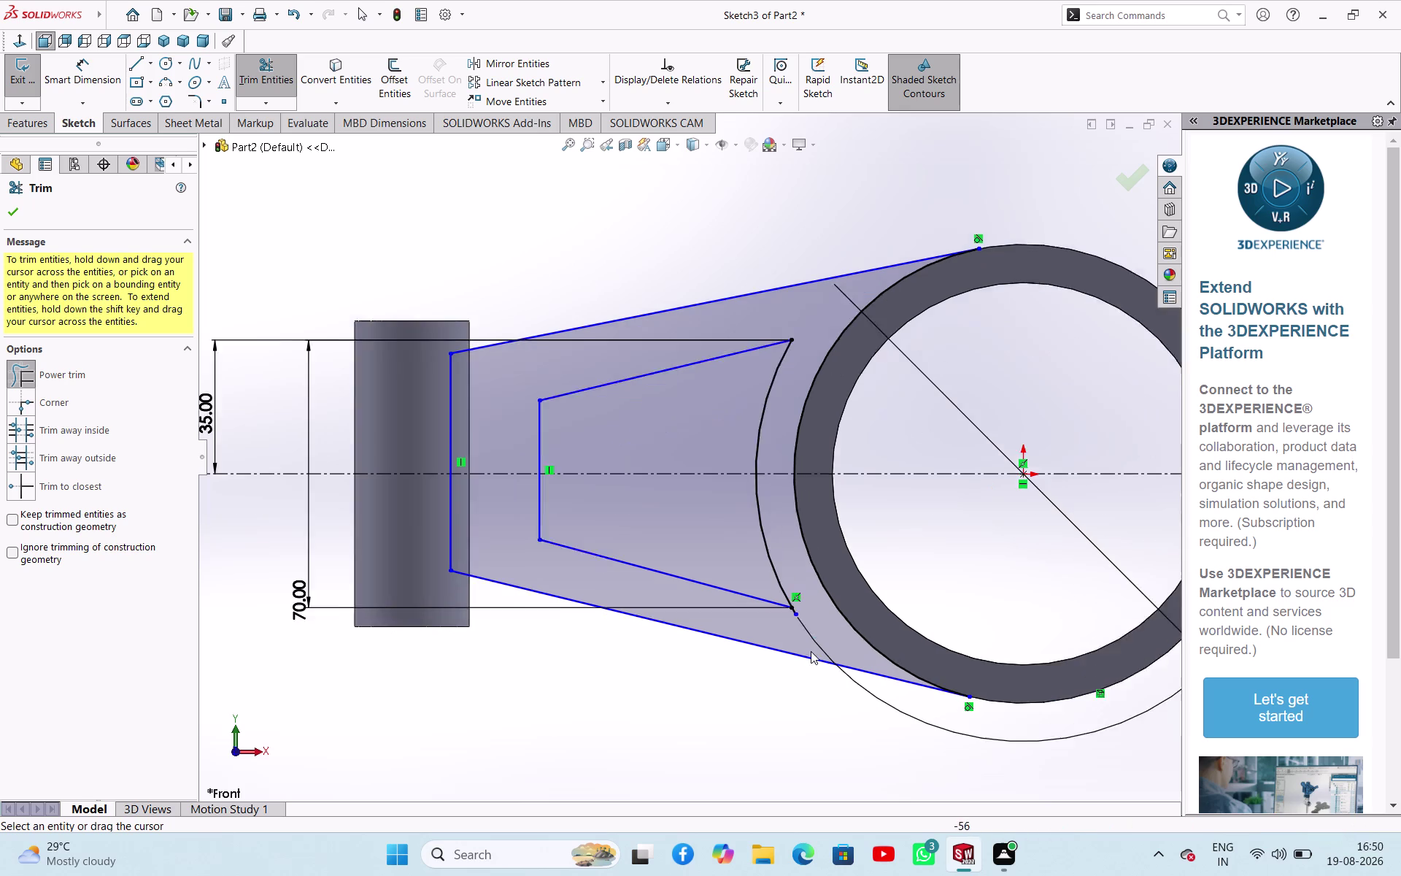
scroll(down, 3)
scroll(down, 3)
drag(655, 348, 625, 373)
scroll(up, 3)
scroll(down, 3)
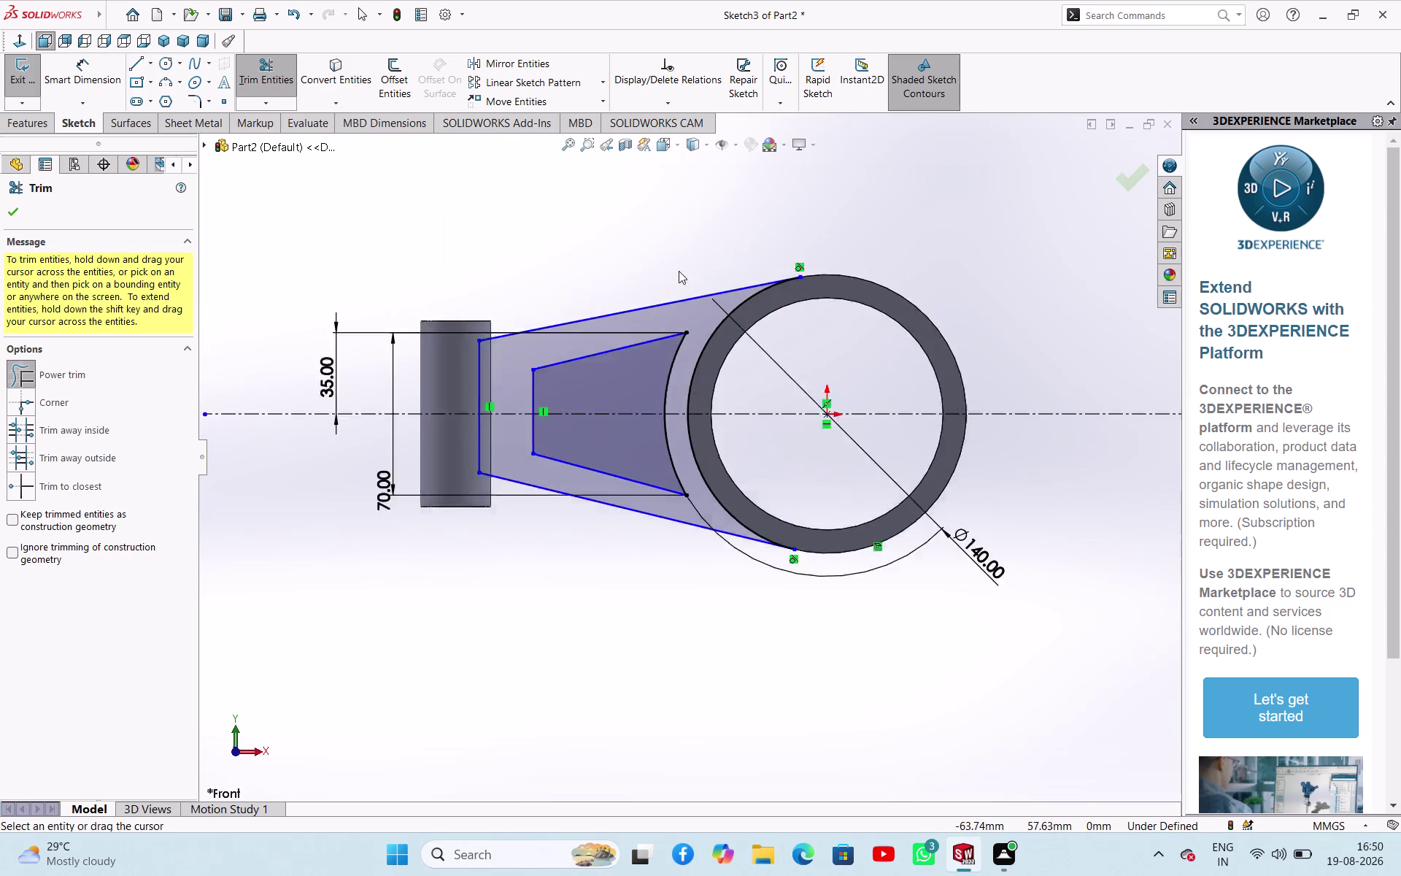
scroll(down, 3)
scroll(up, 3)
scroll(up, 3)
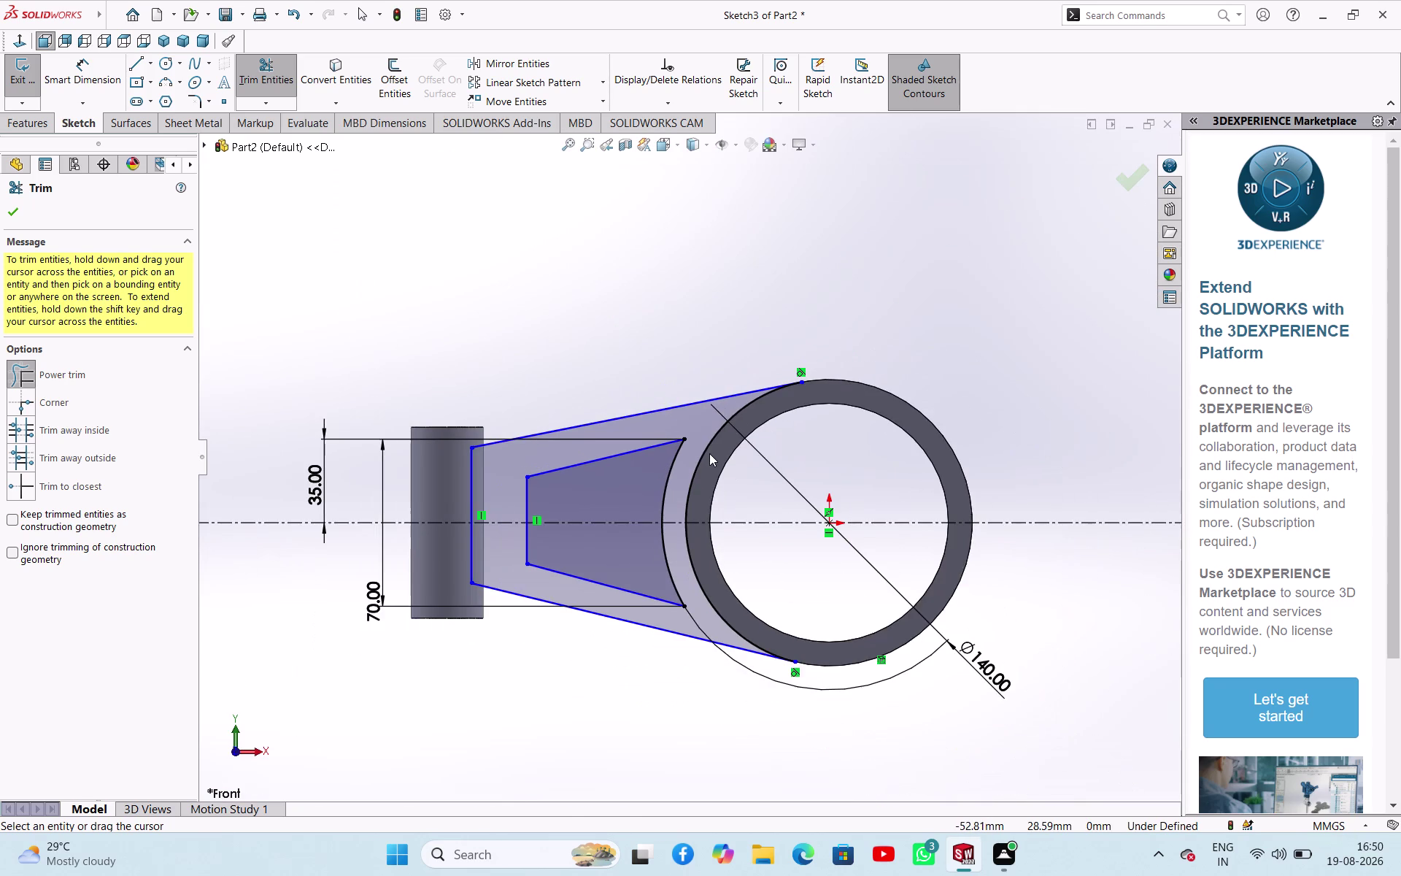
scroll(down, 3)
scroll(up, 3)
right_click(639, 260)
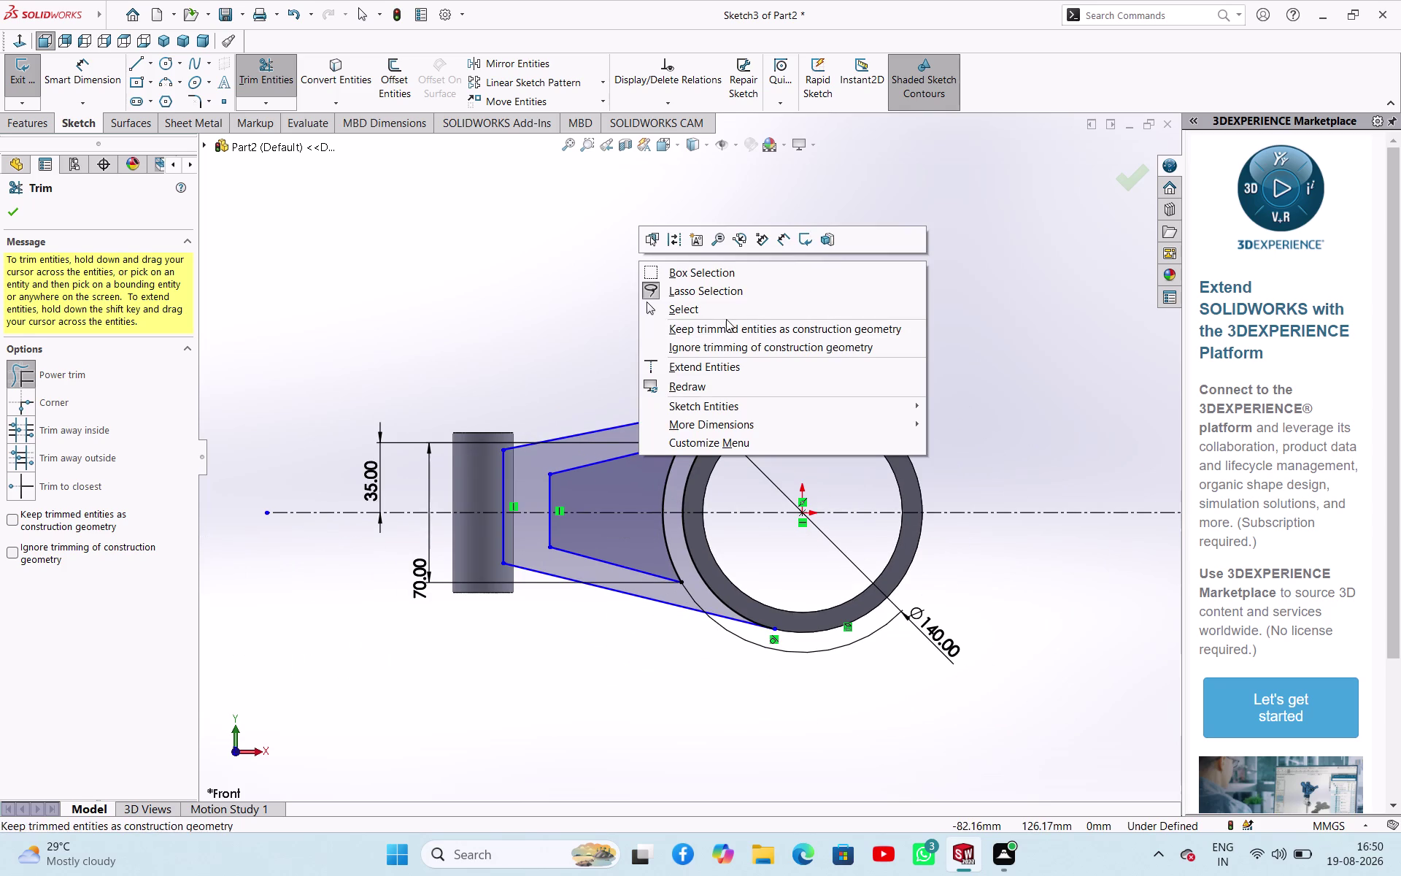
click(713, 313)
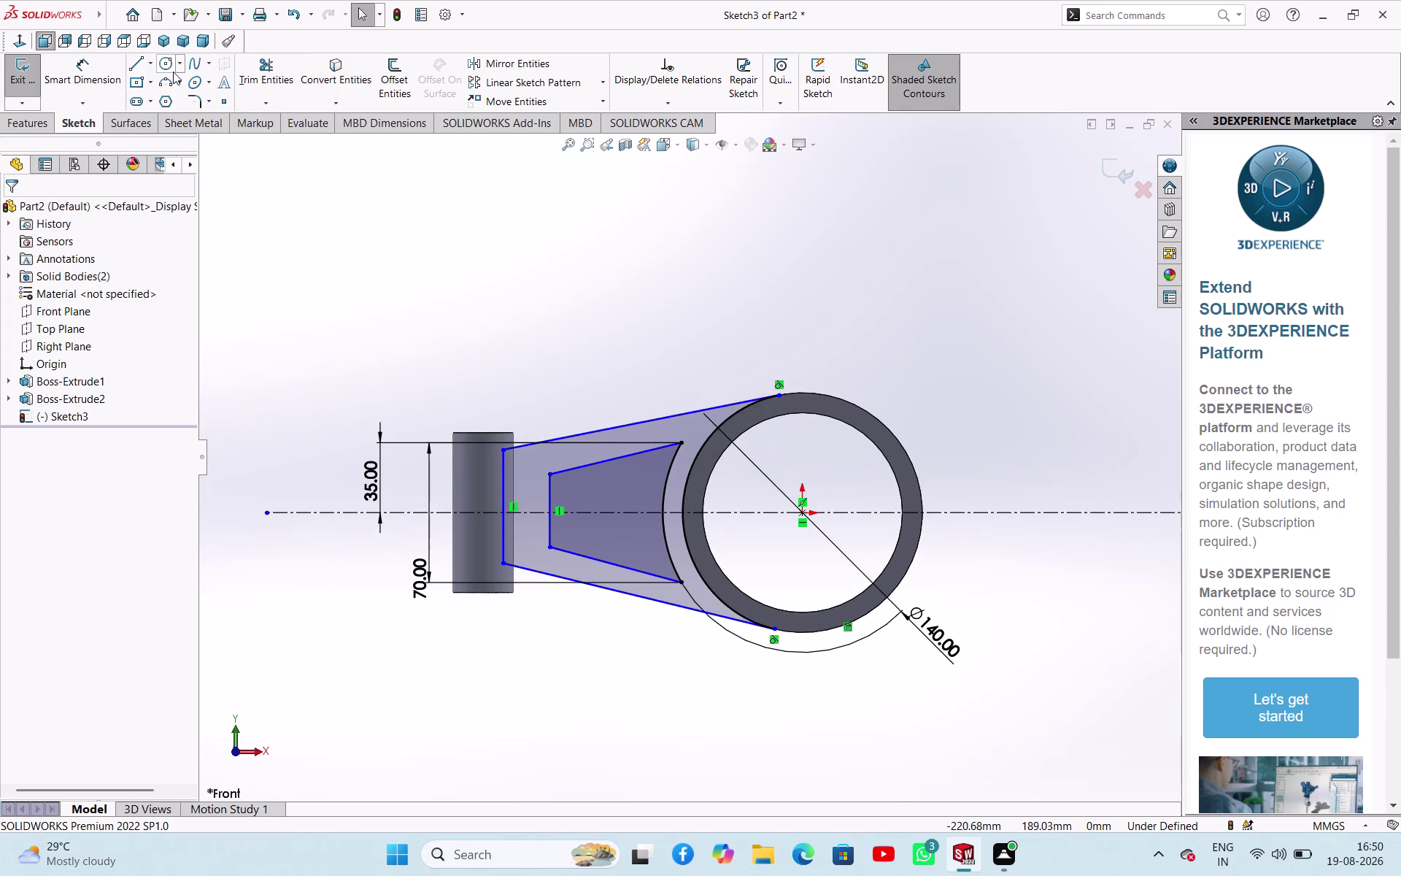
Fillet the upper pocket corner against the arc with a 5 mm radius.
click(201, 101)
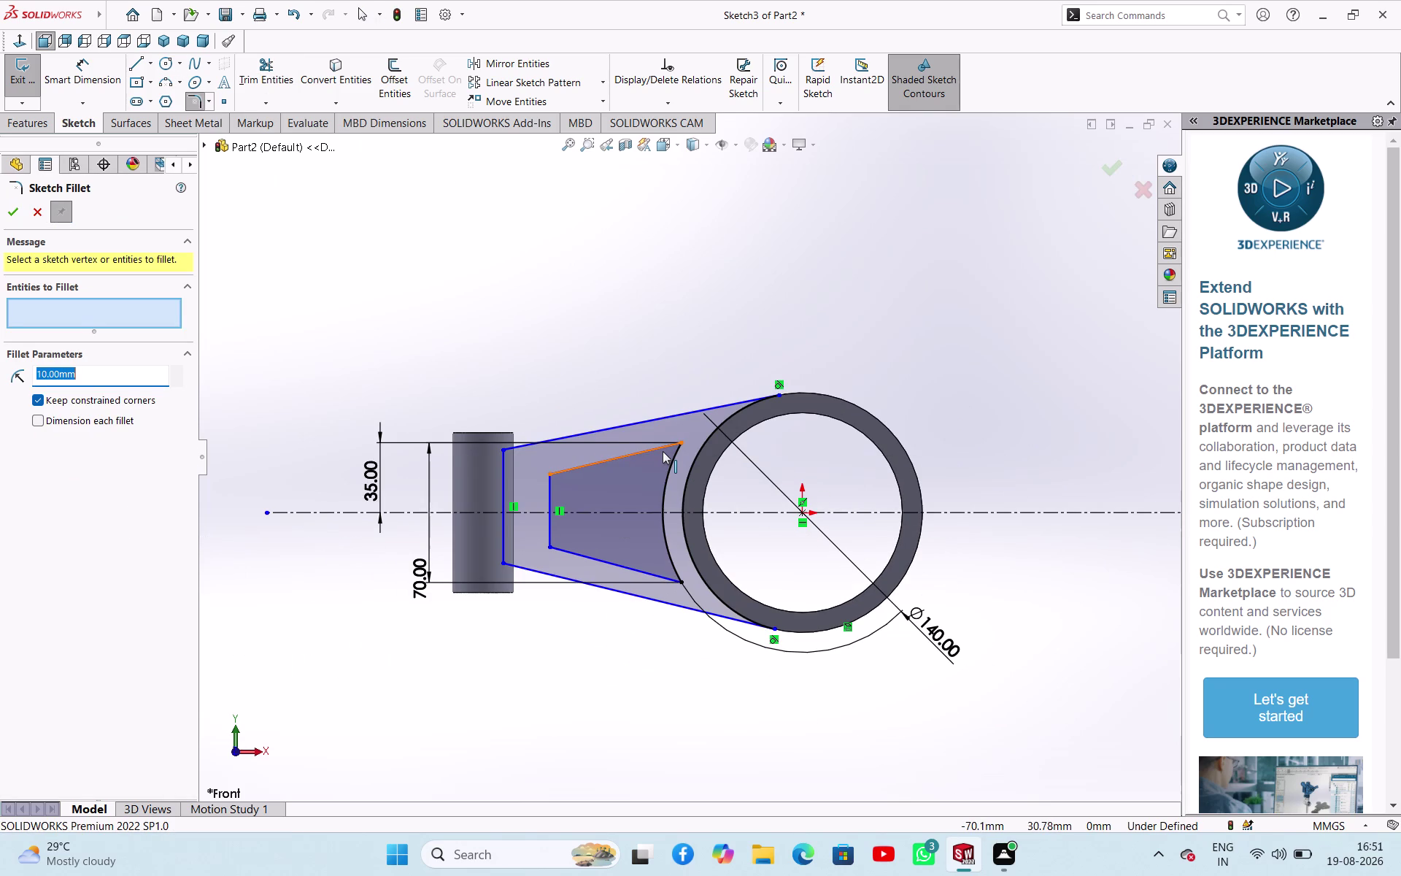
click(663, 451)
click(672, 455)
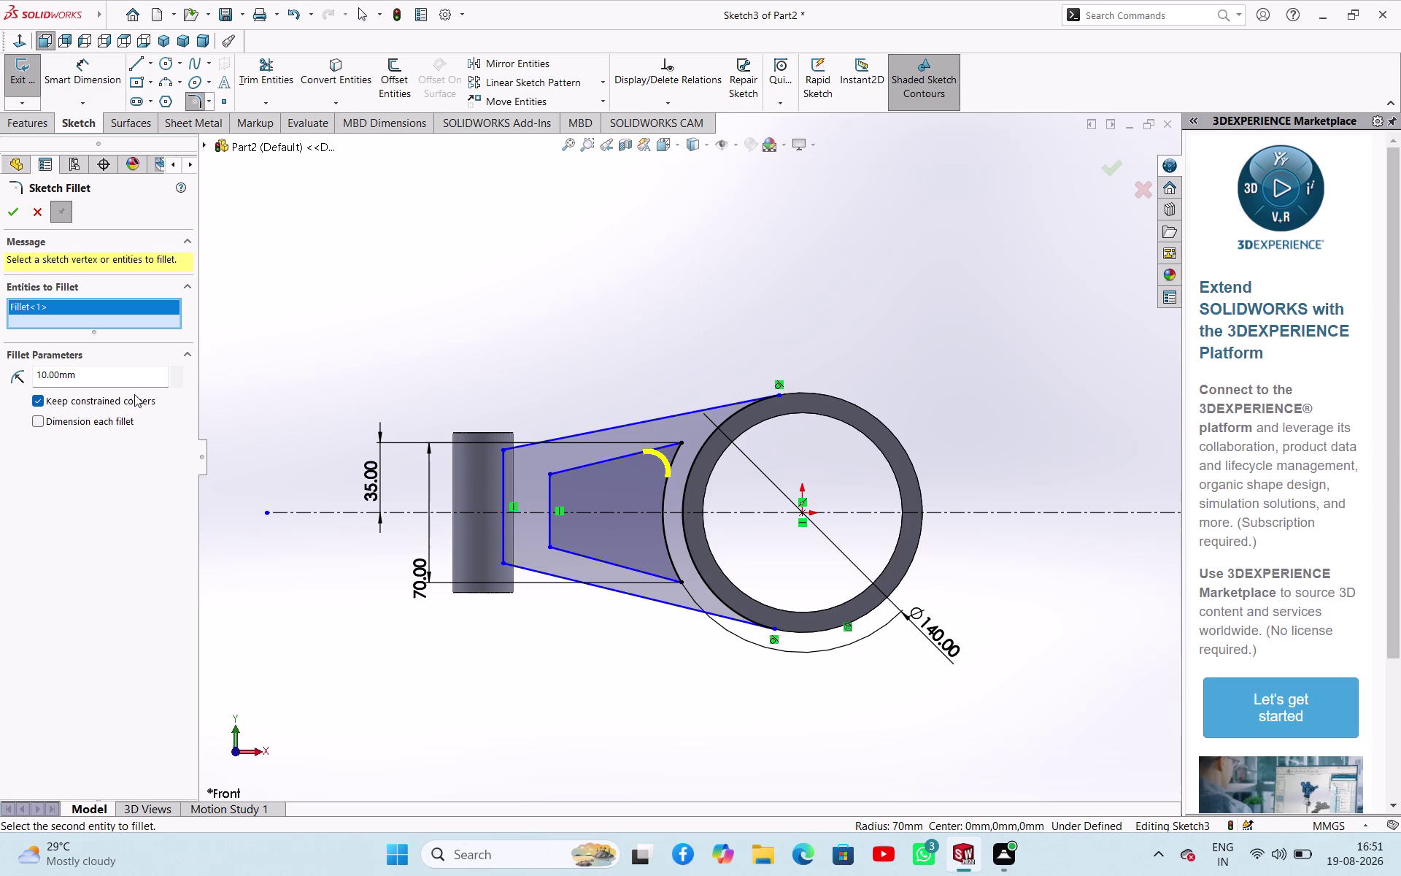
double_click(135, 379)
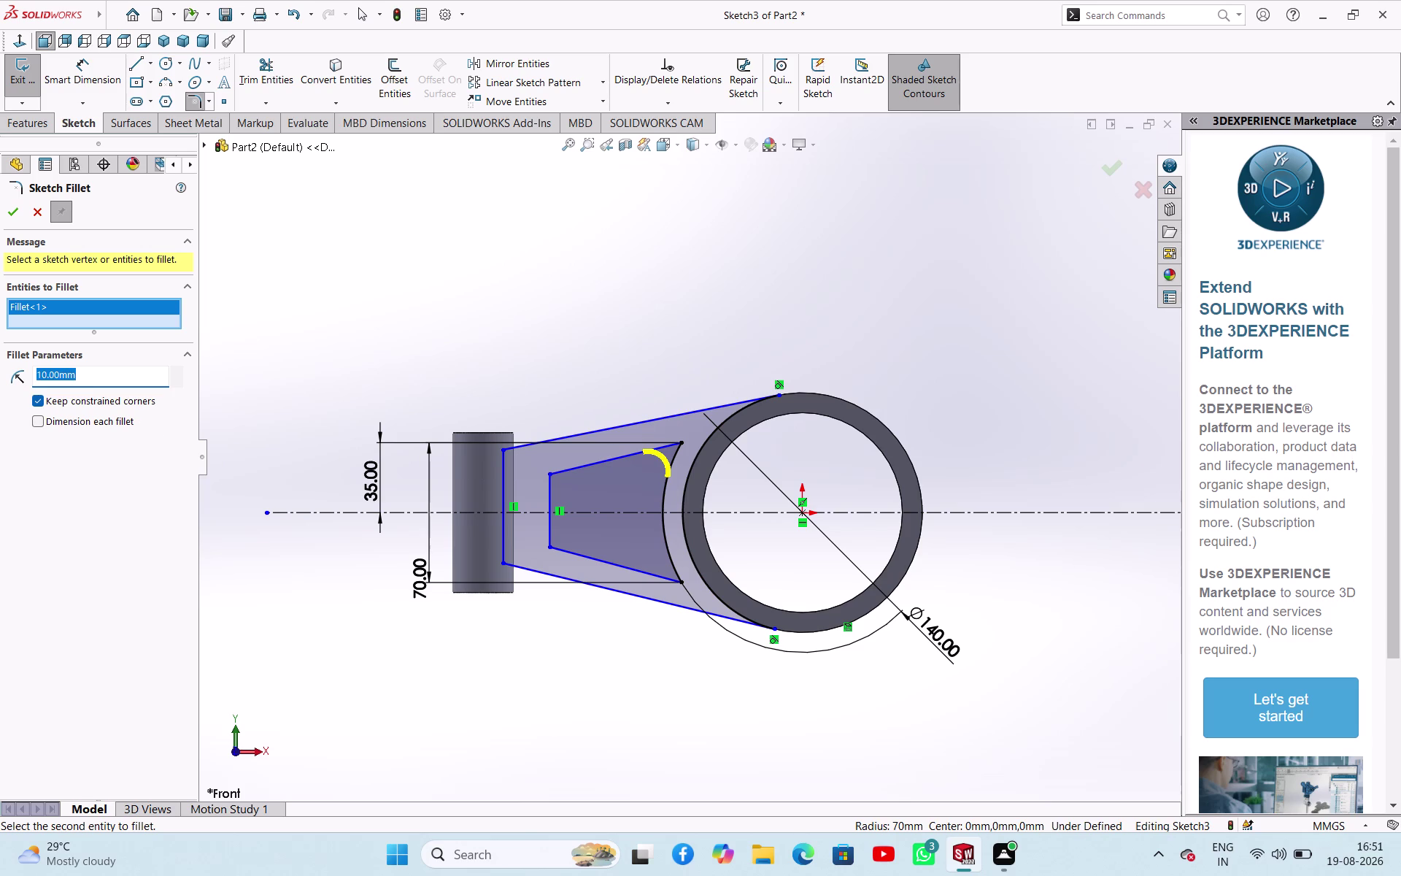
key(5)
key(Return)
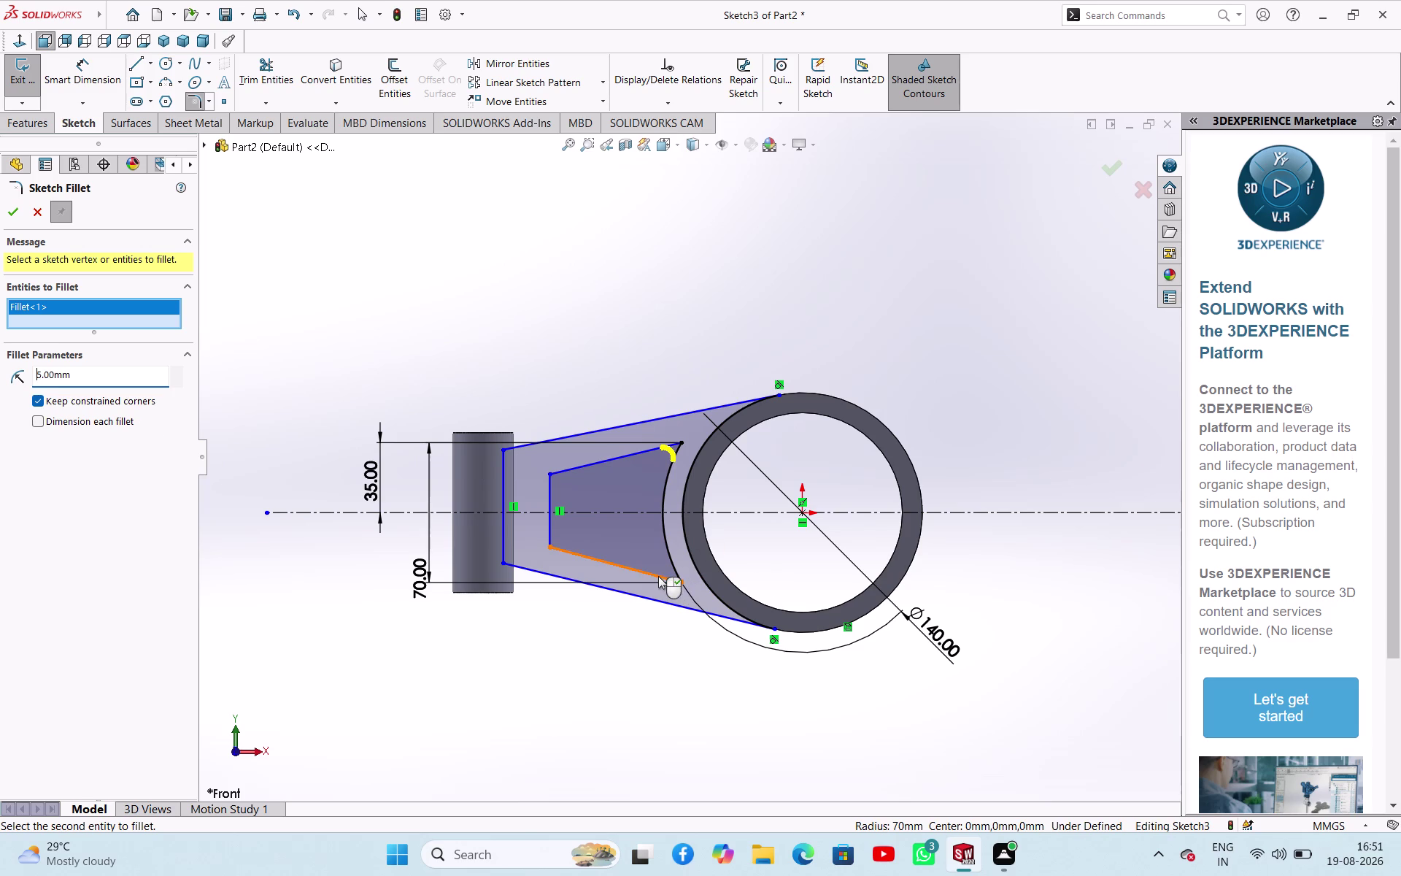
Fillet the lower pocket corner at 5 mm, confirm, and orbit to check.
click(658, 575)
click(674, 568)
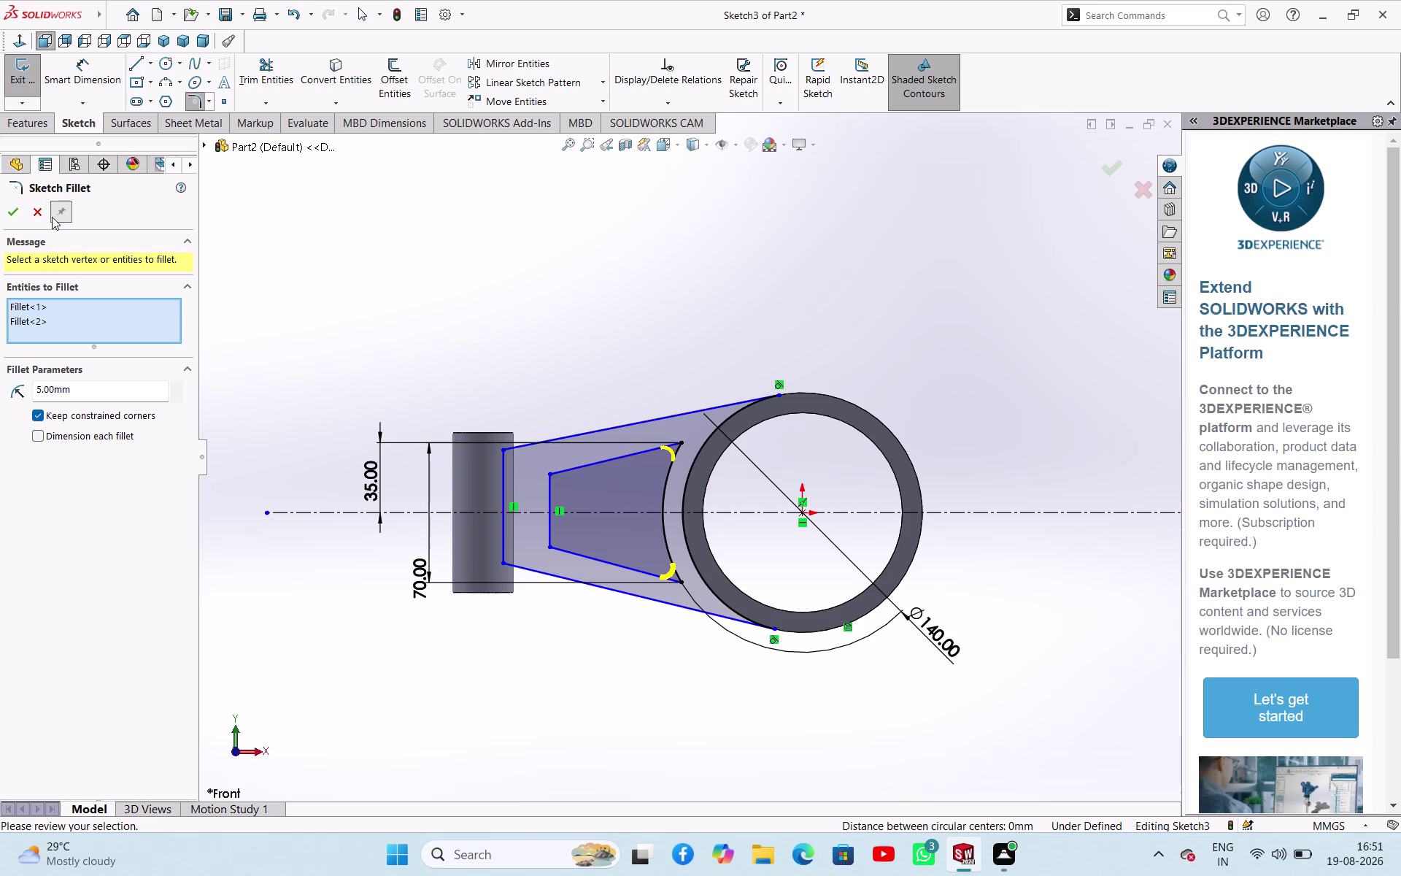
click(21, 218)
click(386, 230)
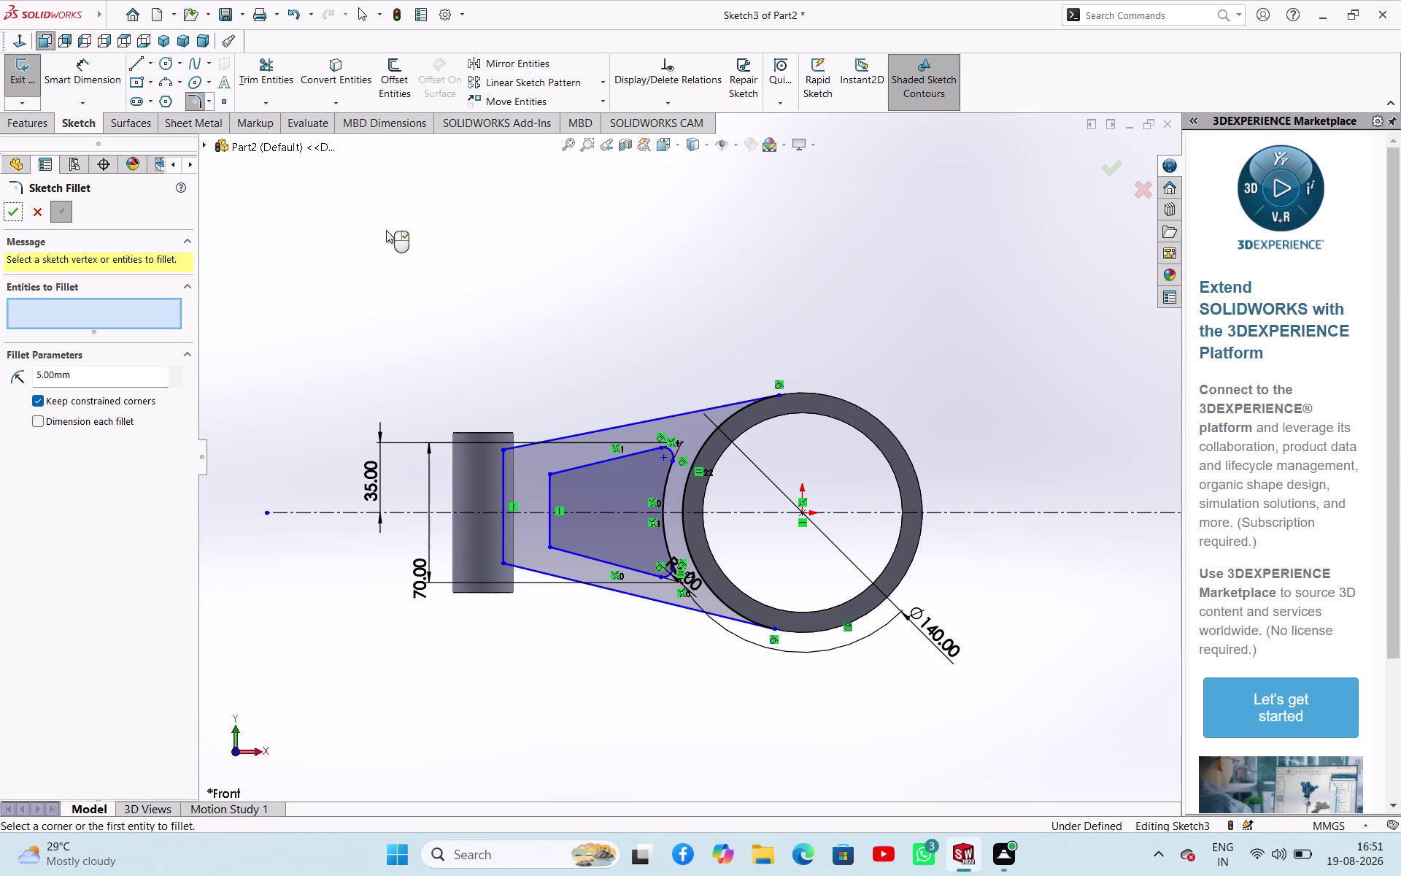
middle_drag(690, 339, 660, 275)
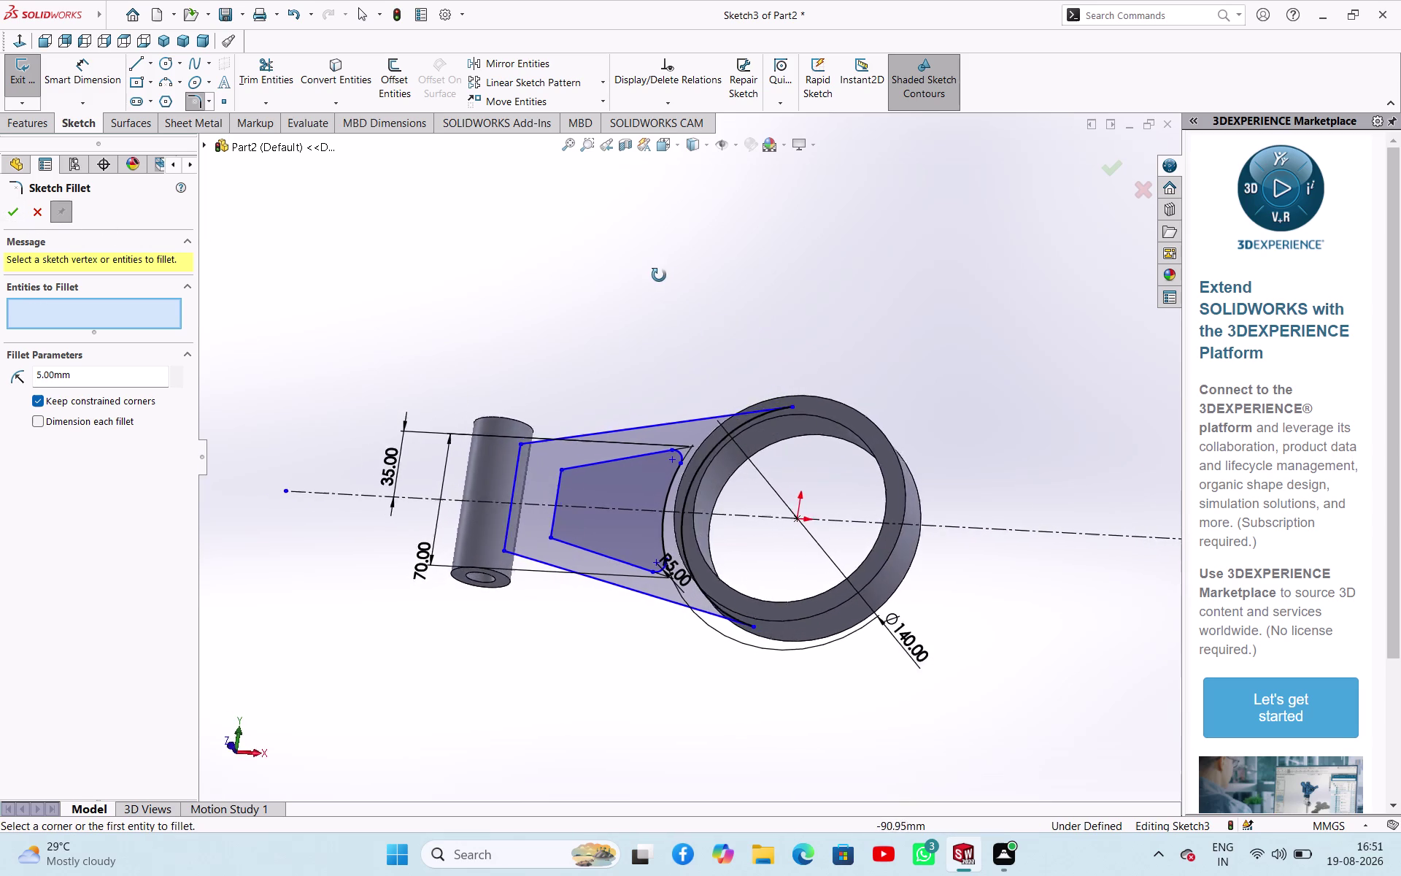
middle_drag(660, 275, 686, 380)
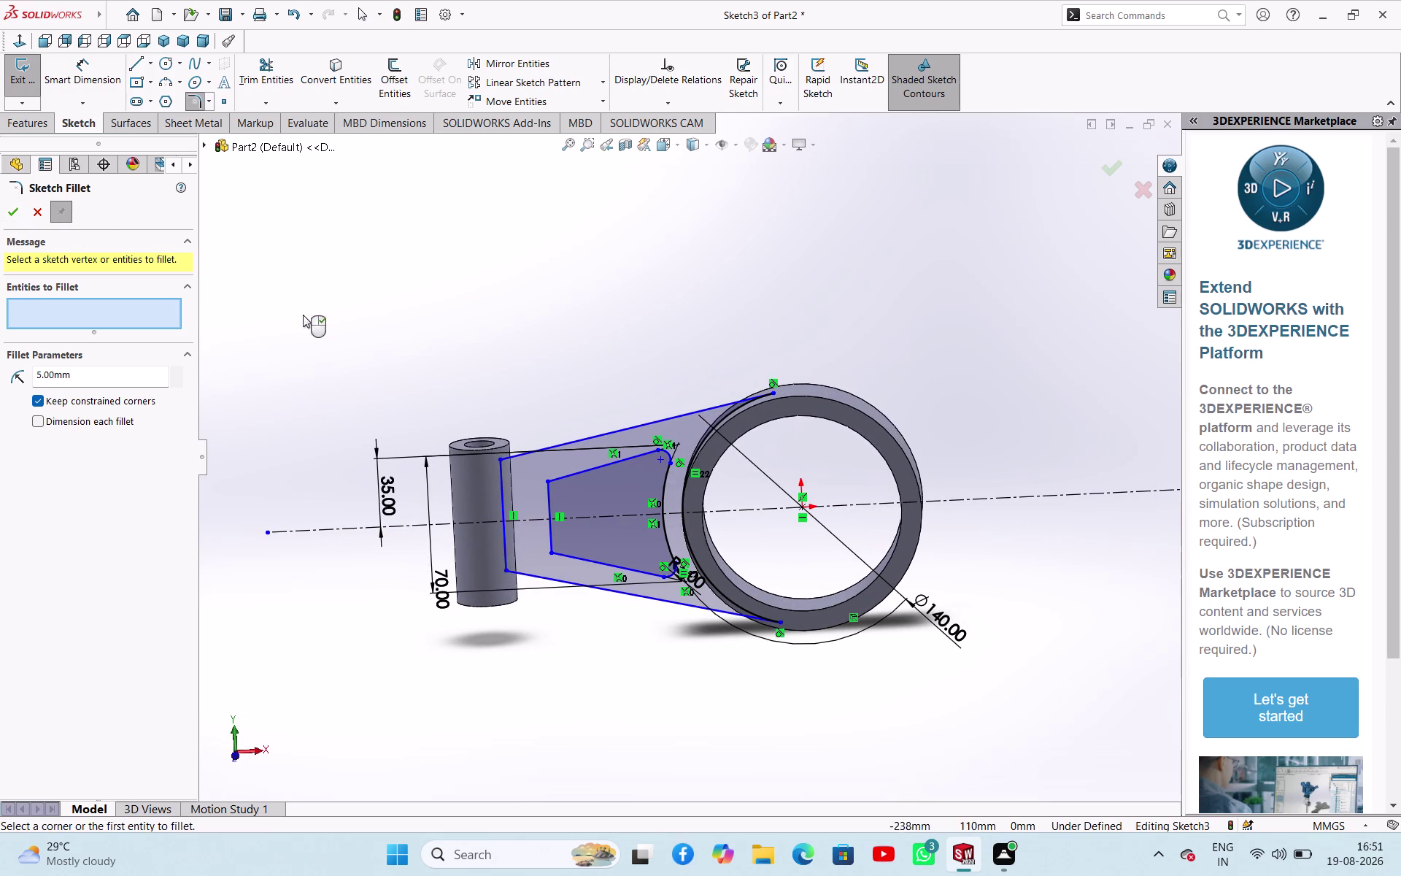
click(10, 218)
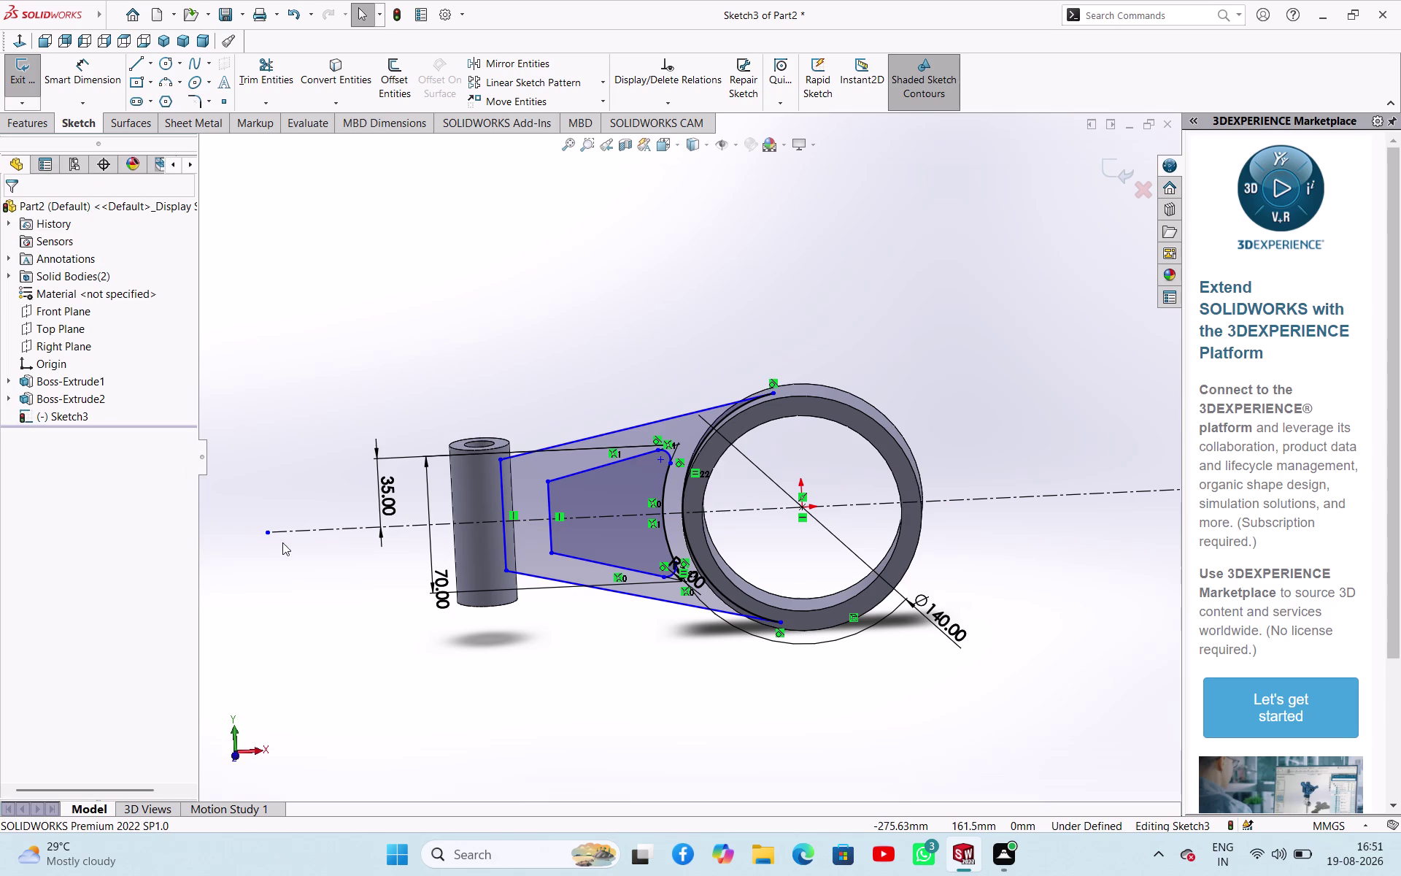
In front view, dimension the pocket's left vertical edge to 40 mm.
click(238, 758)
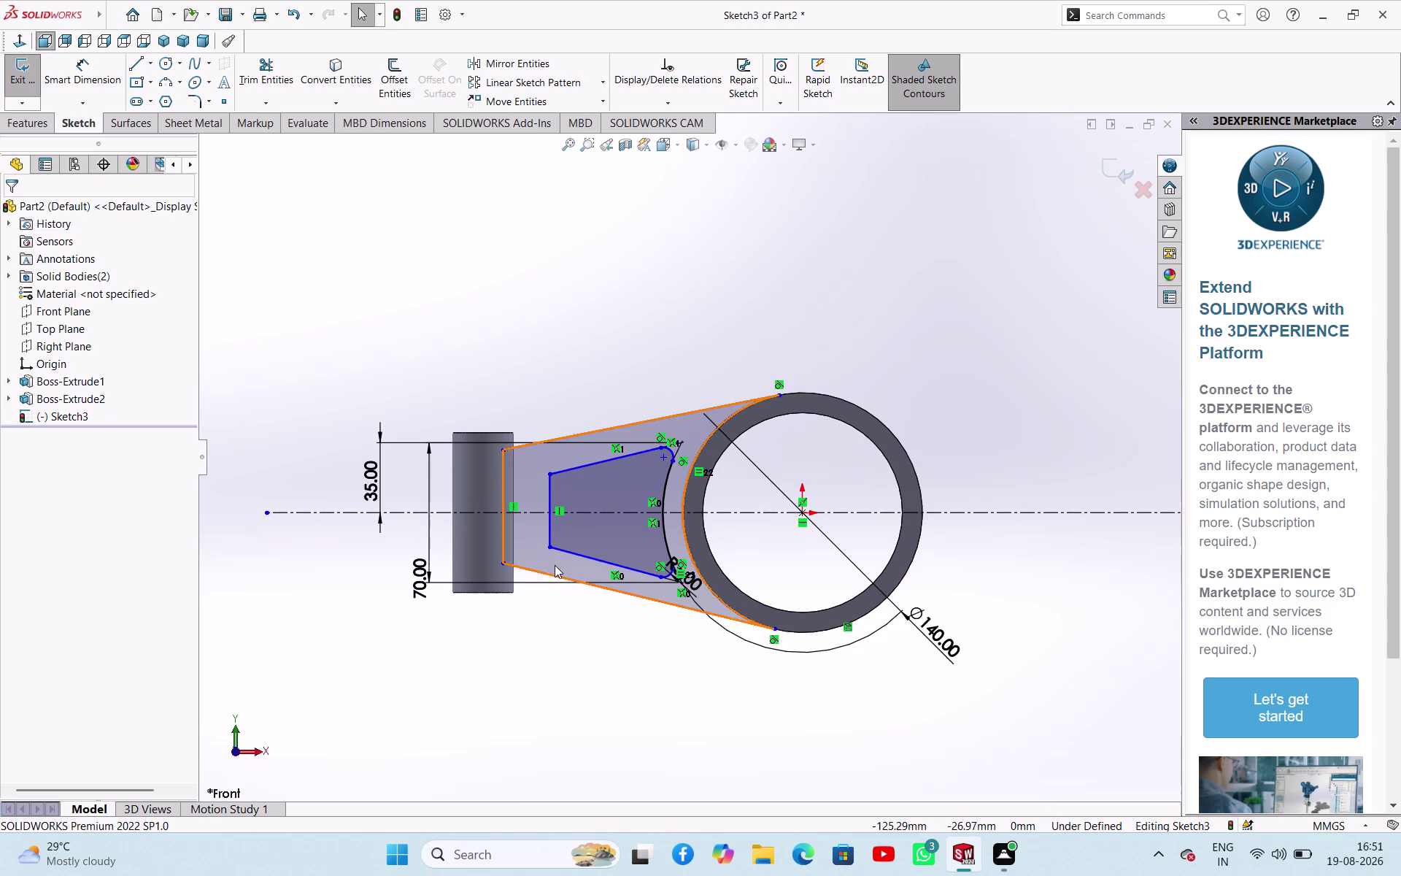
scroll(down, 3)
scroll(down, 3)
scroll(up, 3)
scroll(down, 3)
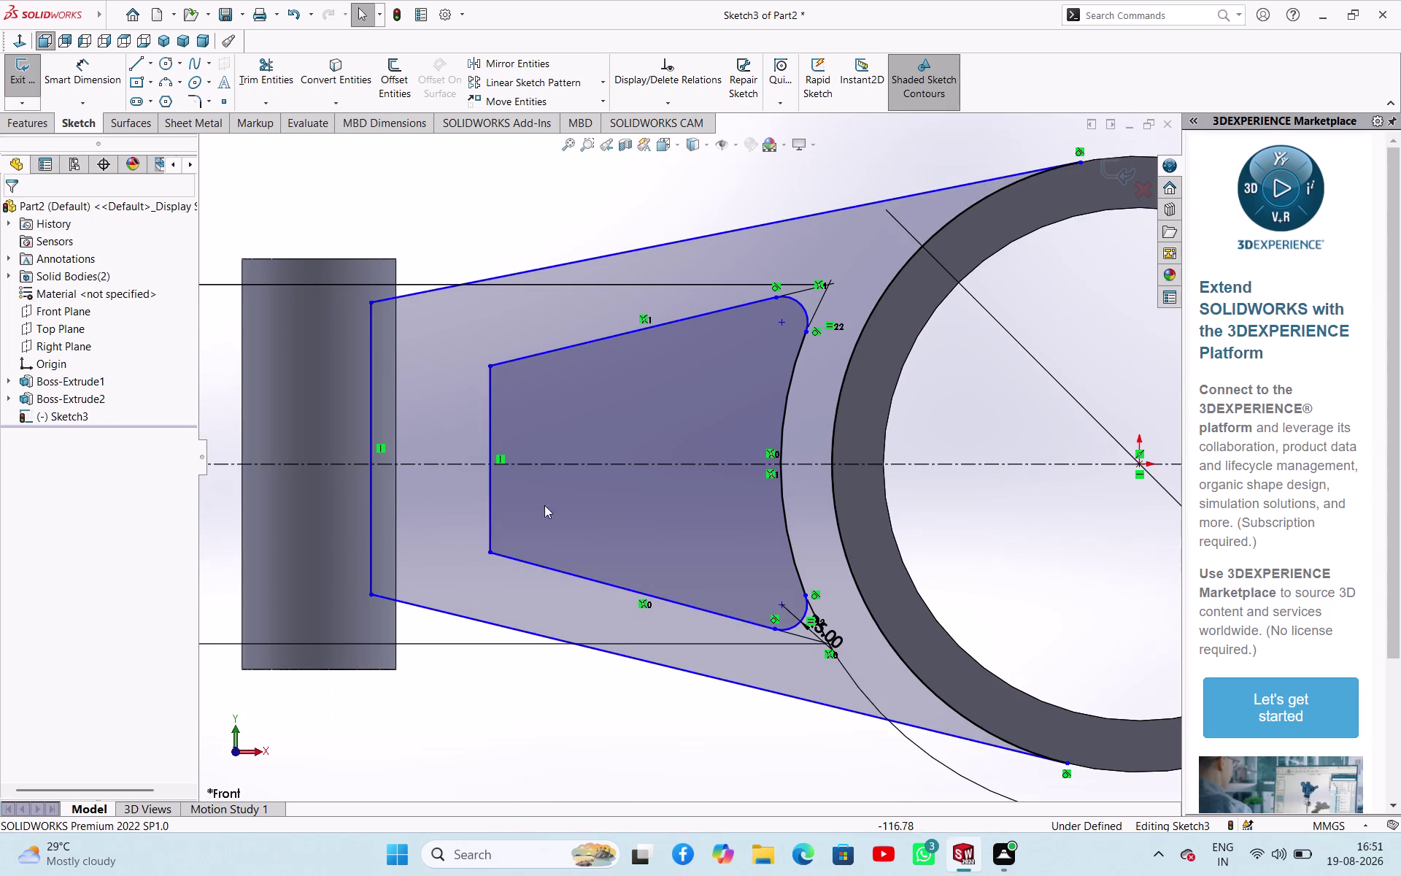
scroll(up, 3)
right_drag(525, 743, 595, 620)
click(574, 490)
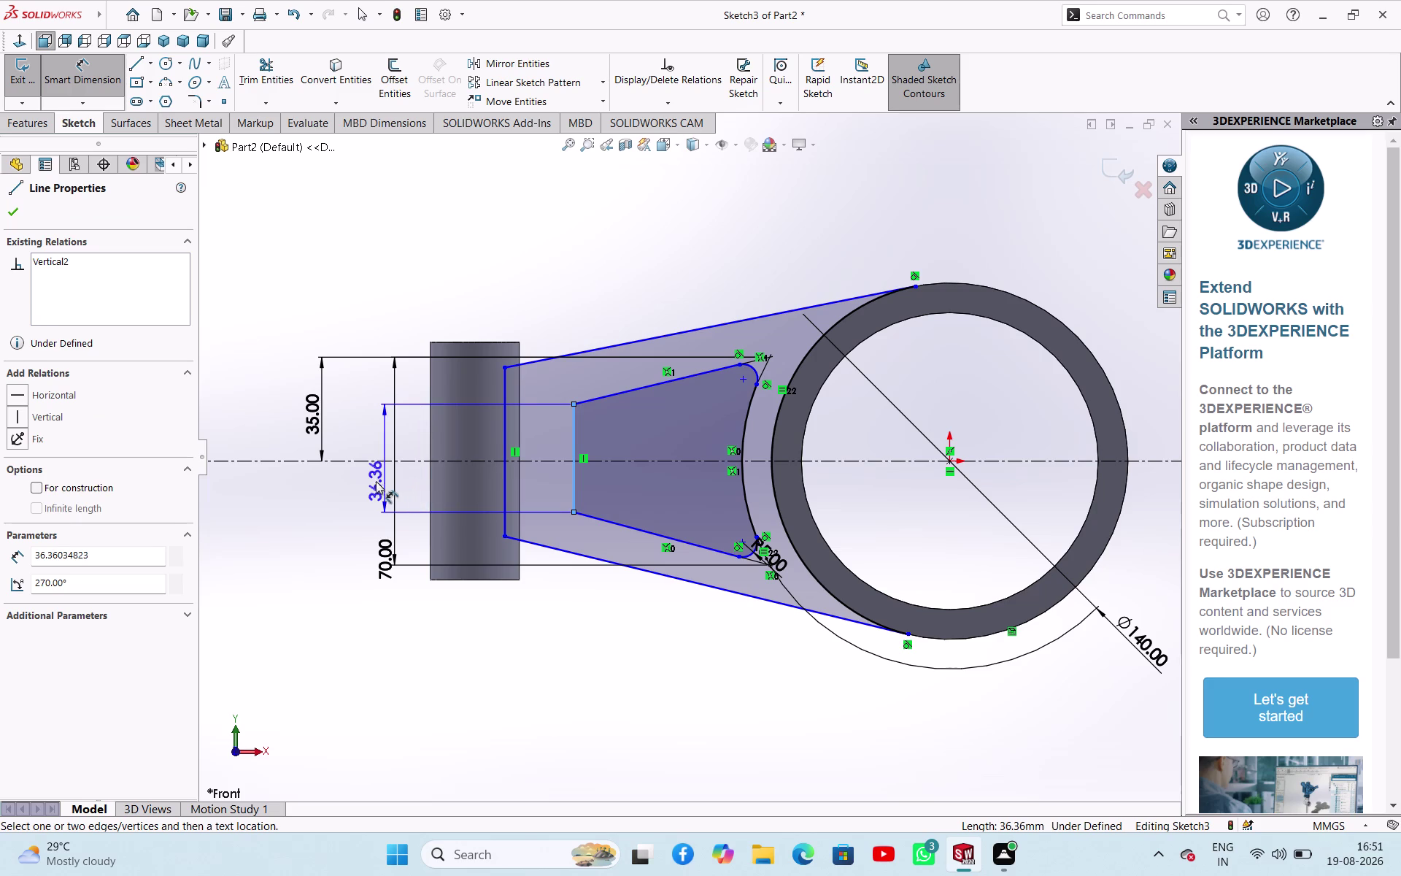
click(374, 482)
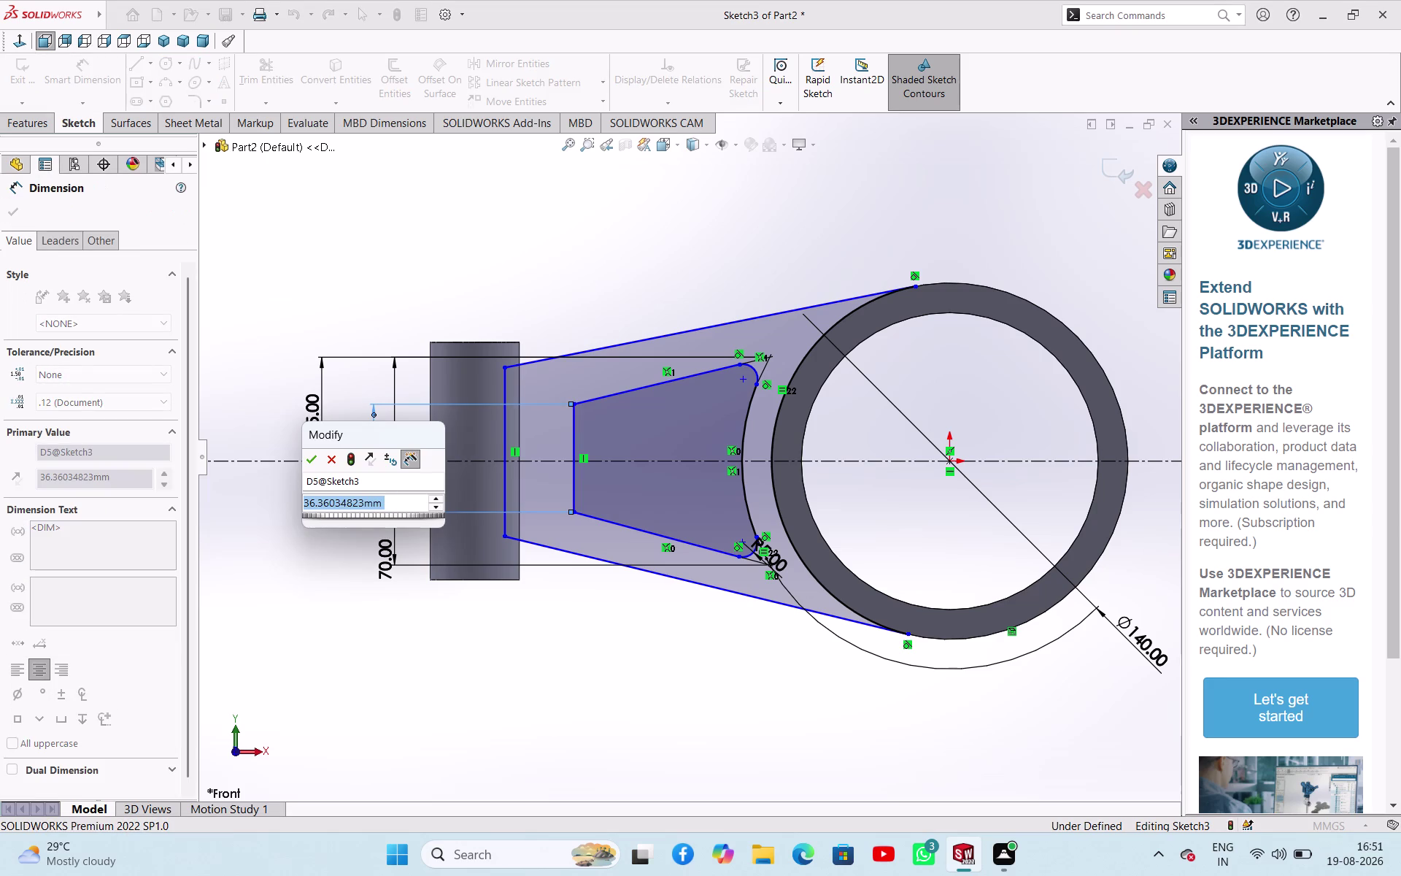
text(40)
key(Return)
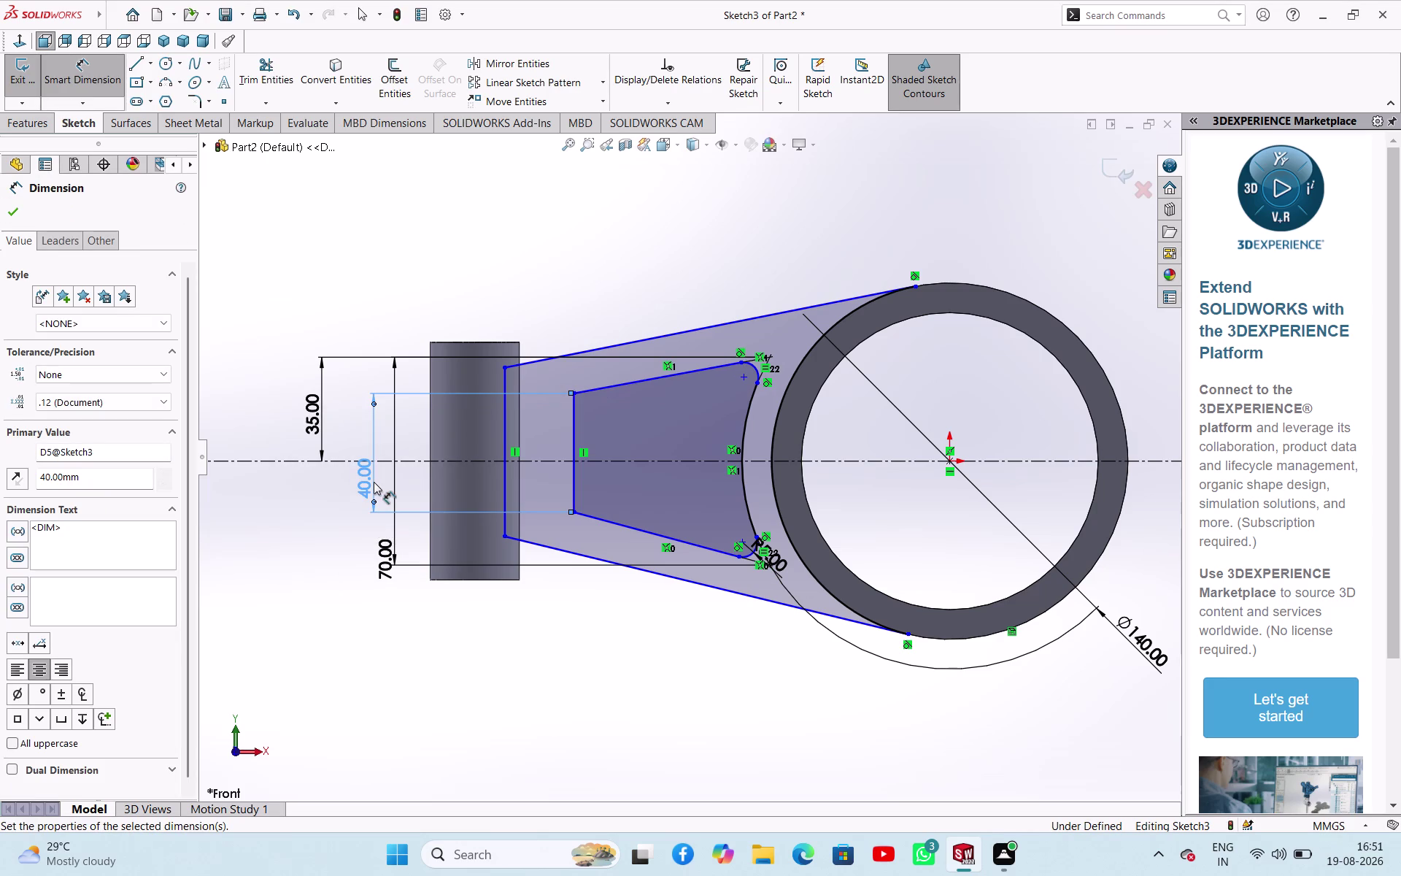
Set the edge's lower end 20 mm from the centreline.
click(612, 456)
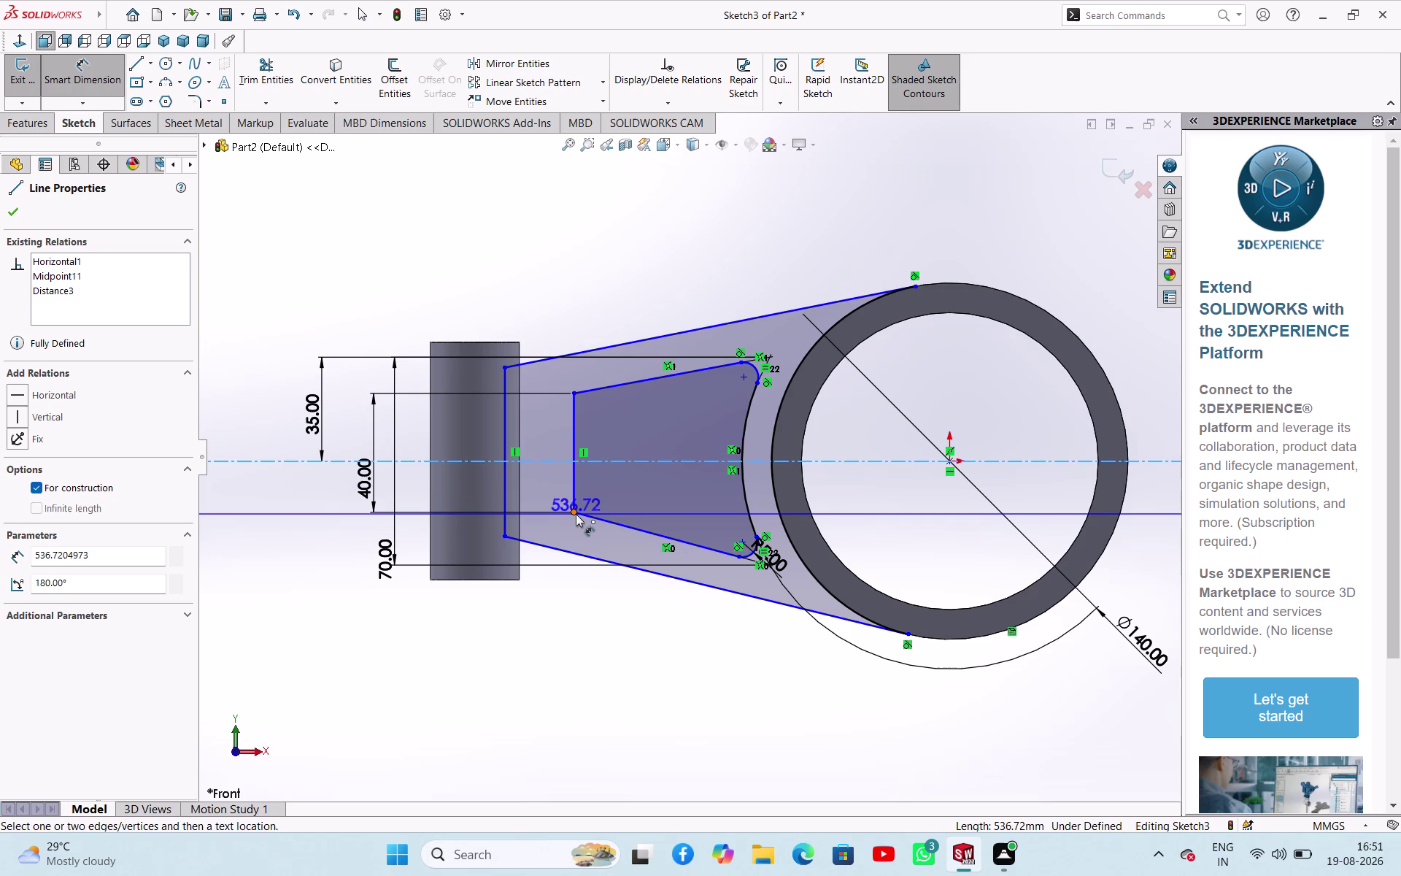
click(575, 514)
click(336, 538)
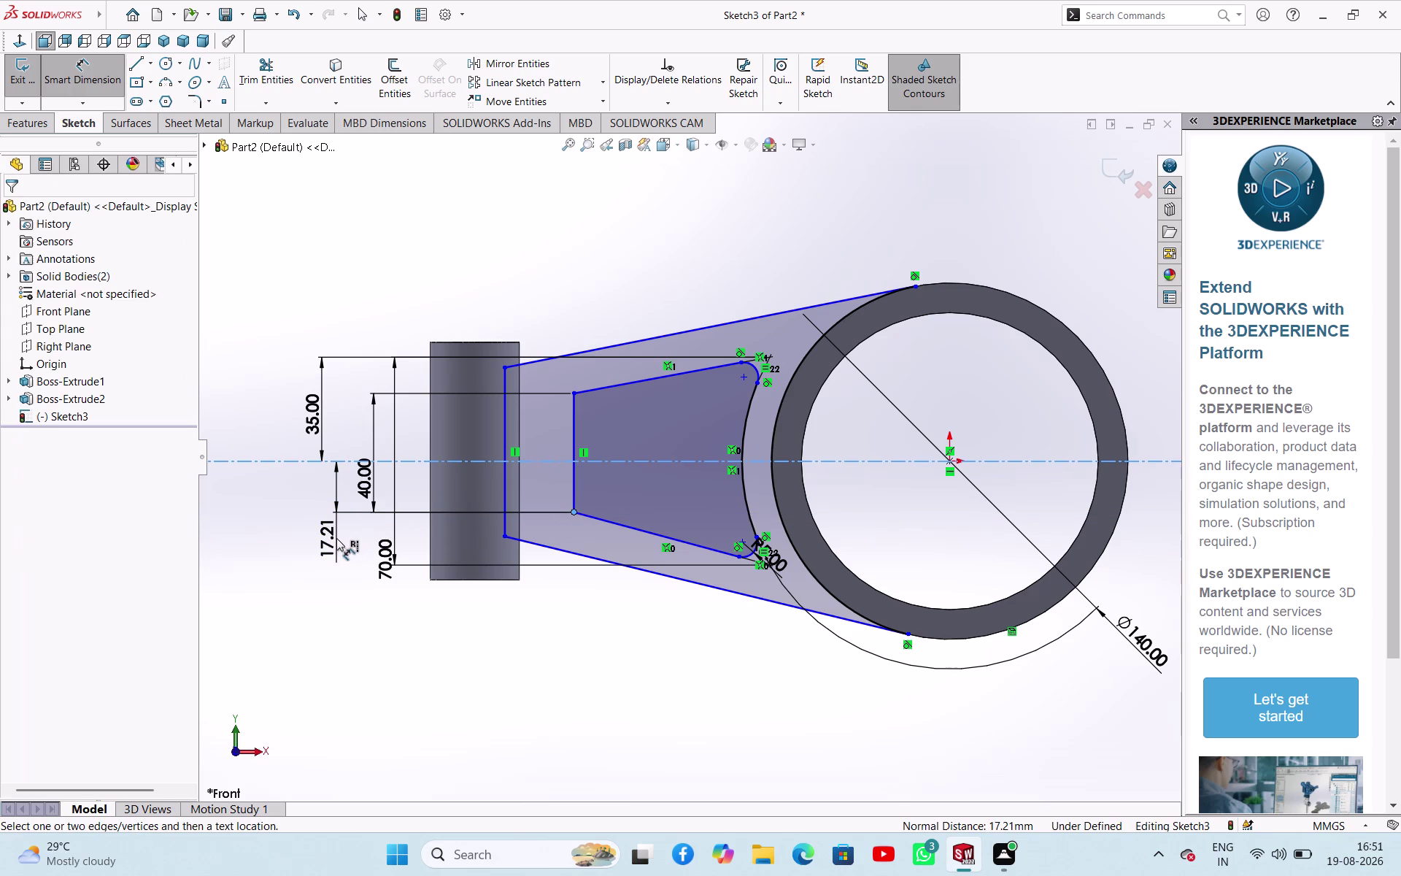
text(20)
key(Return)
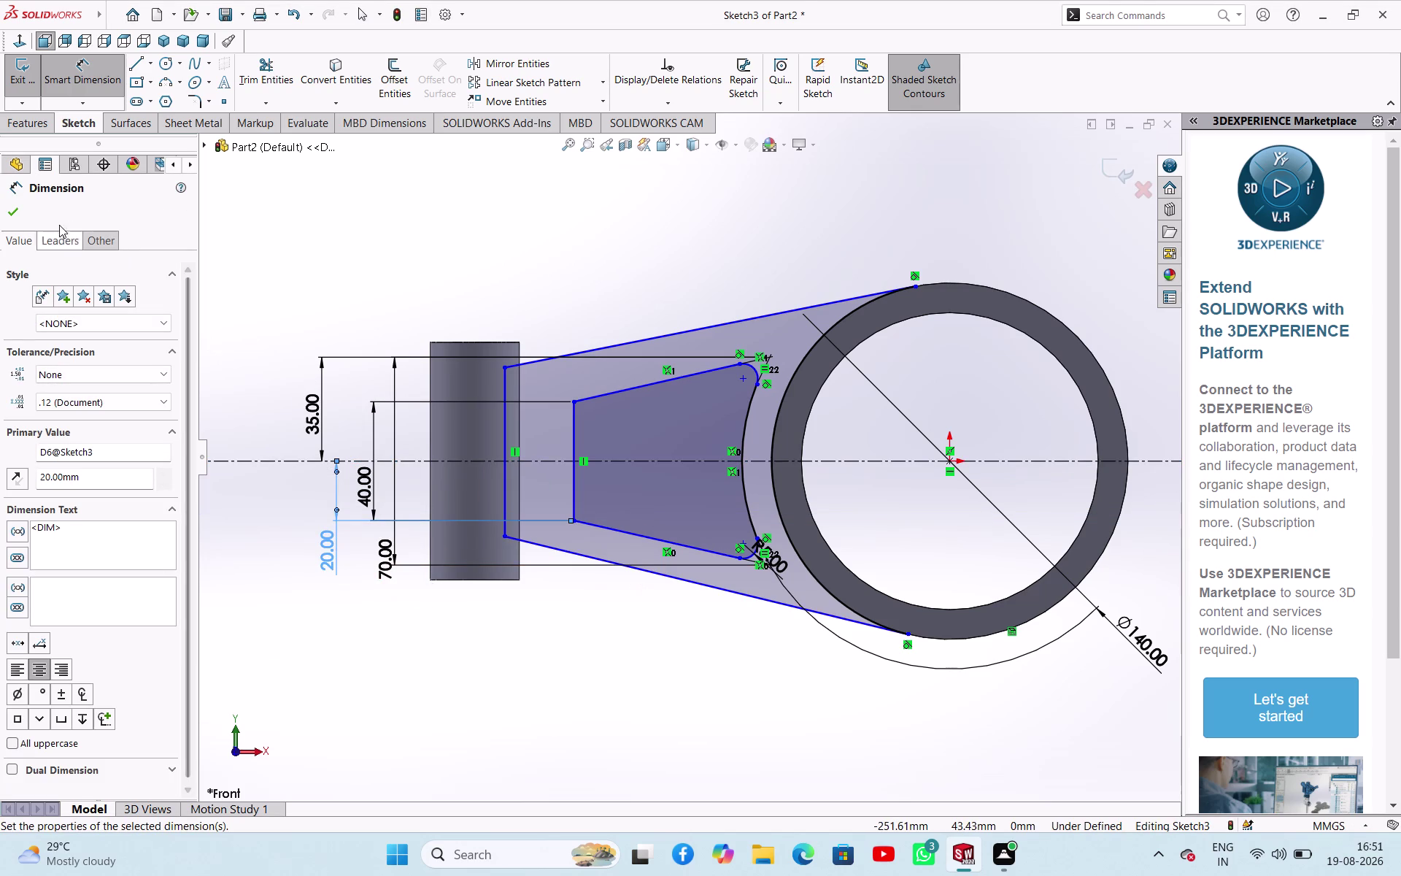
click(22, 210)
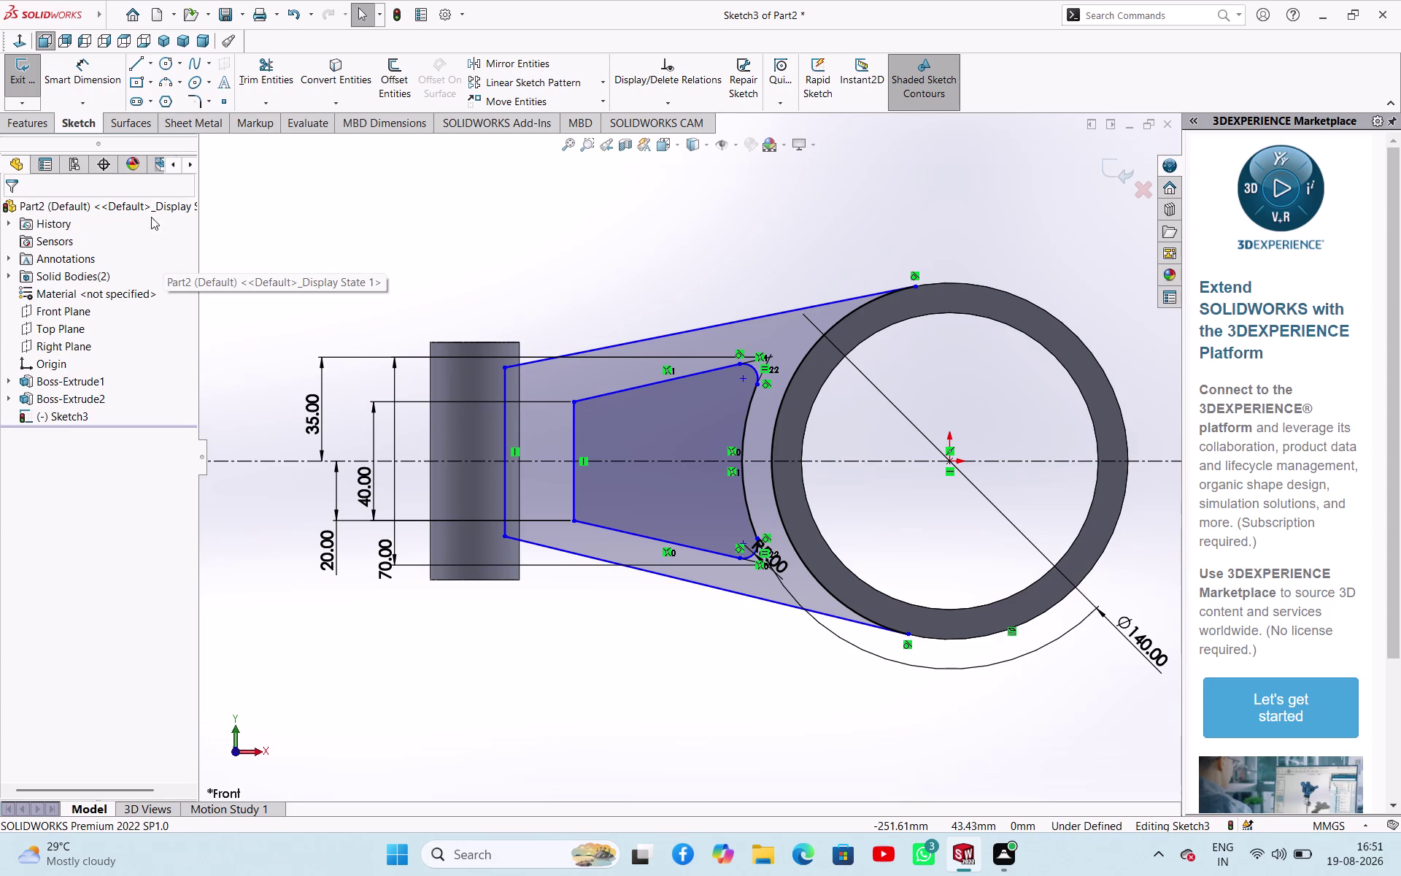
Dimension the web sketch's left vertical edge to 70 mm.
click(506, 421)
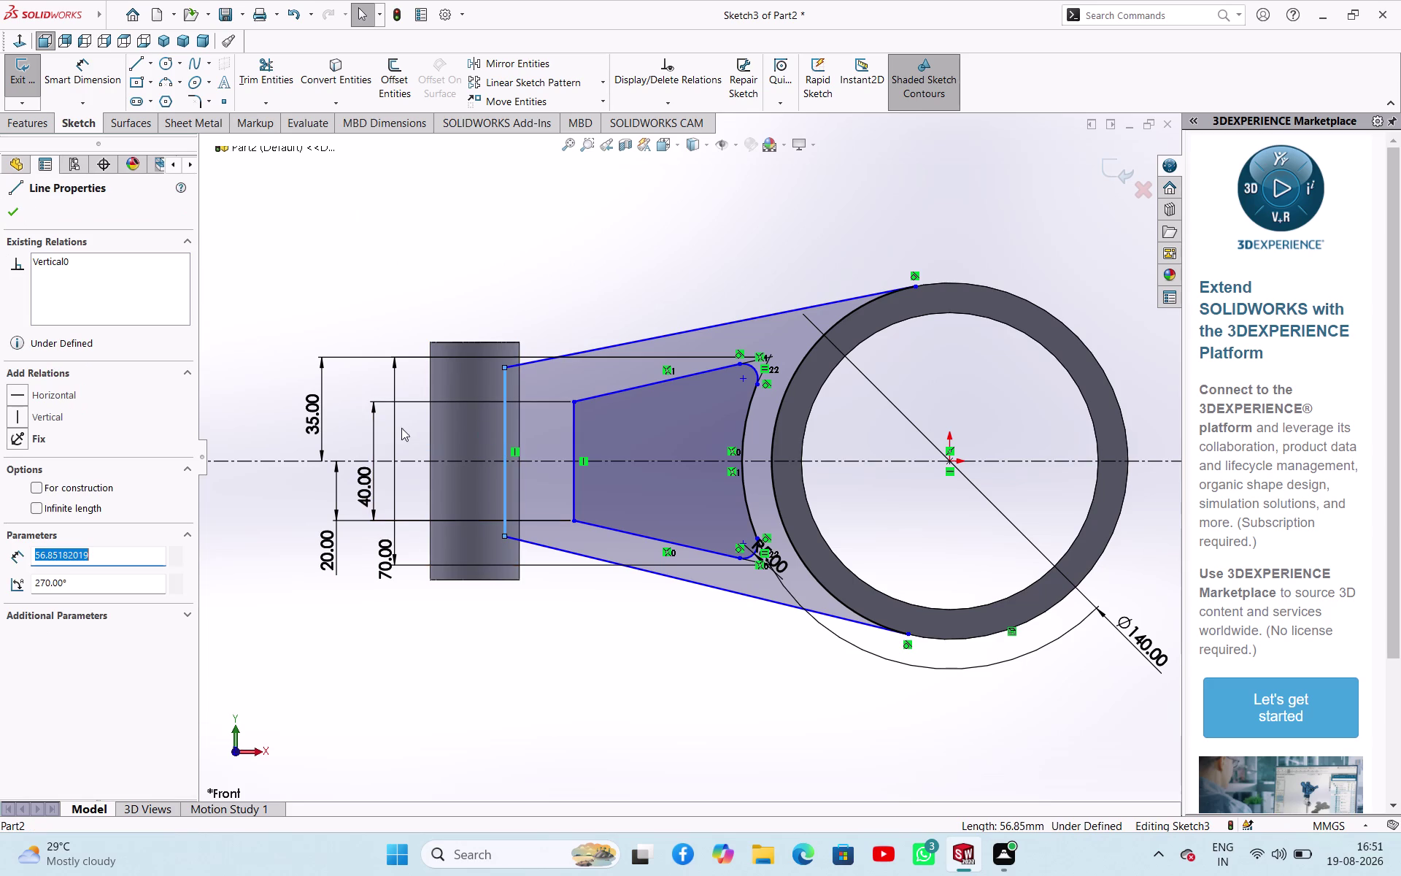
right_drag(323, 306, 353, 213)
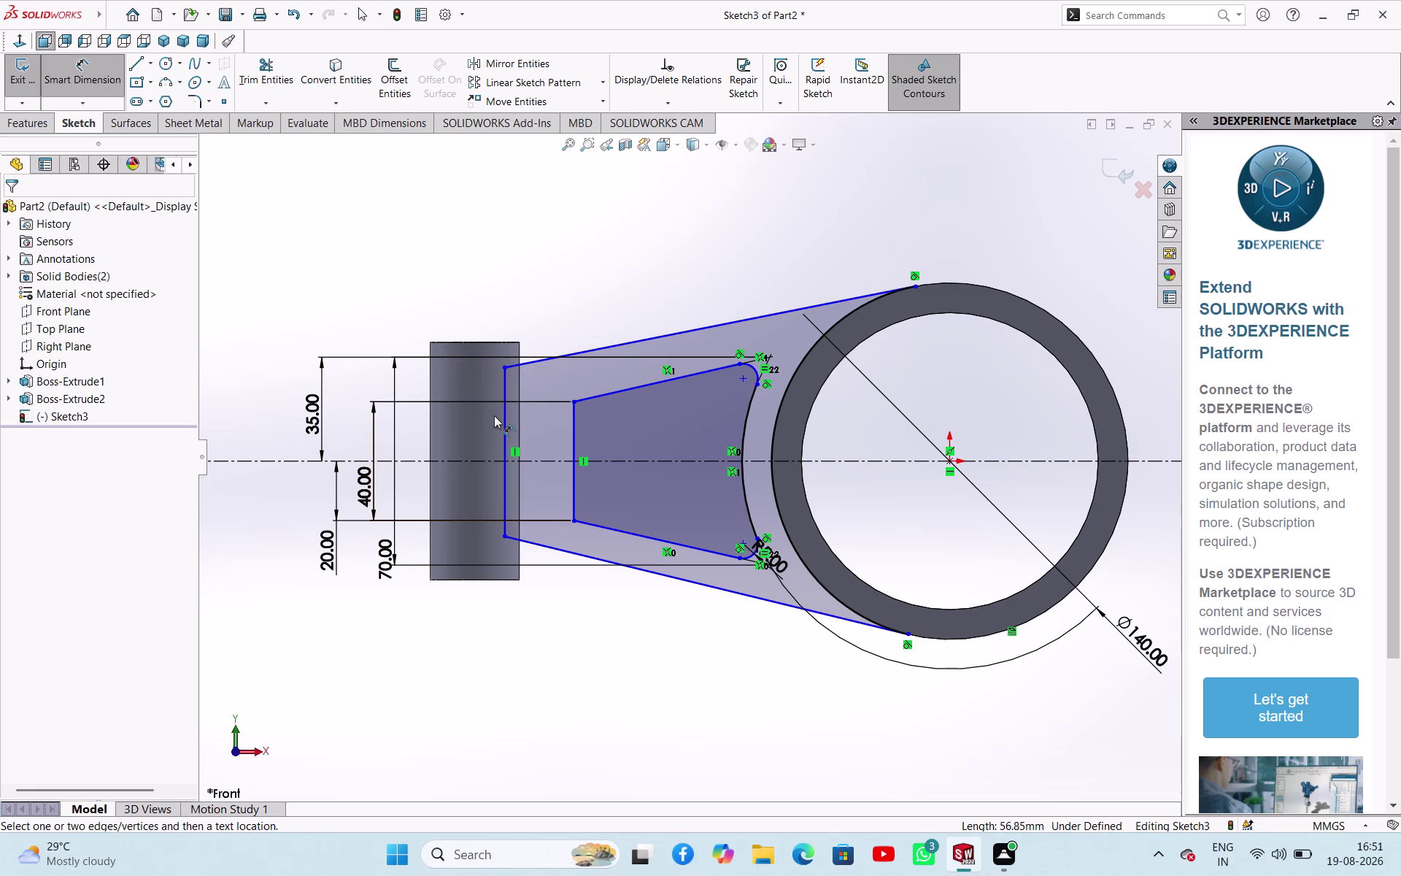
drag(502, 425, 493, 428)
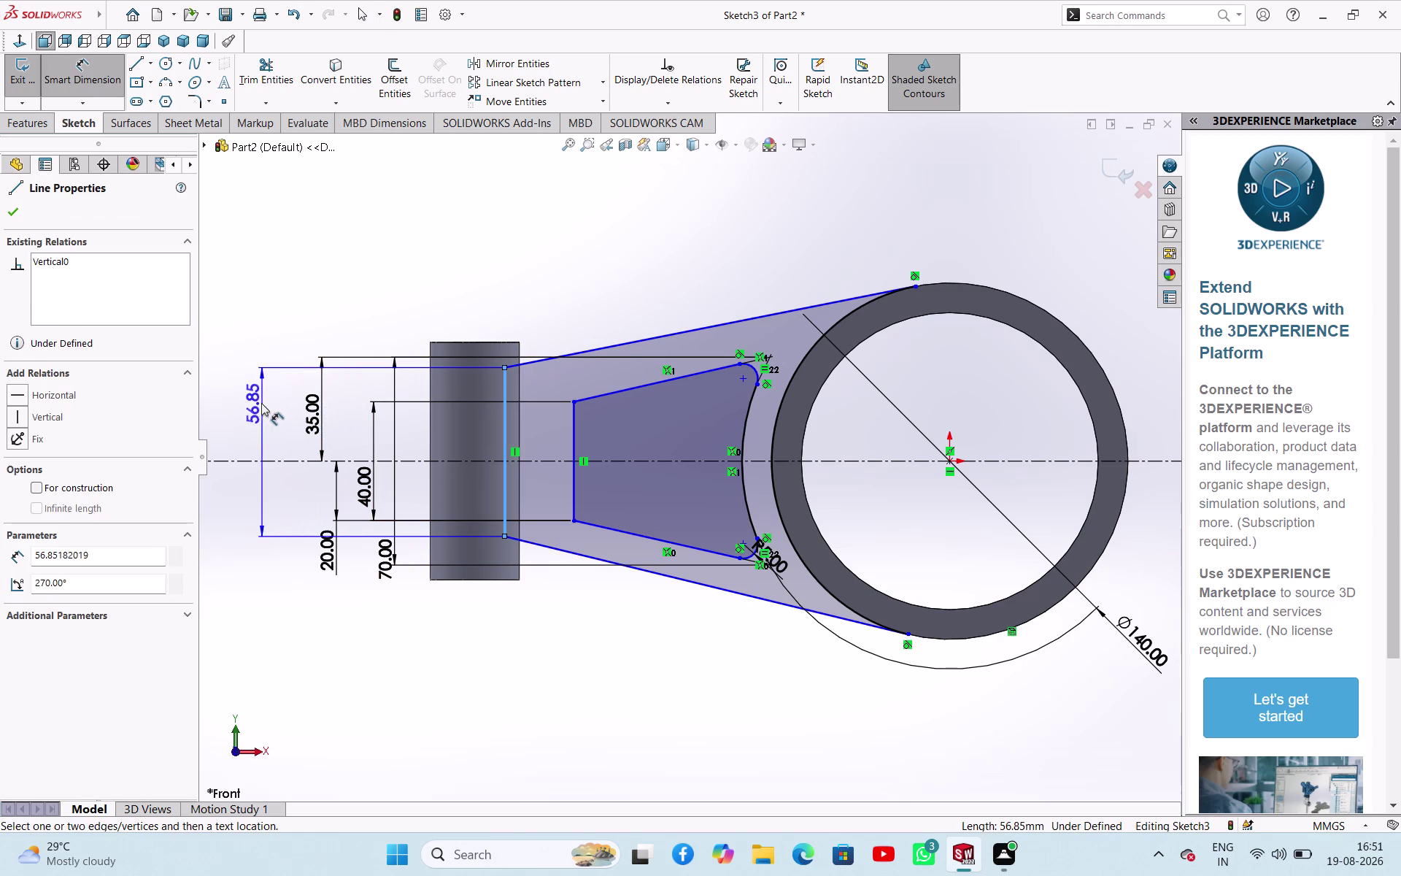
click(261, 403)
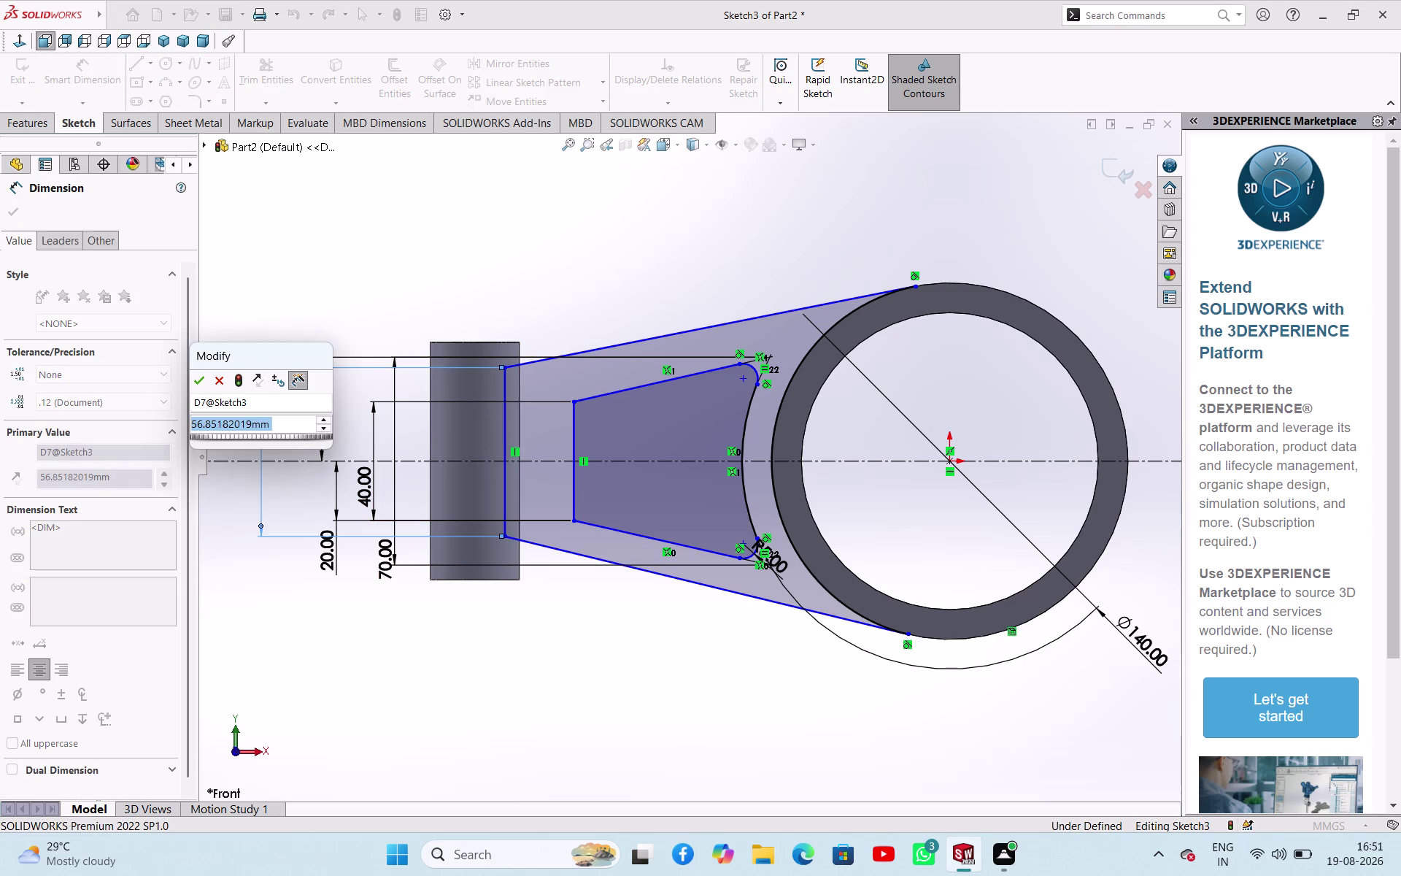
text(70)
key(Return)
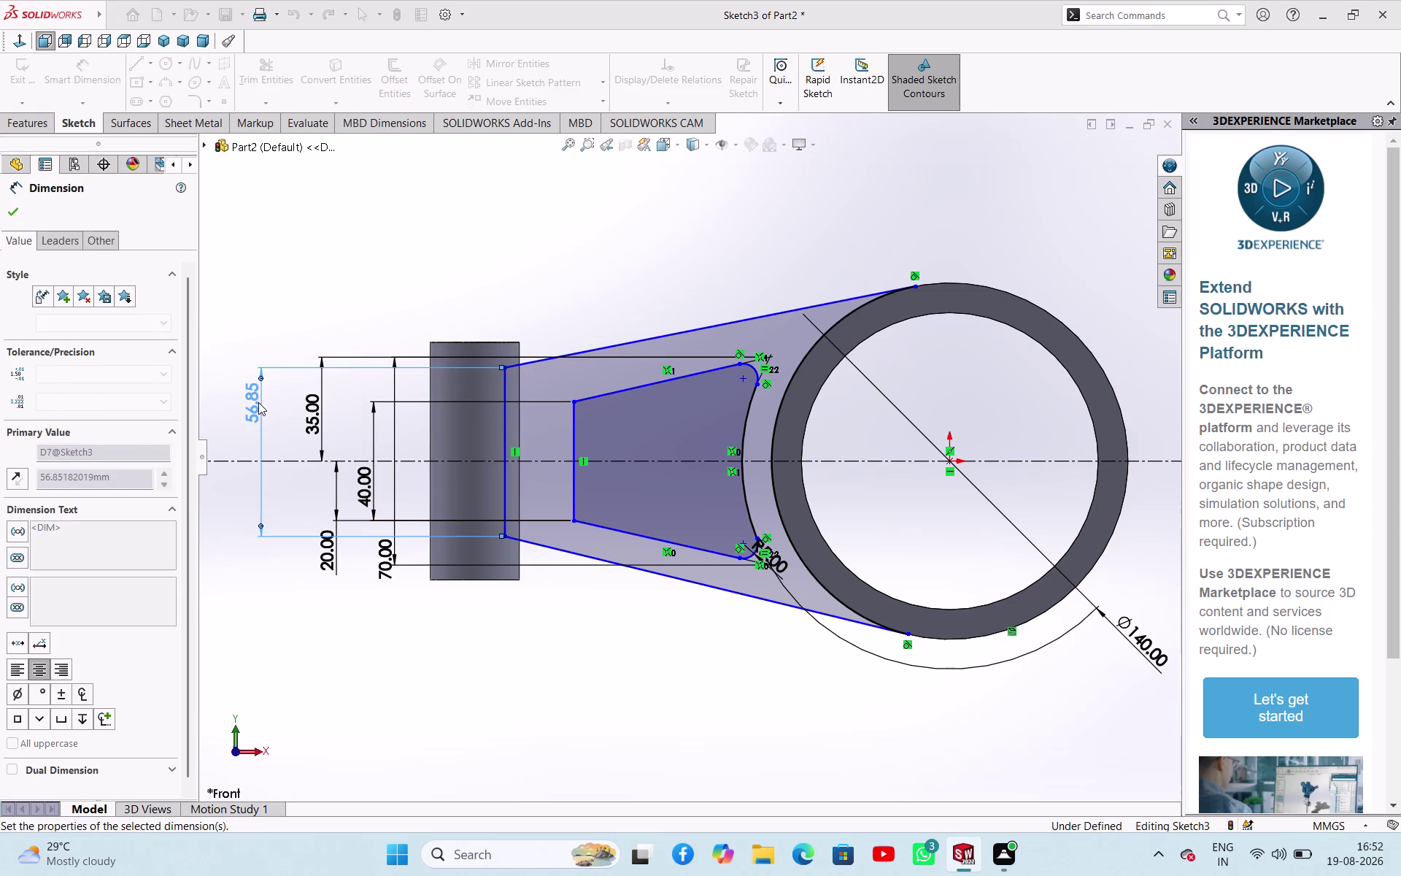
click(506, 537)
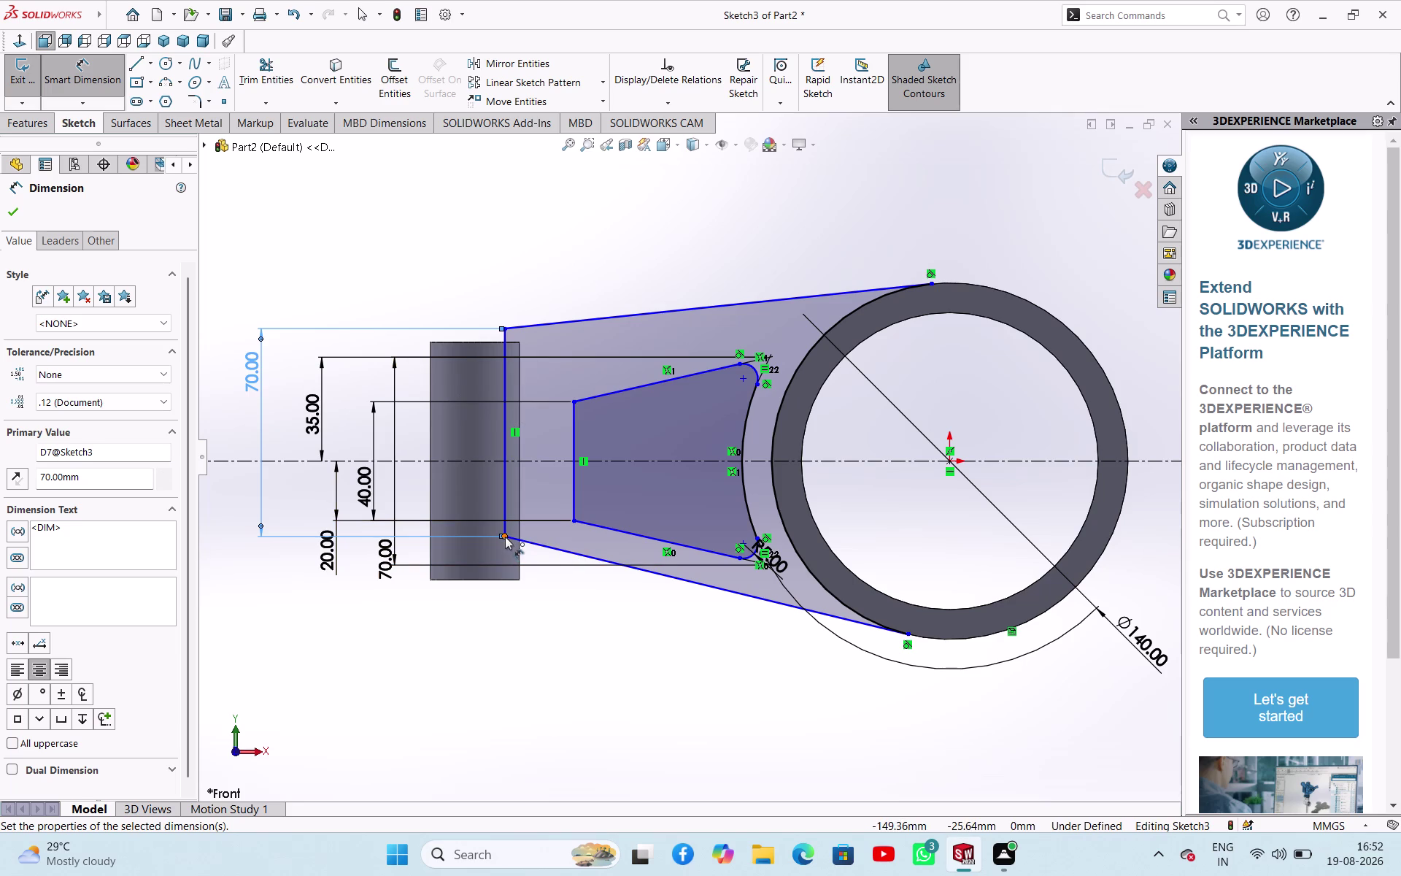
Place the edge's lower endpoint 35 mm from the centerline and close Sketch3.
click(485, 462)
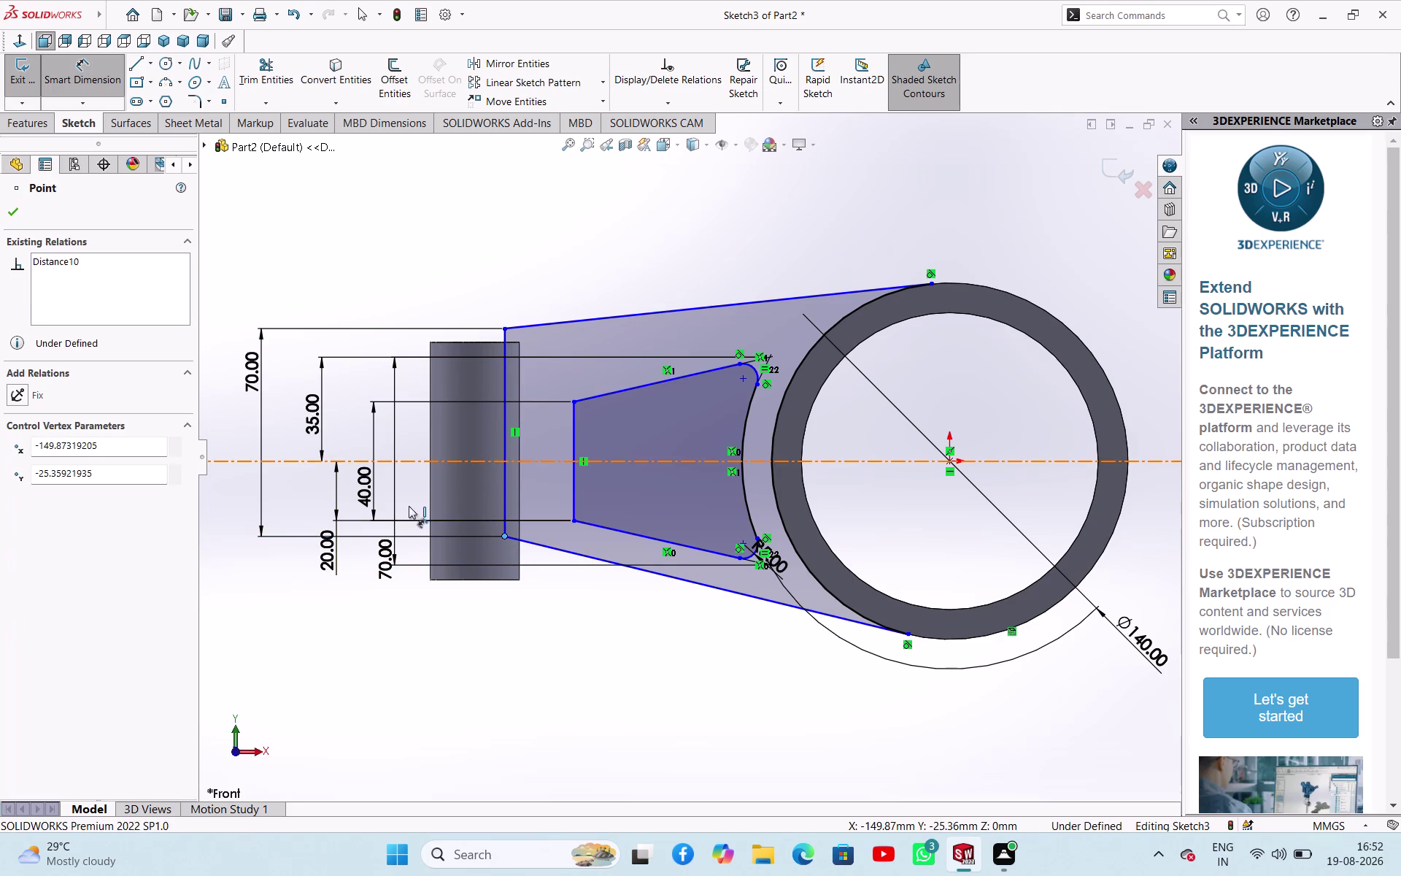
click(269, 579)
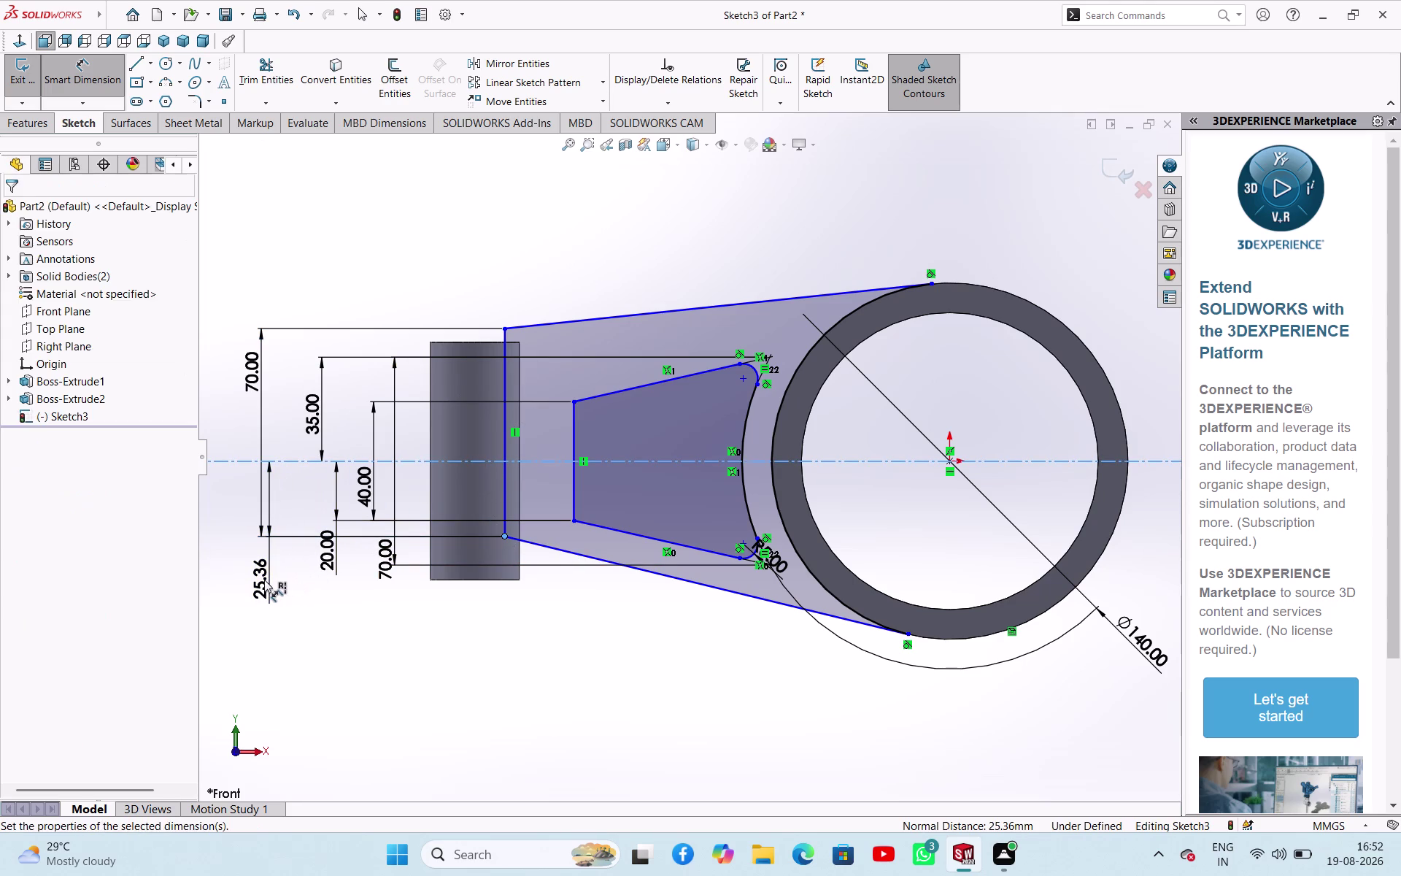
text(35)
key(Return)
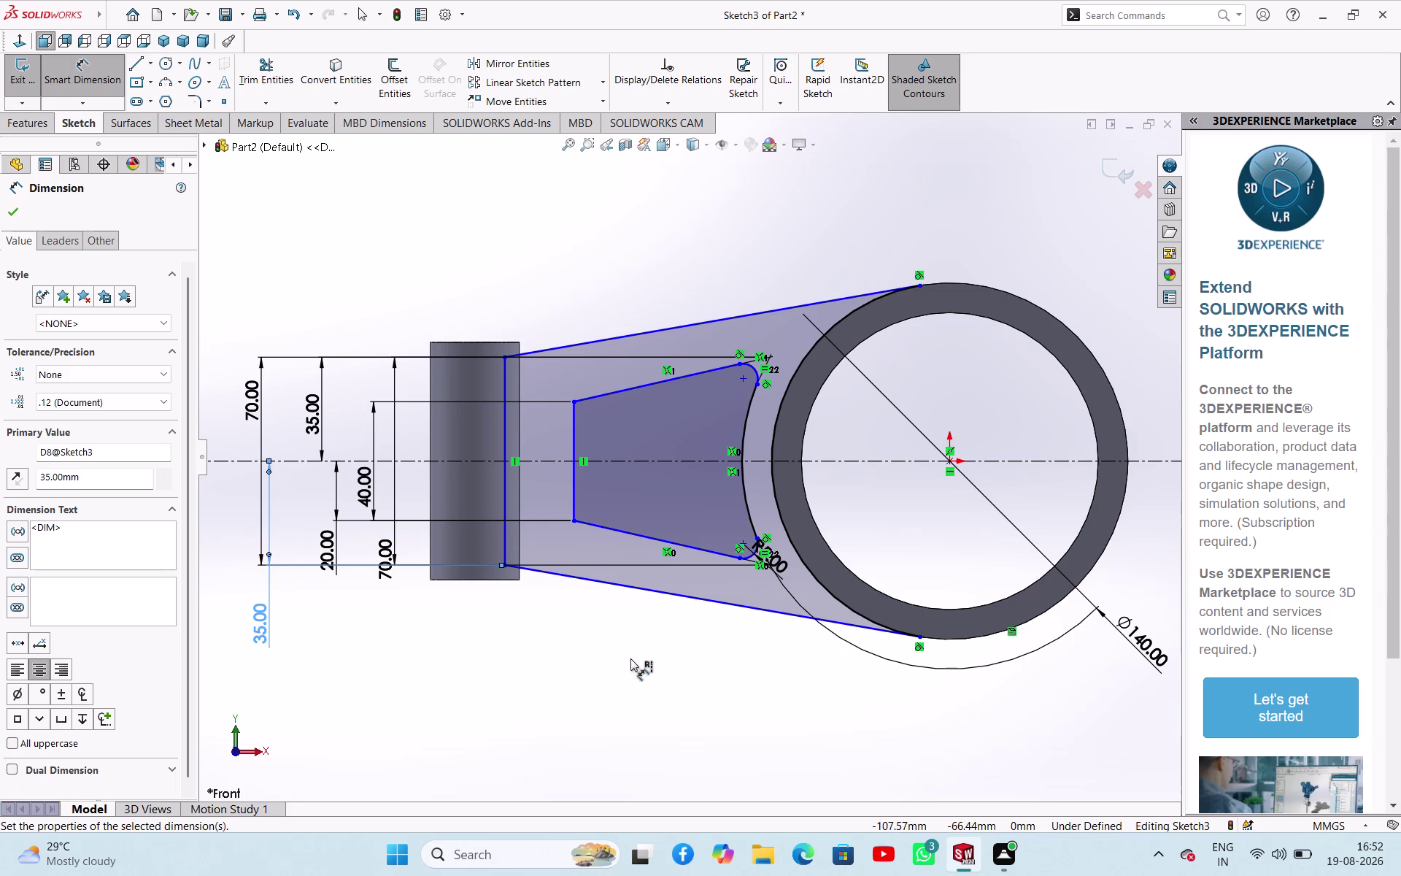
middle_drag(631, 669, 621, 612)
click(6, 215)
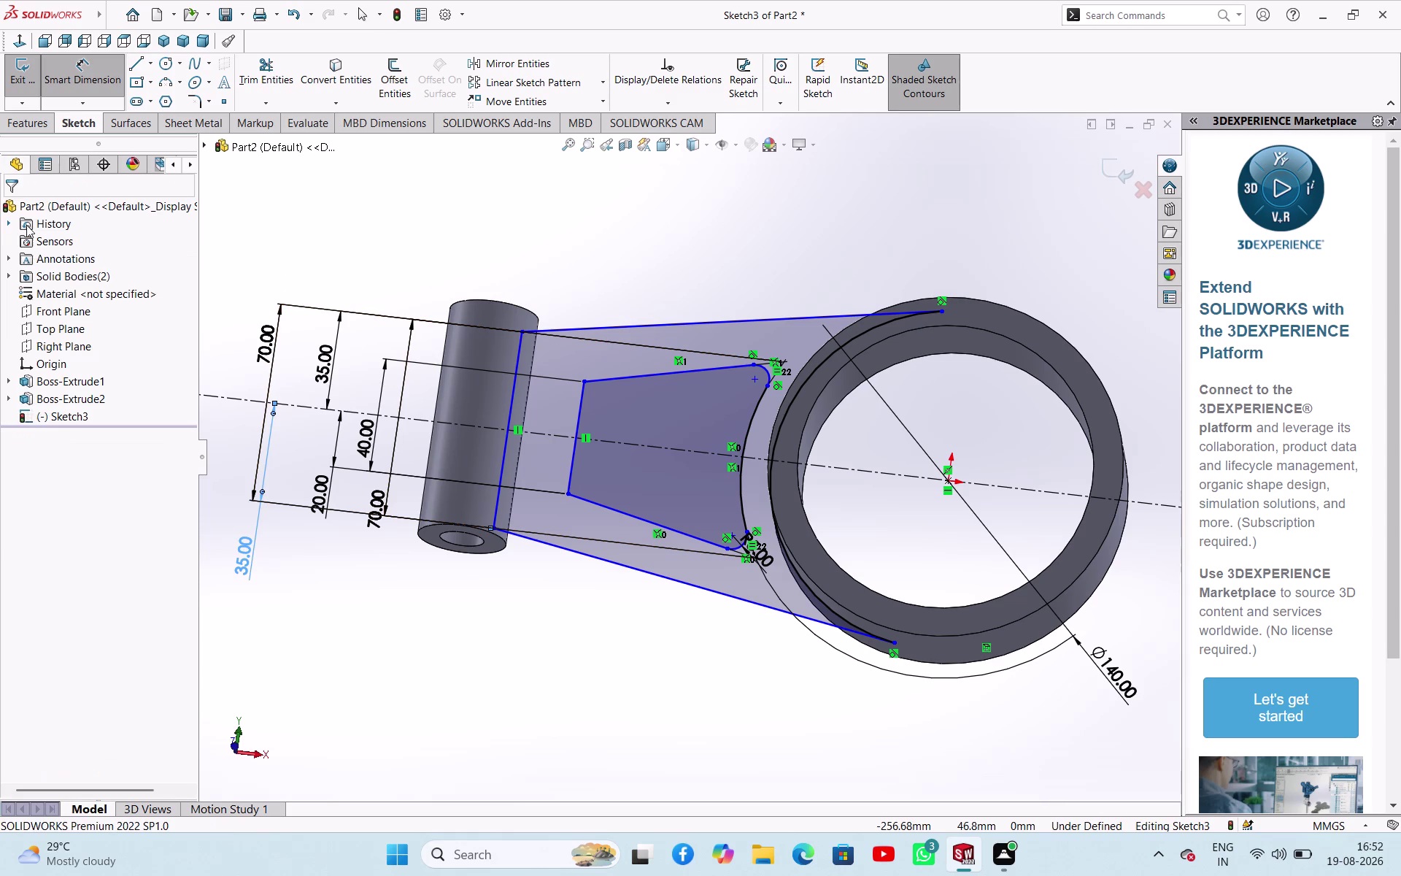
click(32, 70)
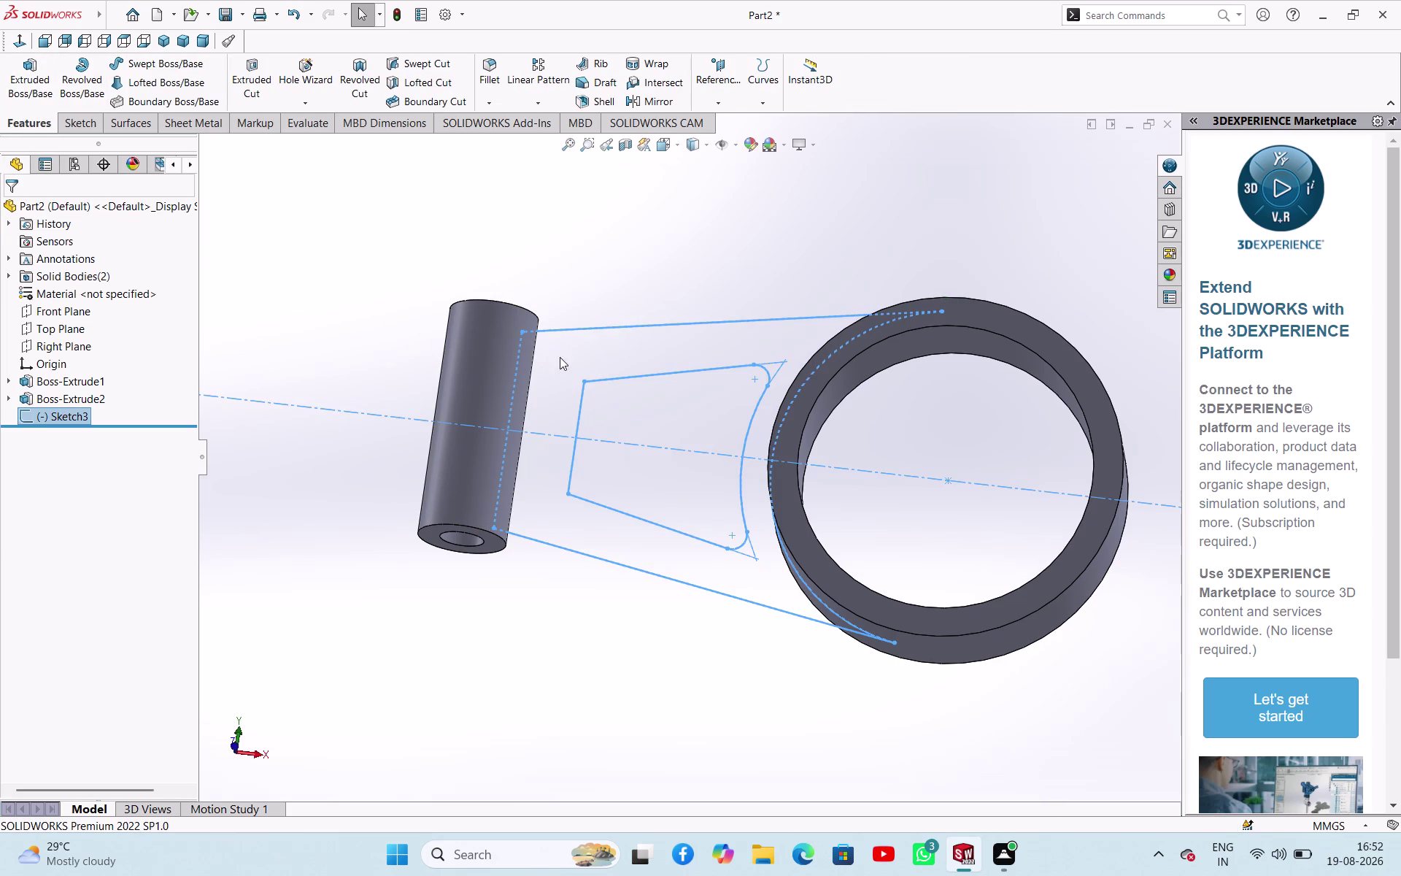
Extrude Sketch3 as a 20 mm Mid Plane boss, merging tube and ring into one solid.
click(592, 330)
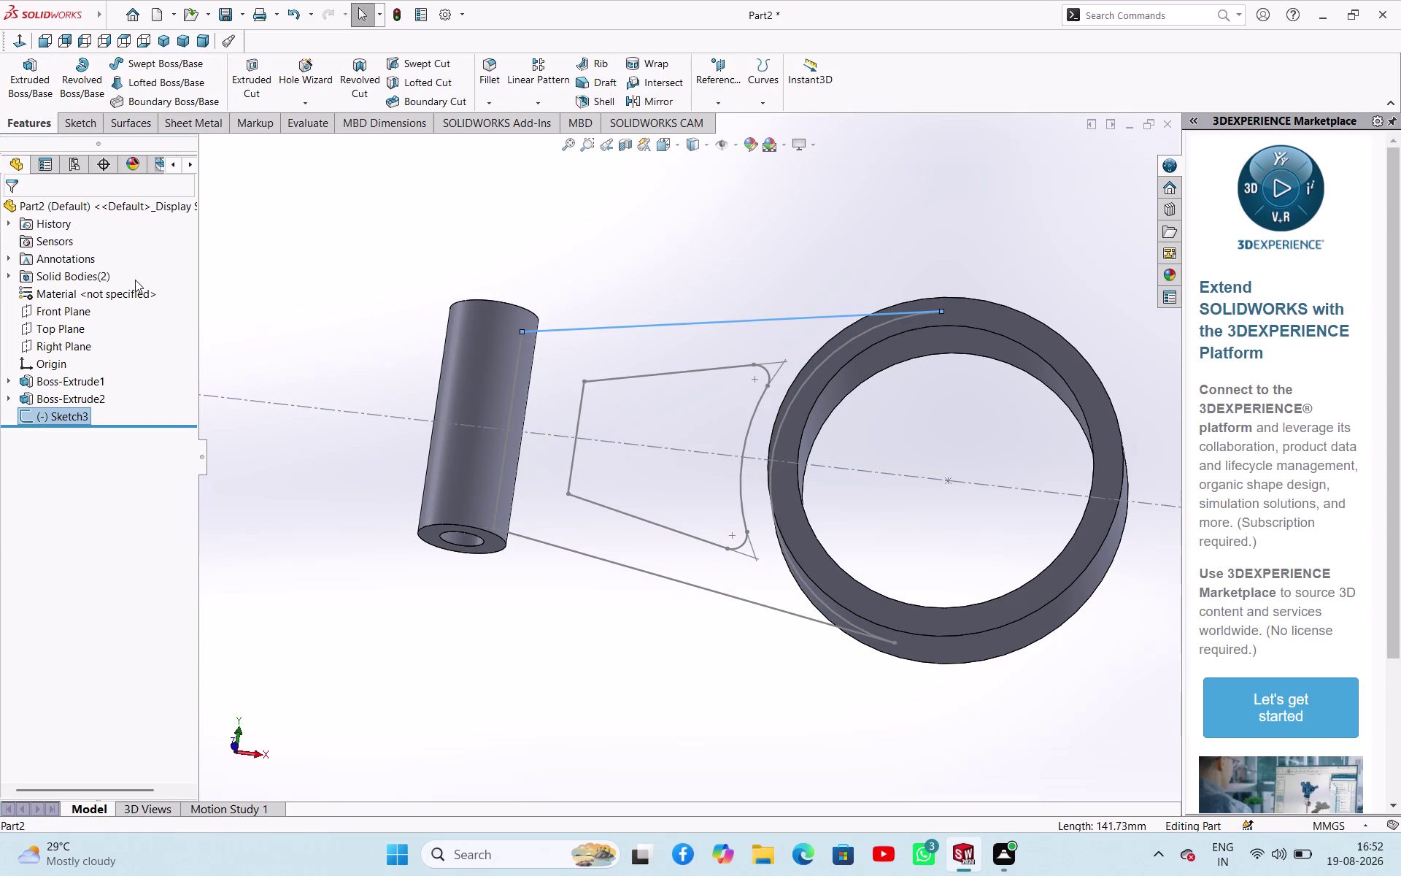
click(37, 89)
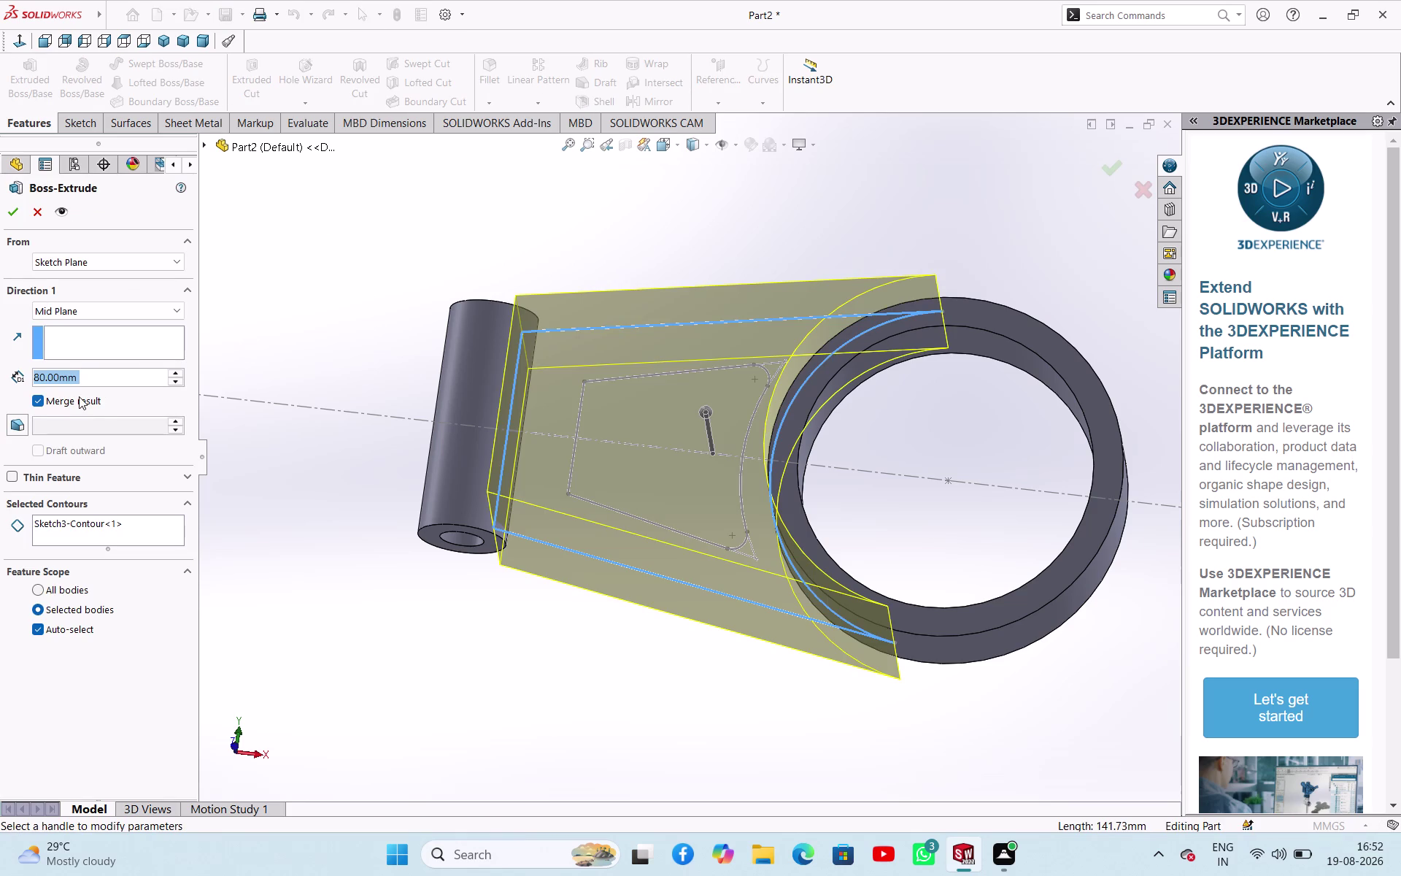
middle_drag(663, 558, 610, 567)
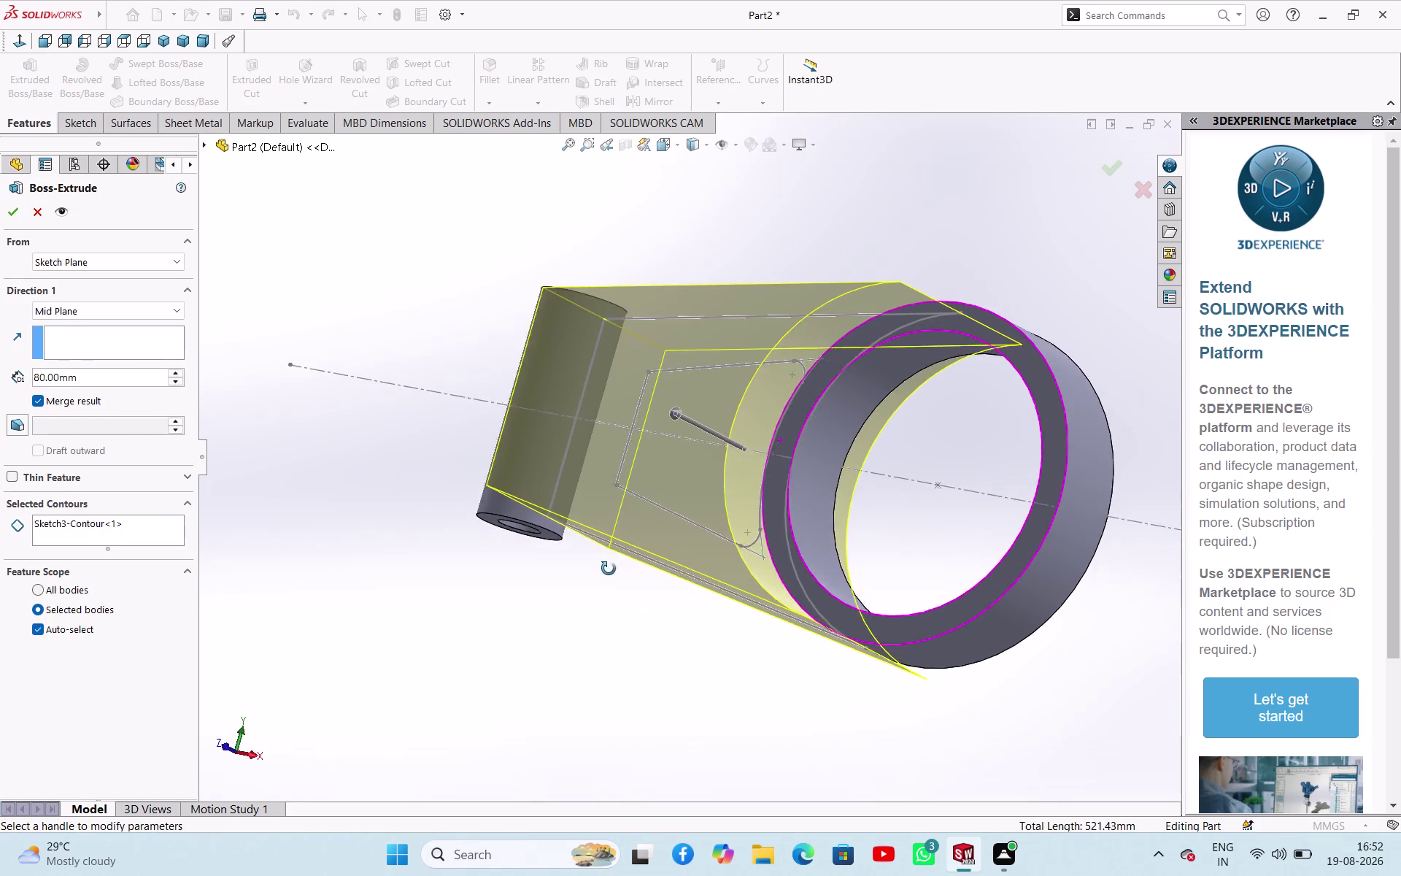
middle_drag(609, 568, 617, 487)
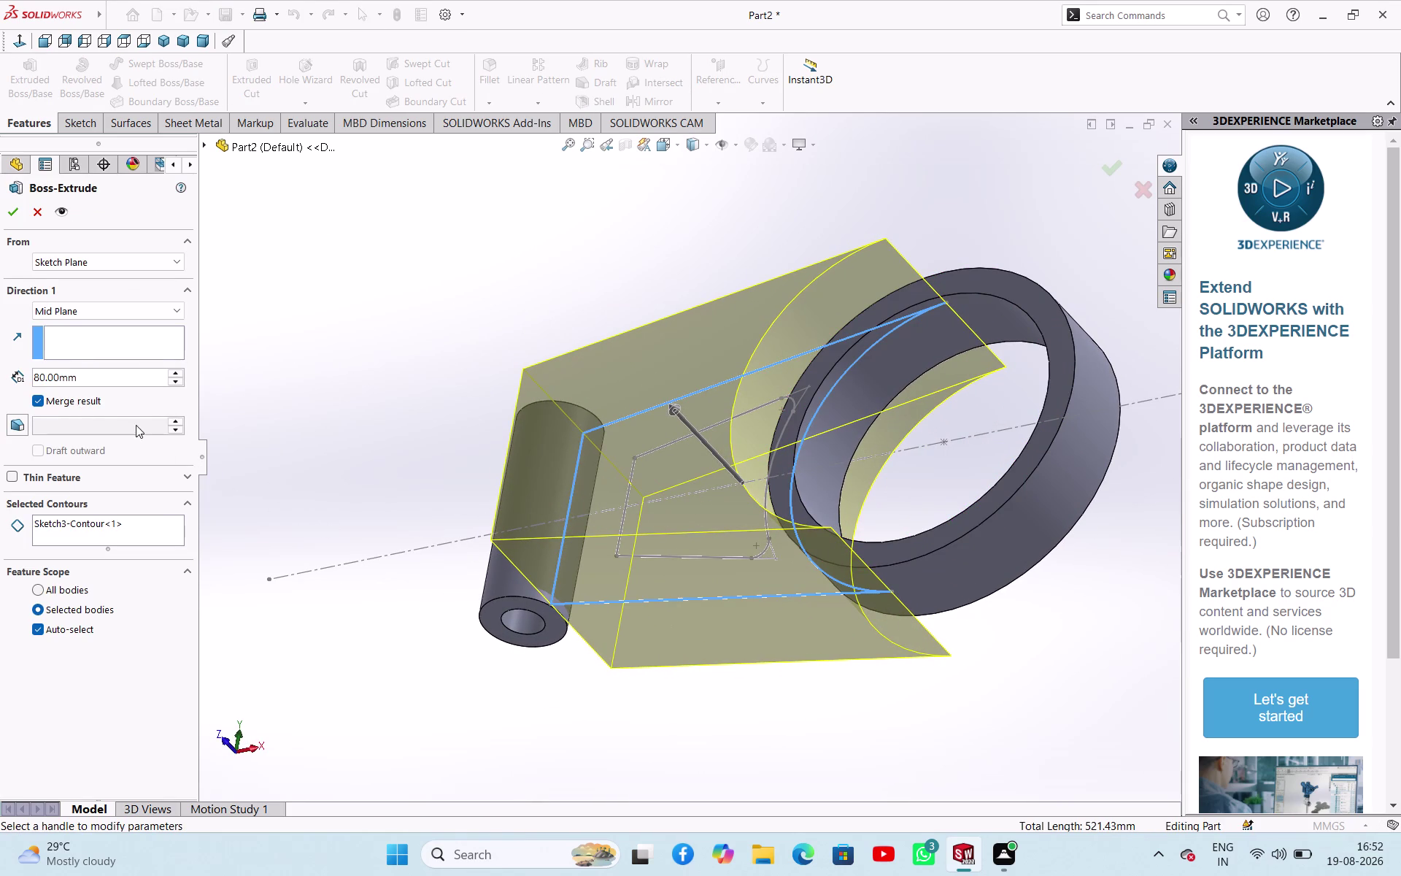
triple_click(178, 384)
click(177, 385)
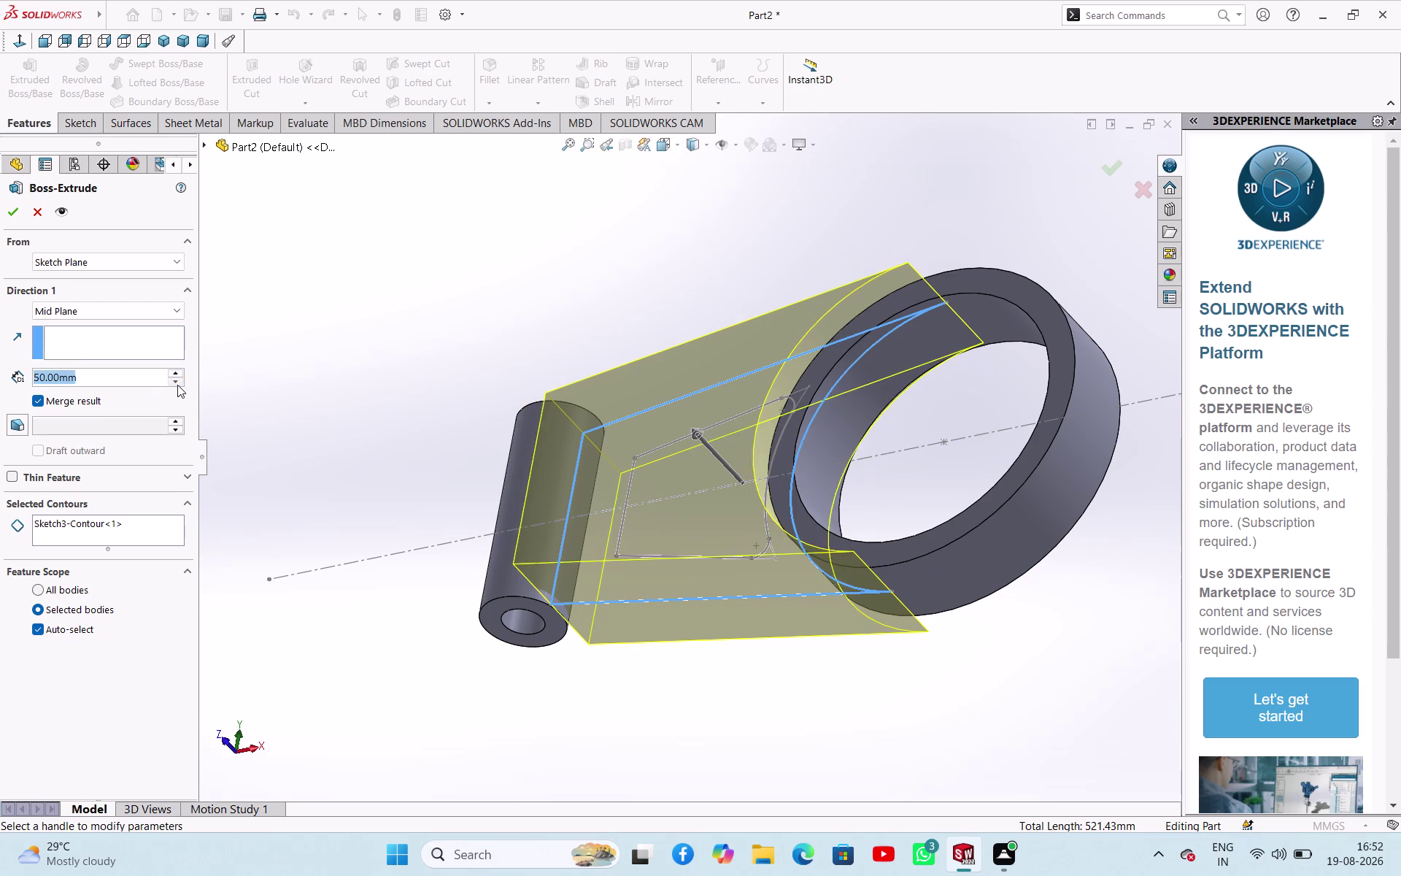
click(178, 384)
click(176, 384)
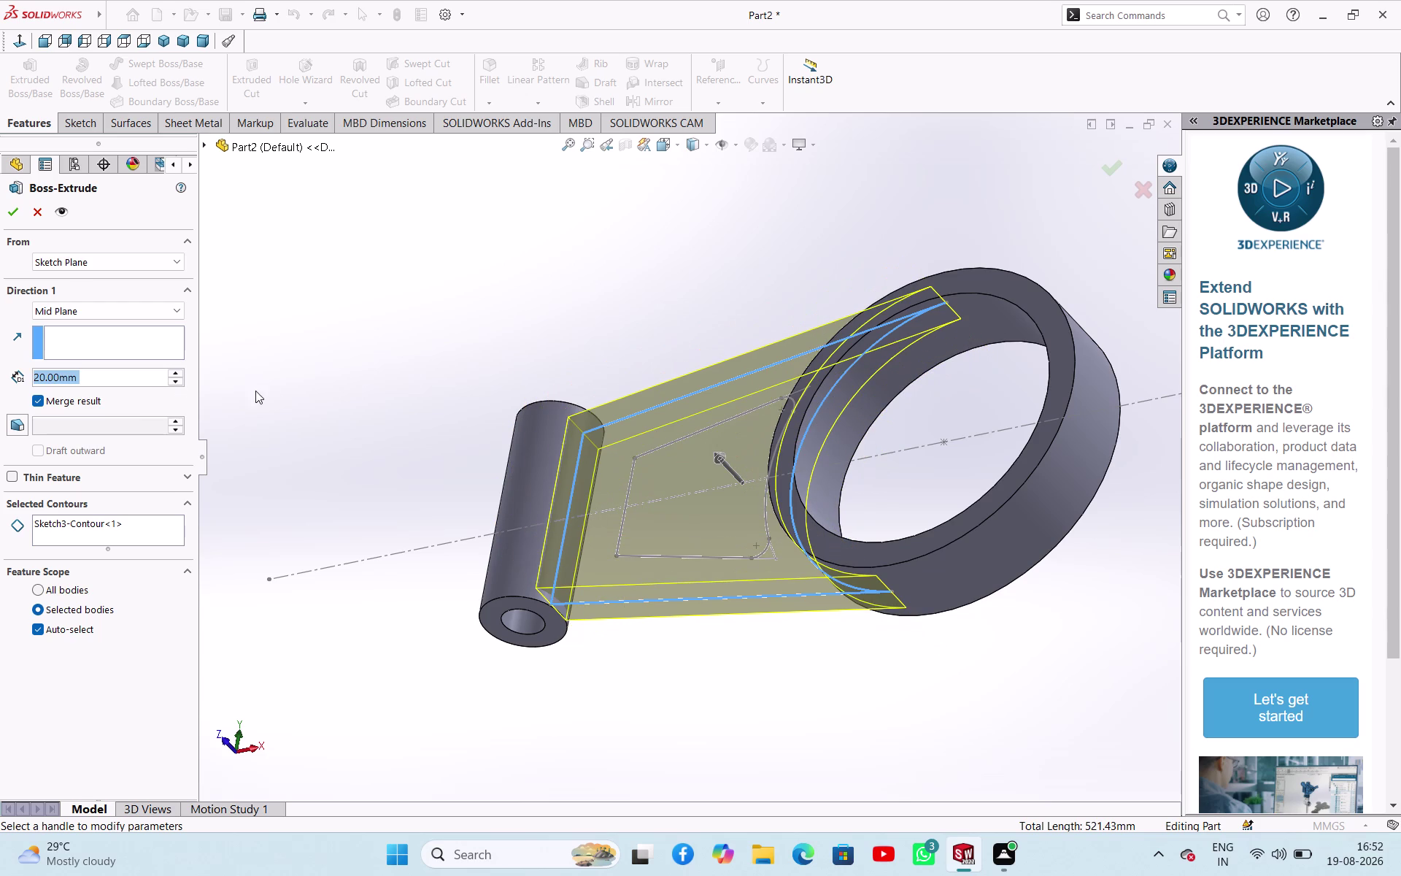
middle_drag(430, 430, 493, 300)
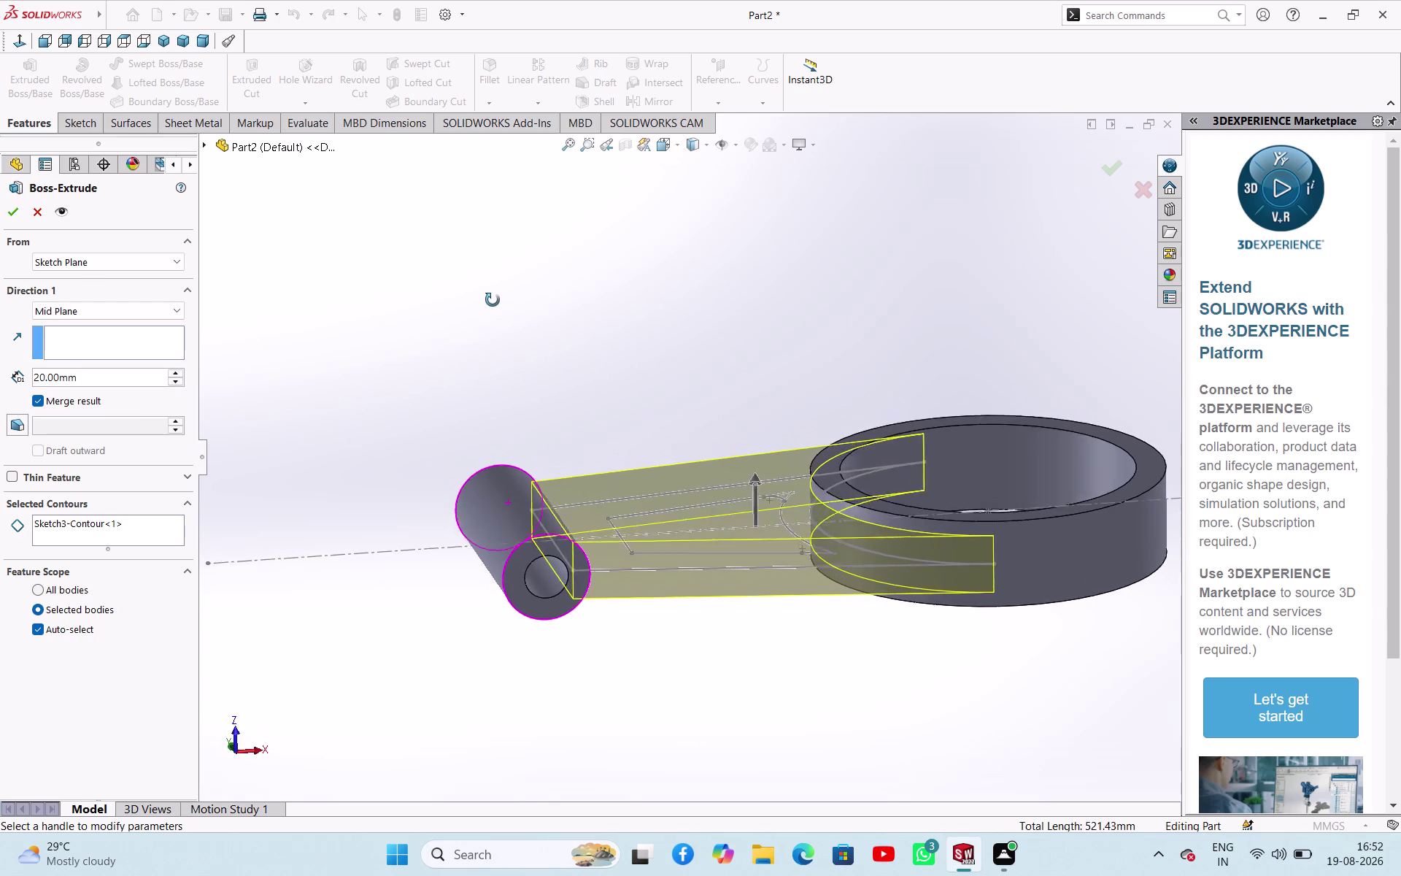
middle_drag(493, 301, 477, 282)
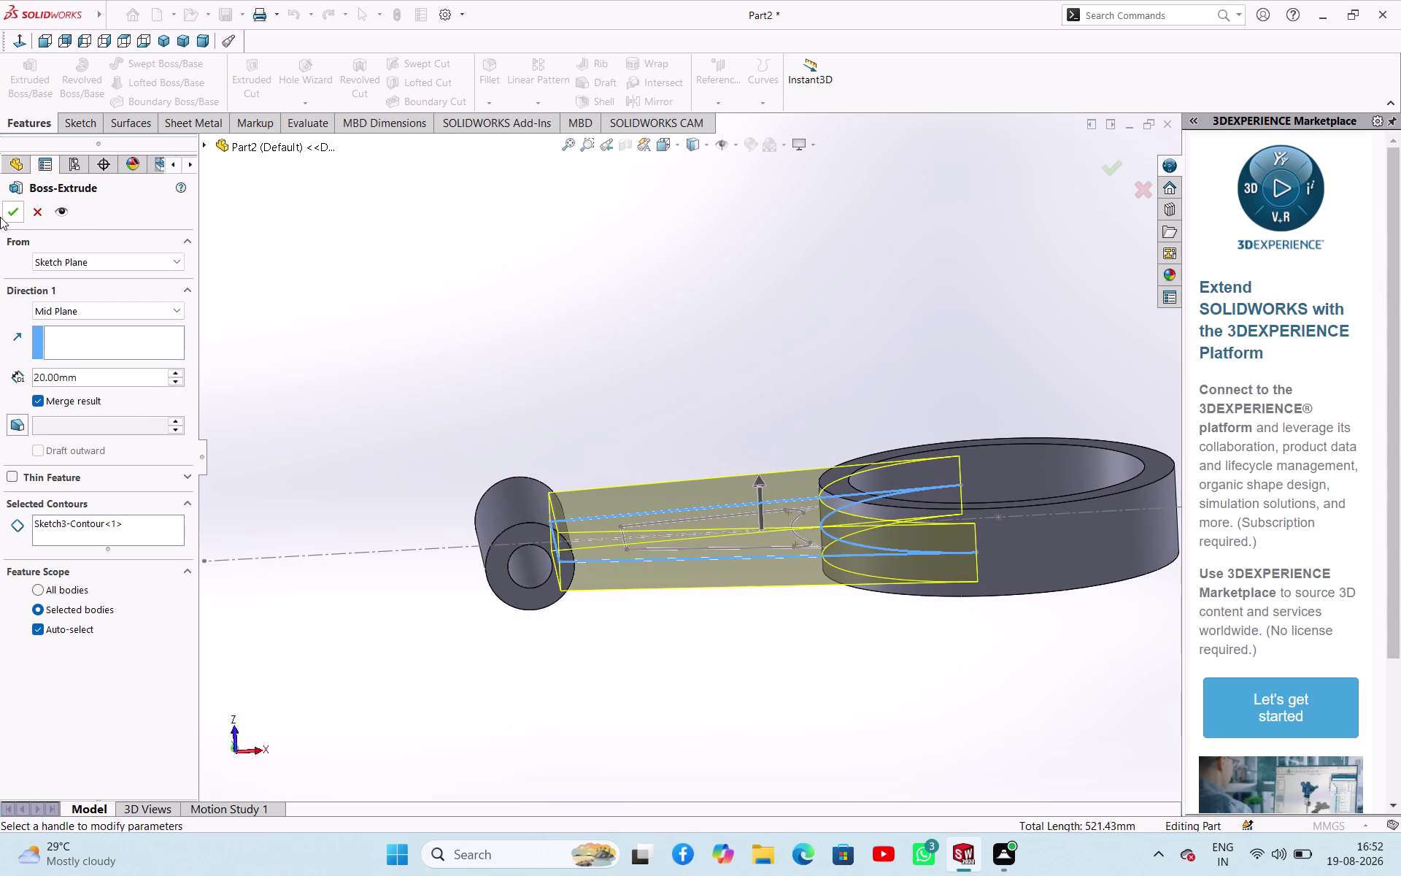
click(14, 214)
click(354, 361)
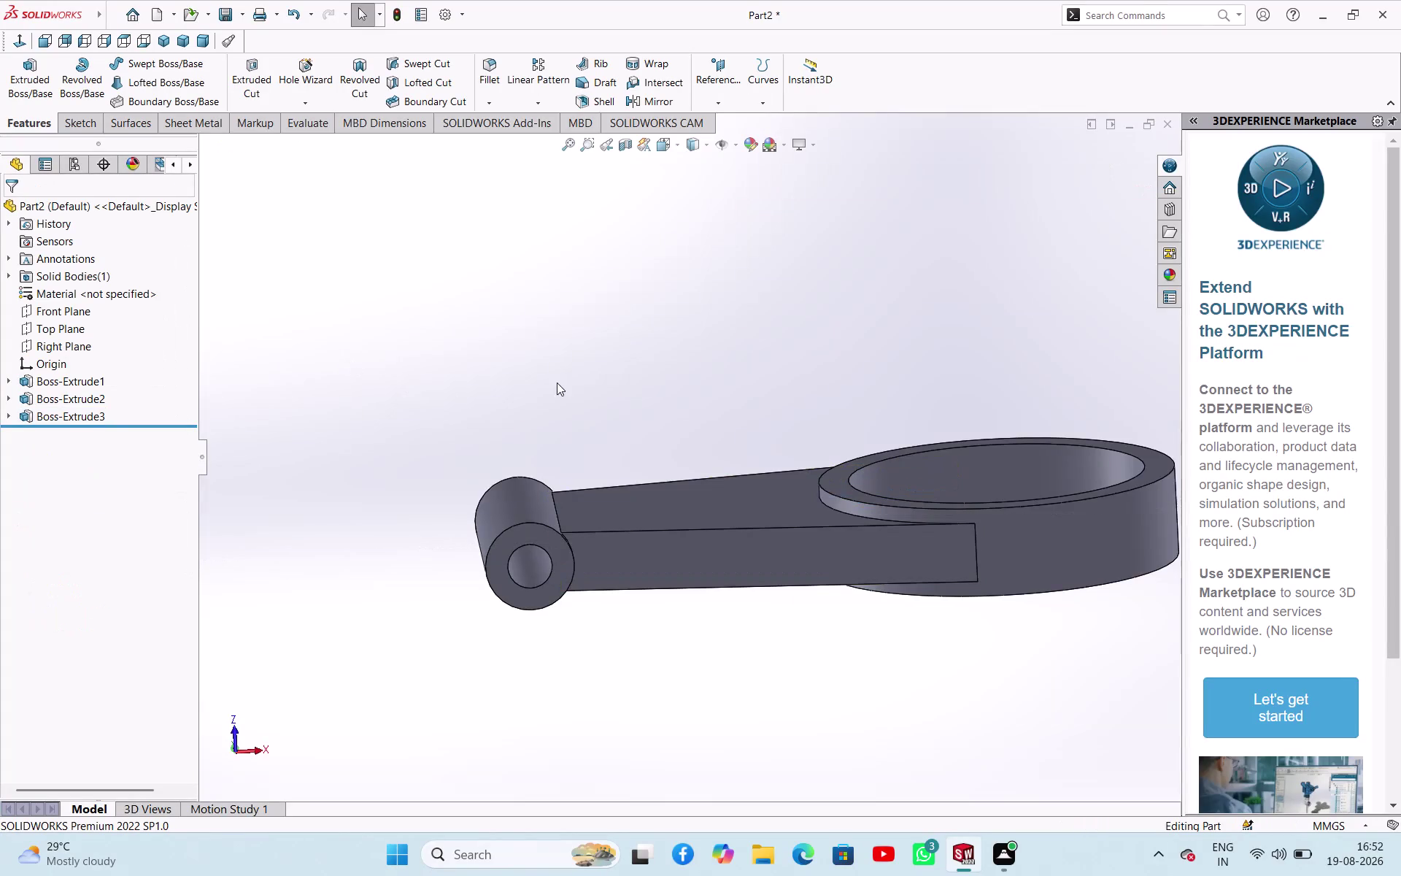
Expand Boss-Extrude3 and select Sketch3 to show its inner pocket outline.
middle_drag(557, 383, 530, 312)
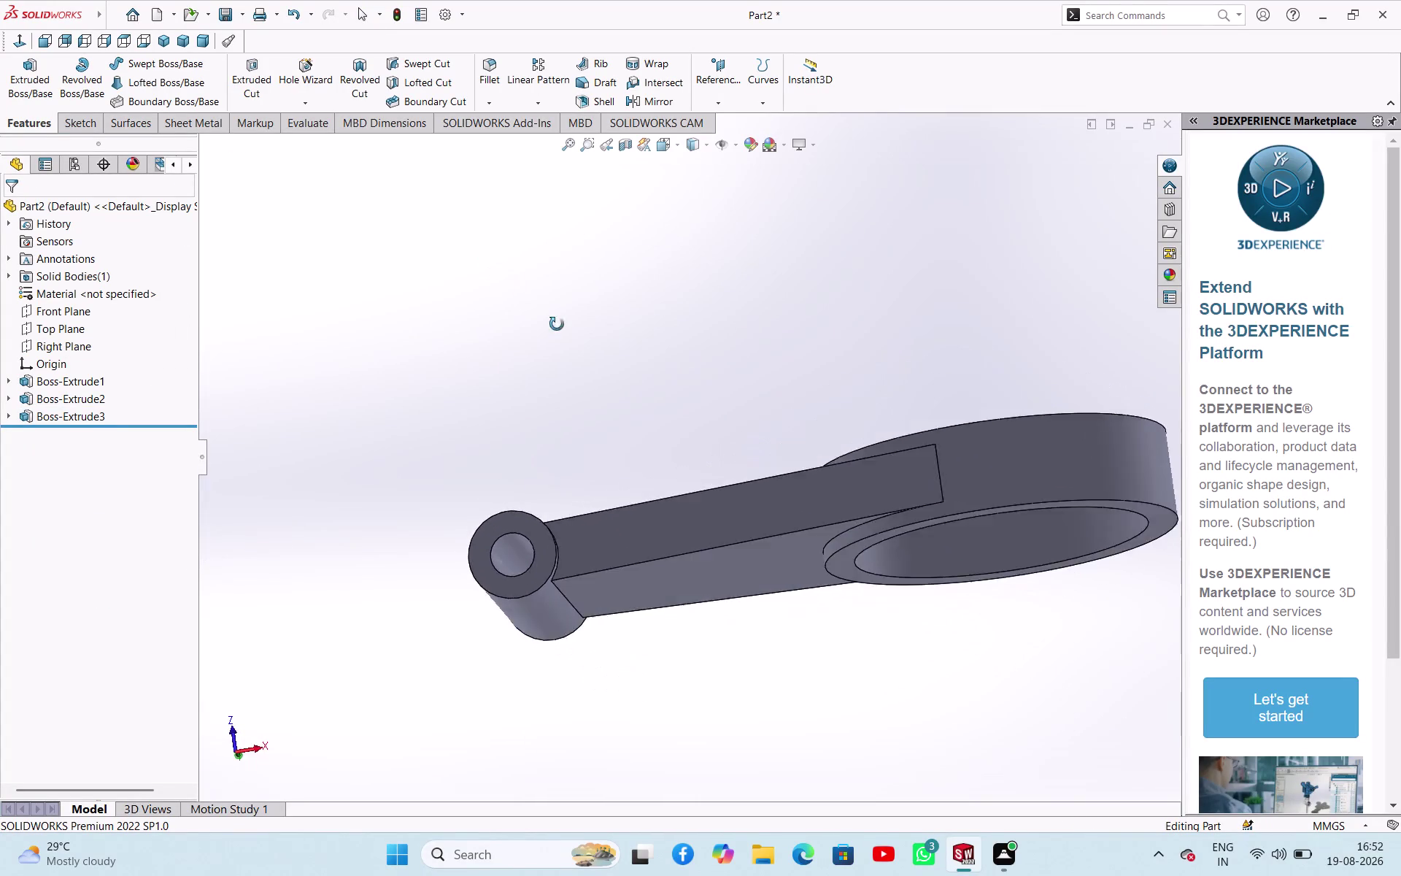
middle_drag(531, 312, 489, 403)
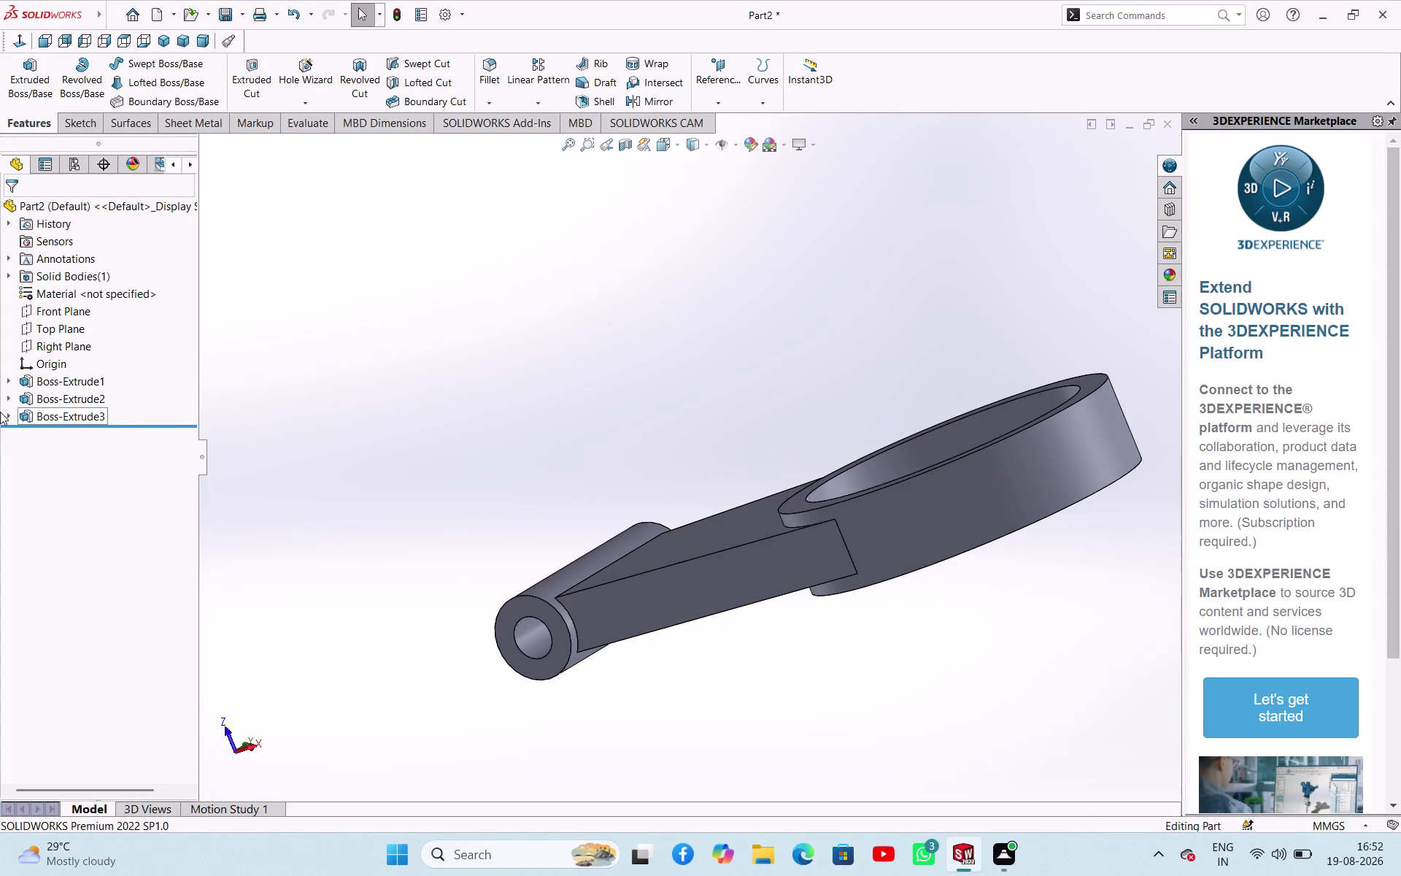
click(9, 416)
click(46, 432)
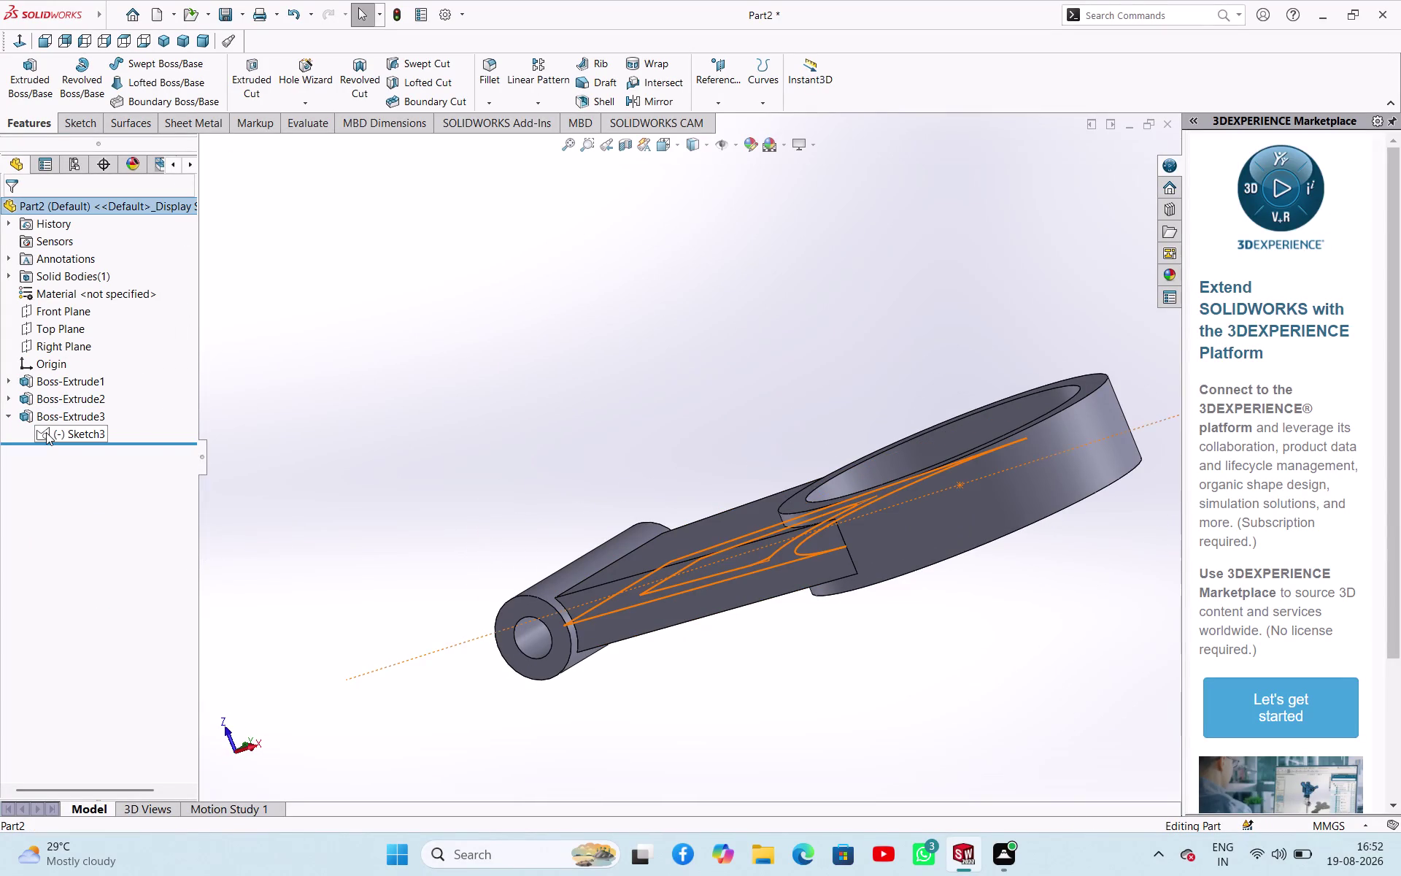
middle_drag(498, 429, 570, 500)
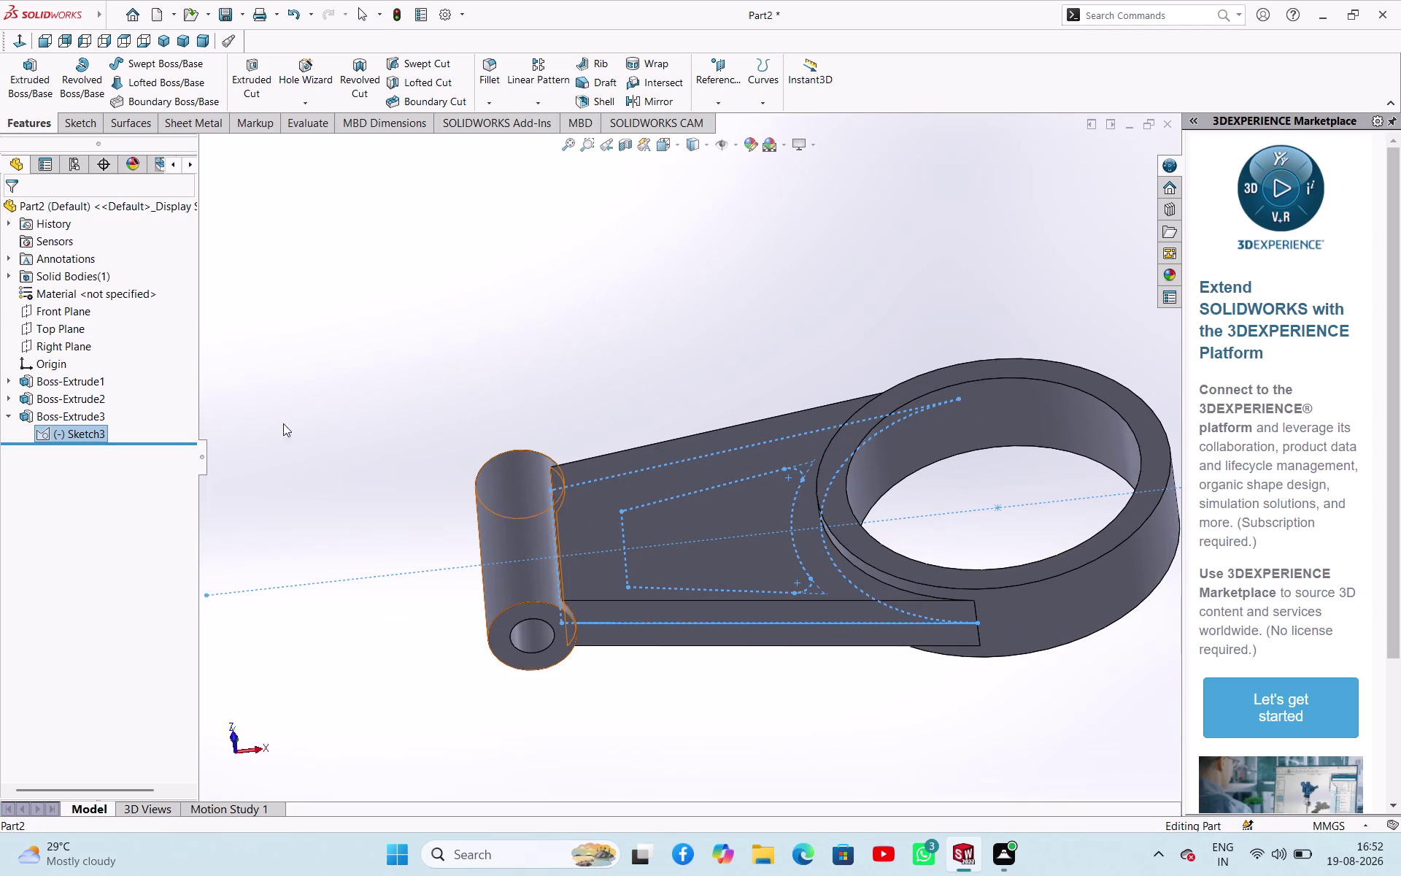
click(258, 64)
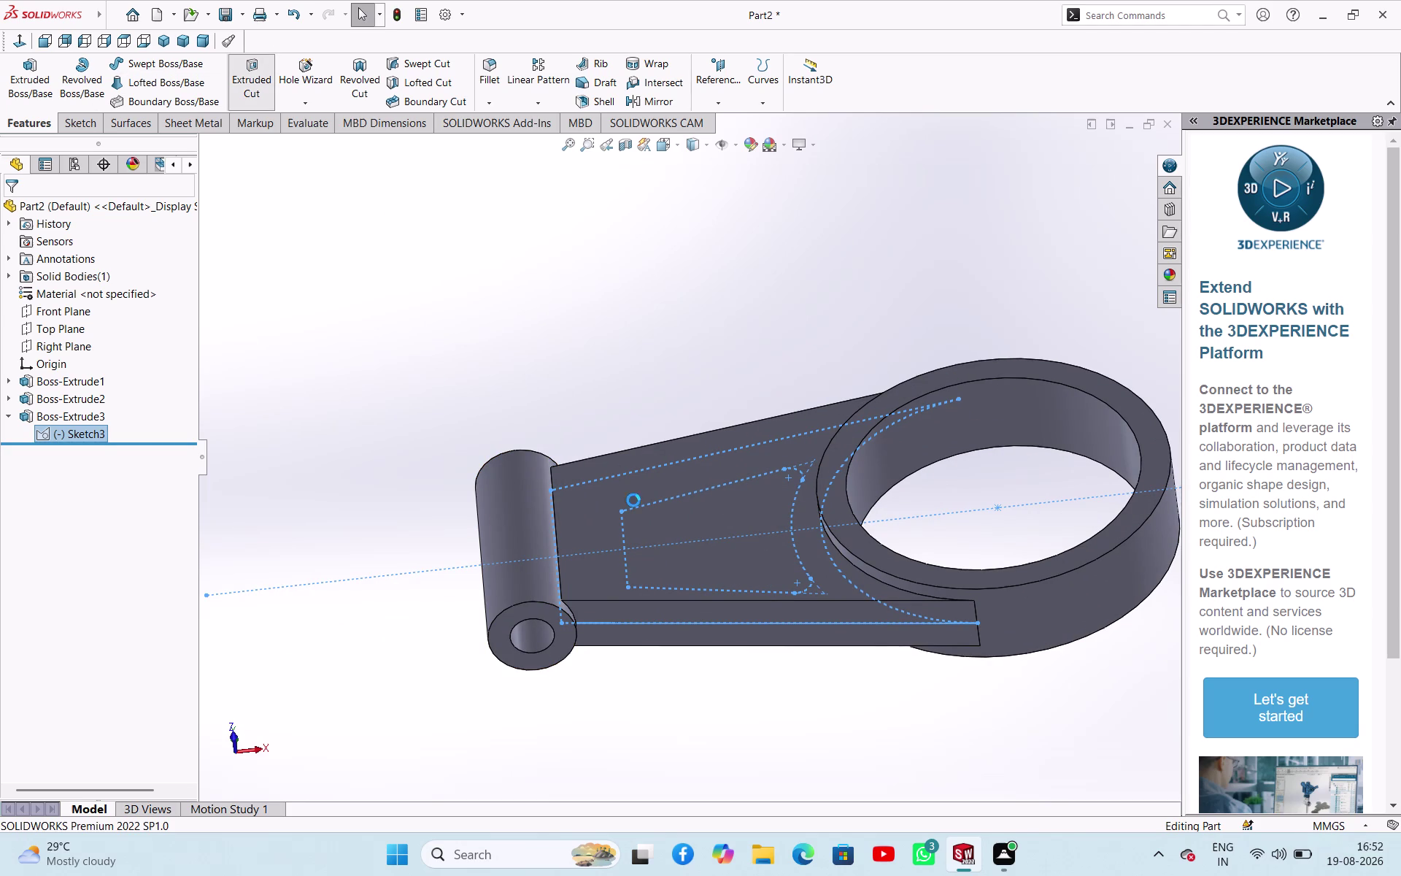
Set the inner pocket Cut-Extrude to a 20 mm Mid Plane depth and confirm it.
middle_drag(679, 396, 711, 452)
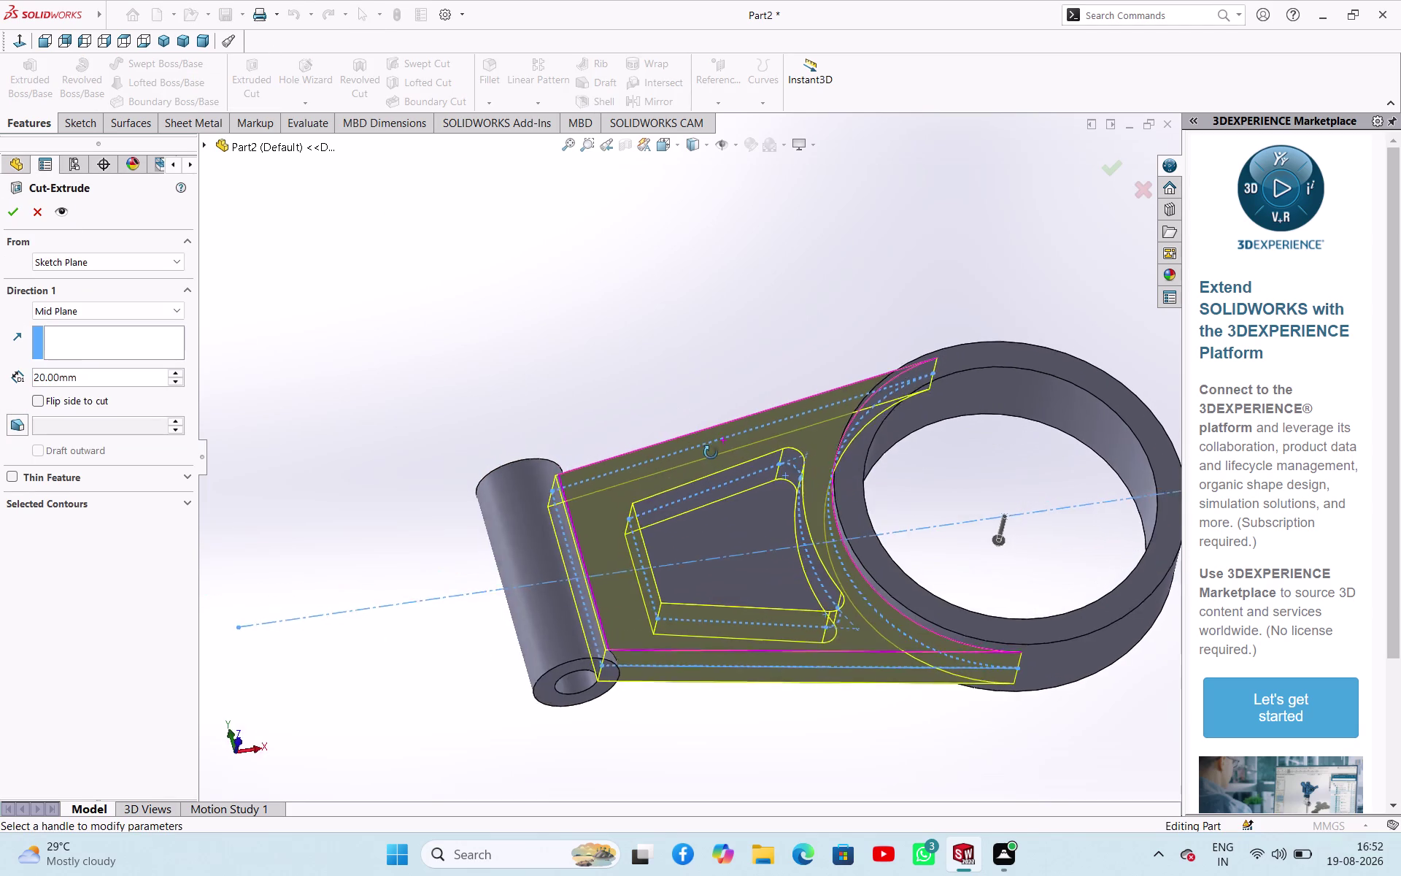
middle_drag(711, 452, 652, 294)
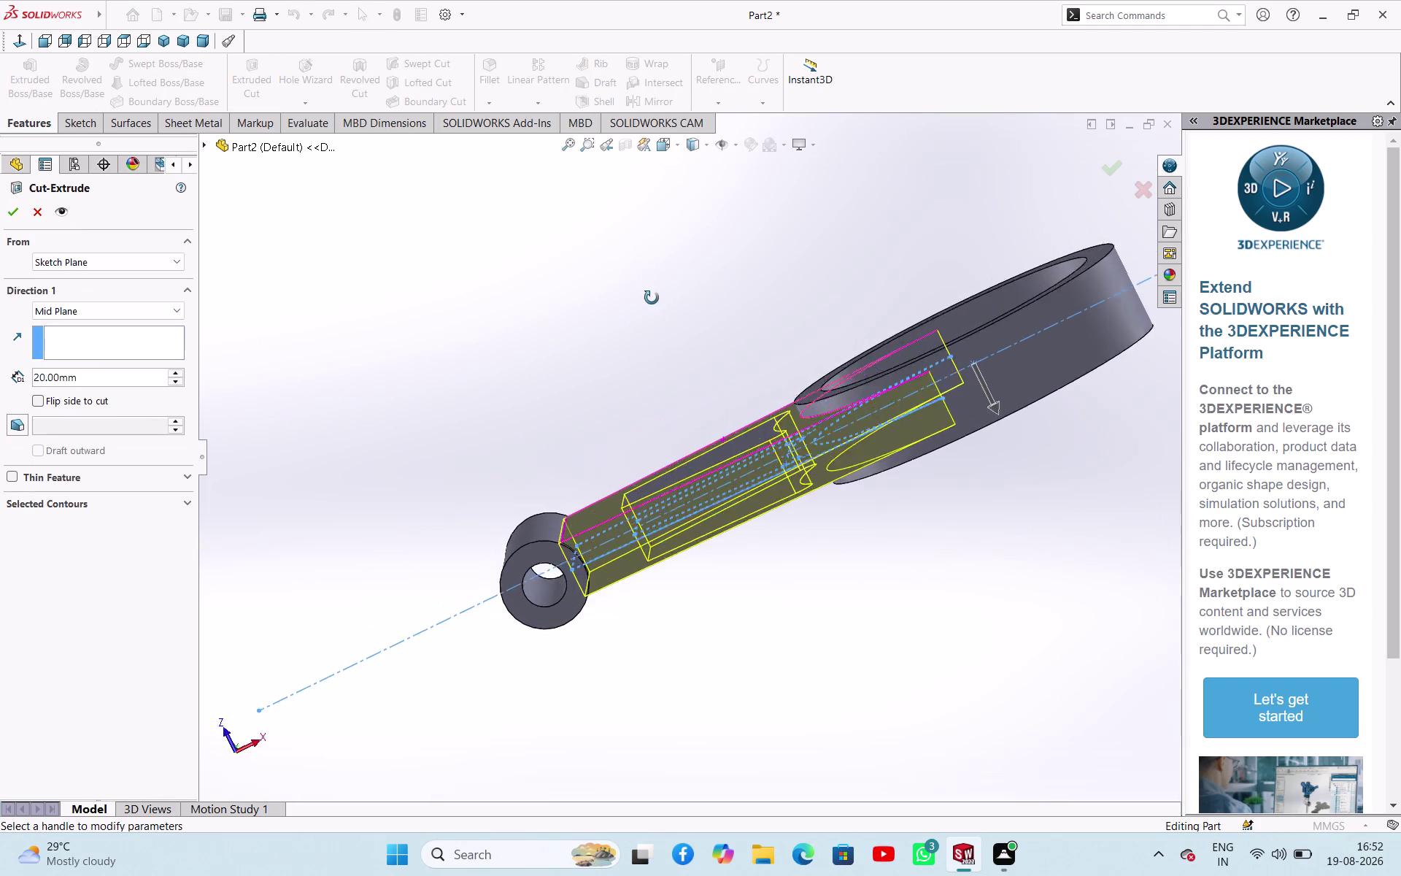
middle_drag(651, 294, 642, 340)
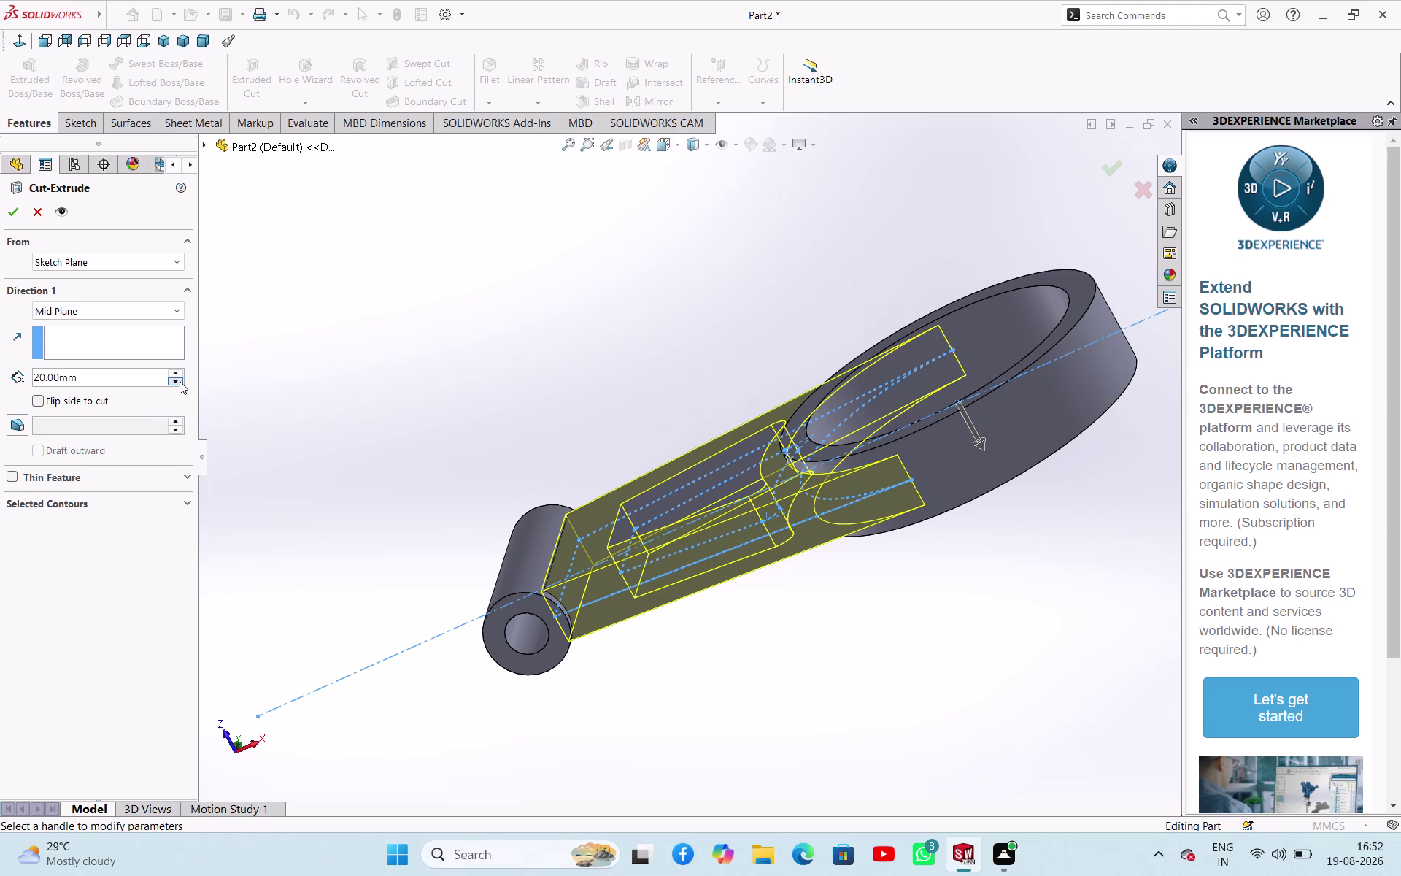
click(181, 374)
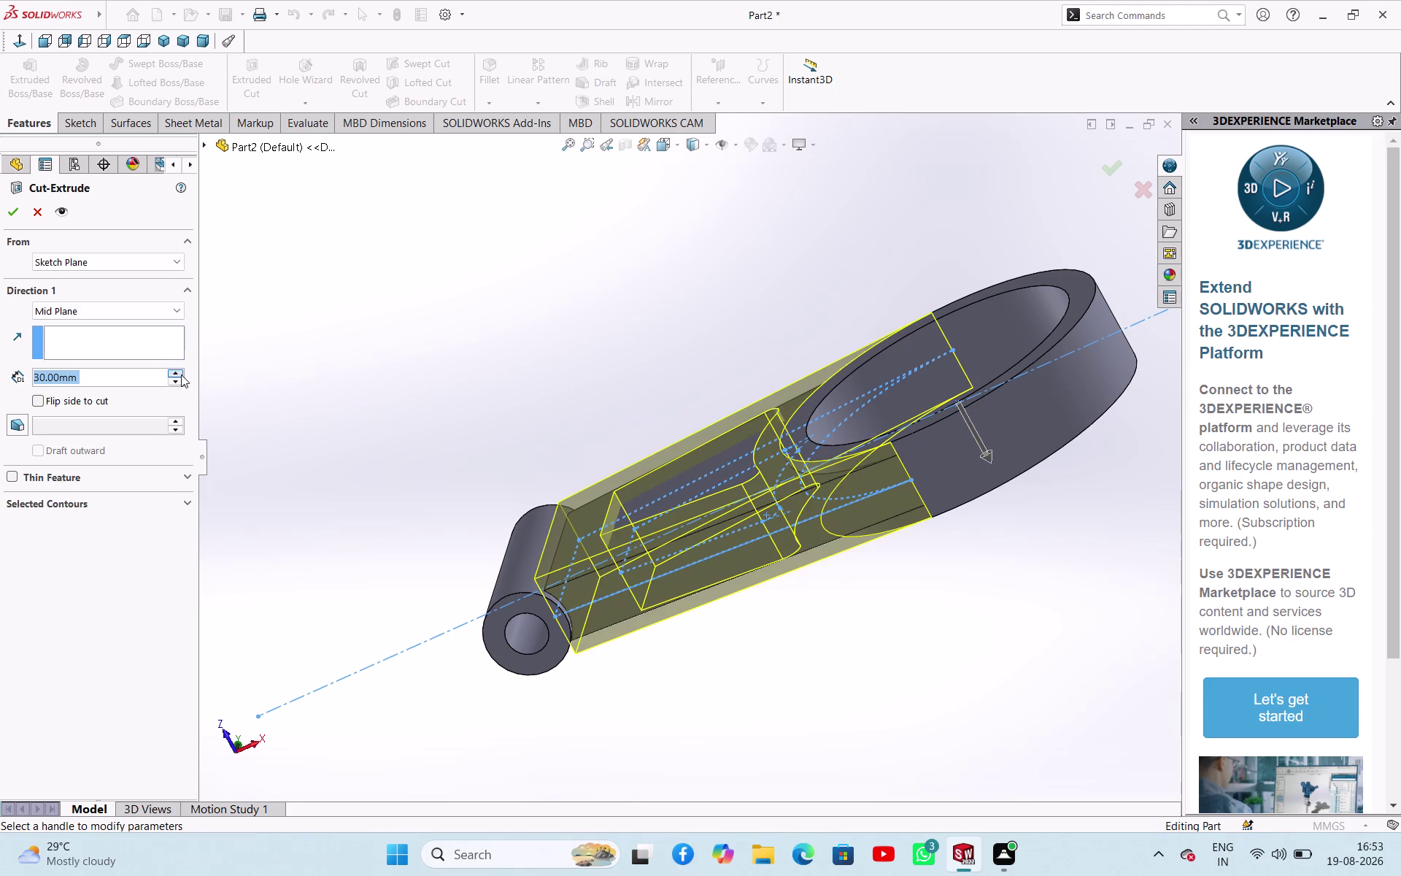
click(178, 380)
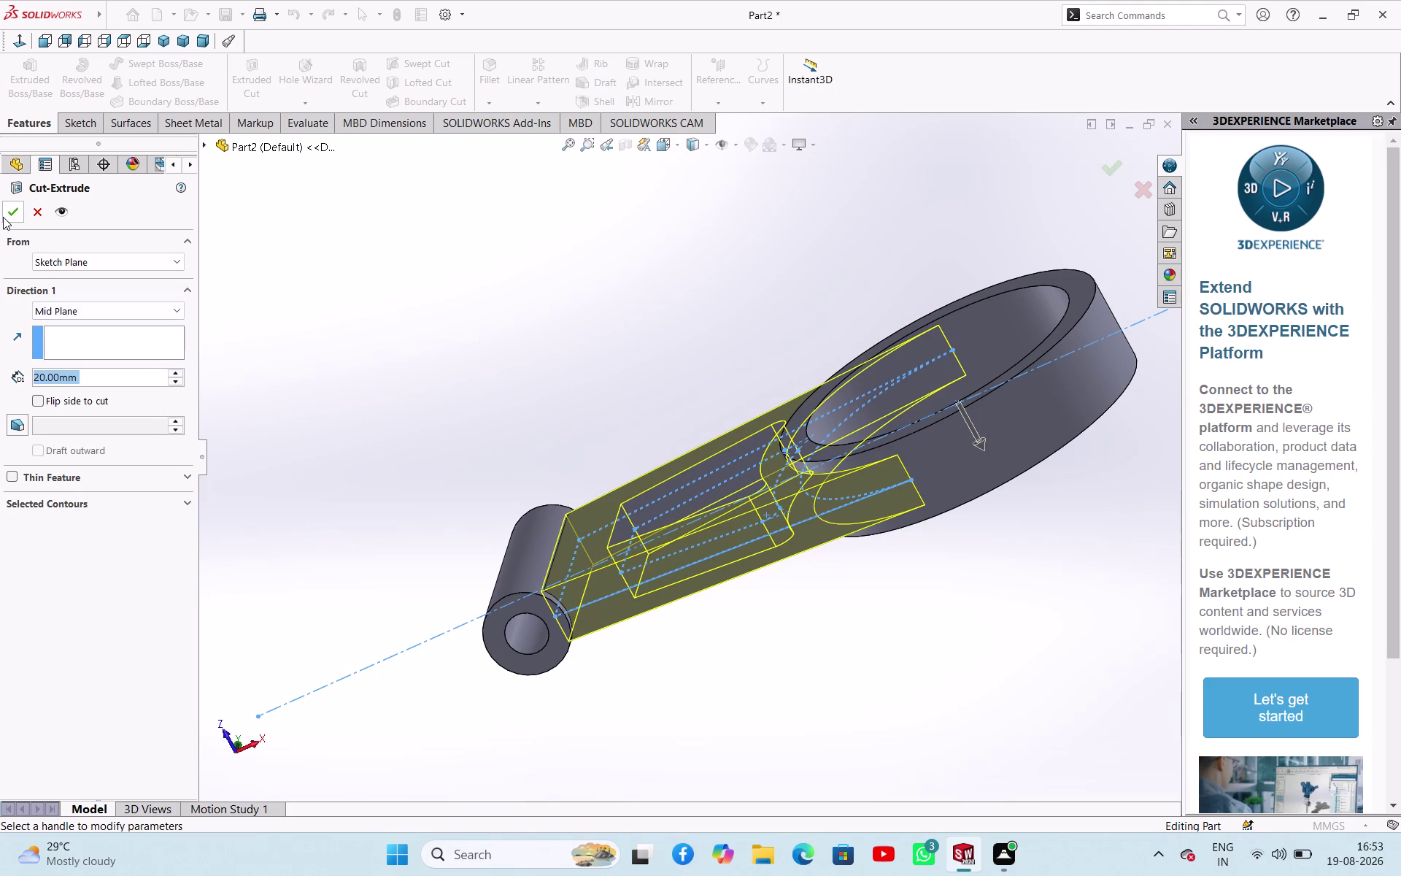
click(9, 213)
Dismiss the Bodies to Keep prompt for the pocket cut.
click(573, 357)
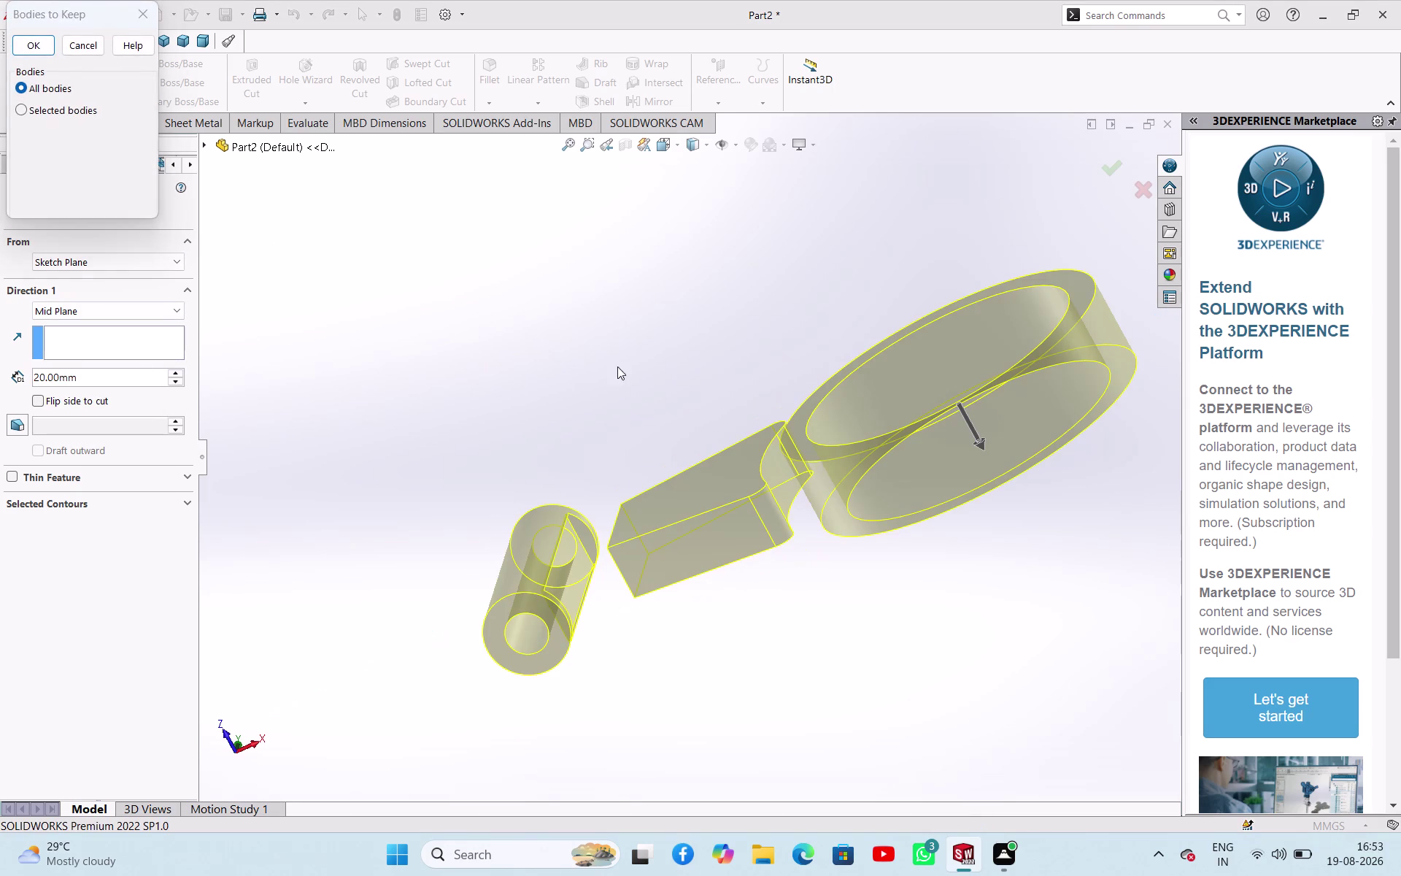
middle_drag(653, 345, 624, 328)
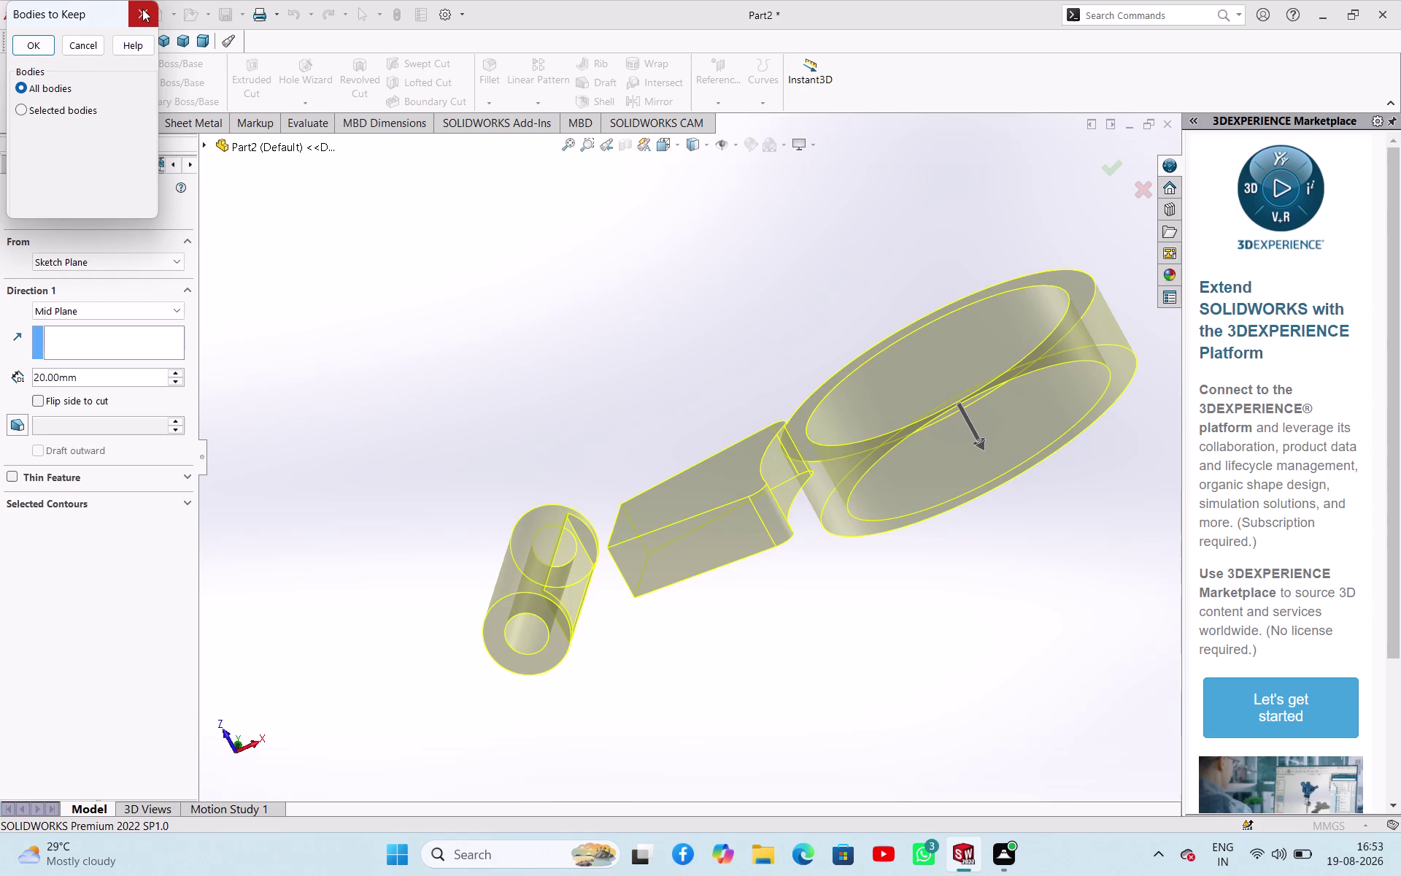
click(143, 9)
click(334, 272)
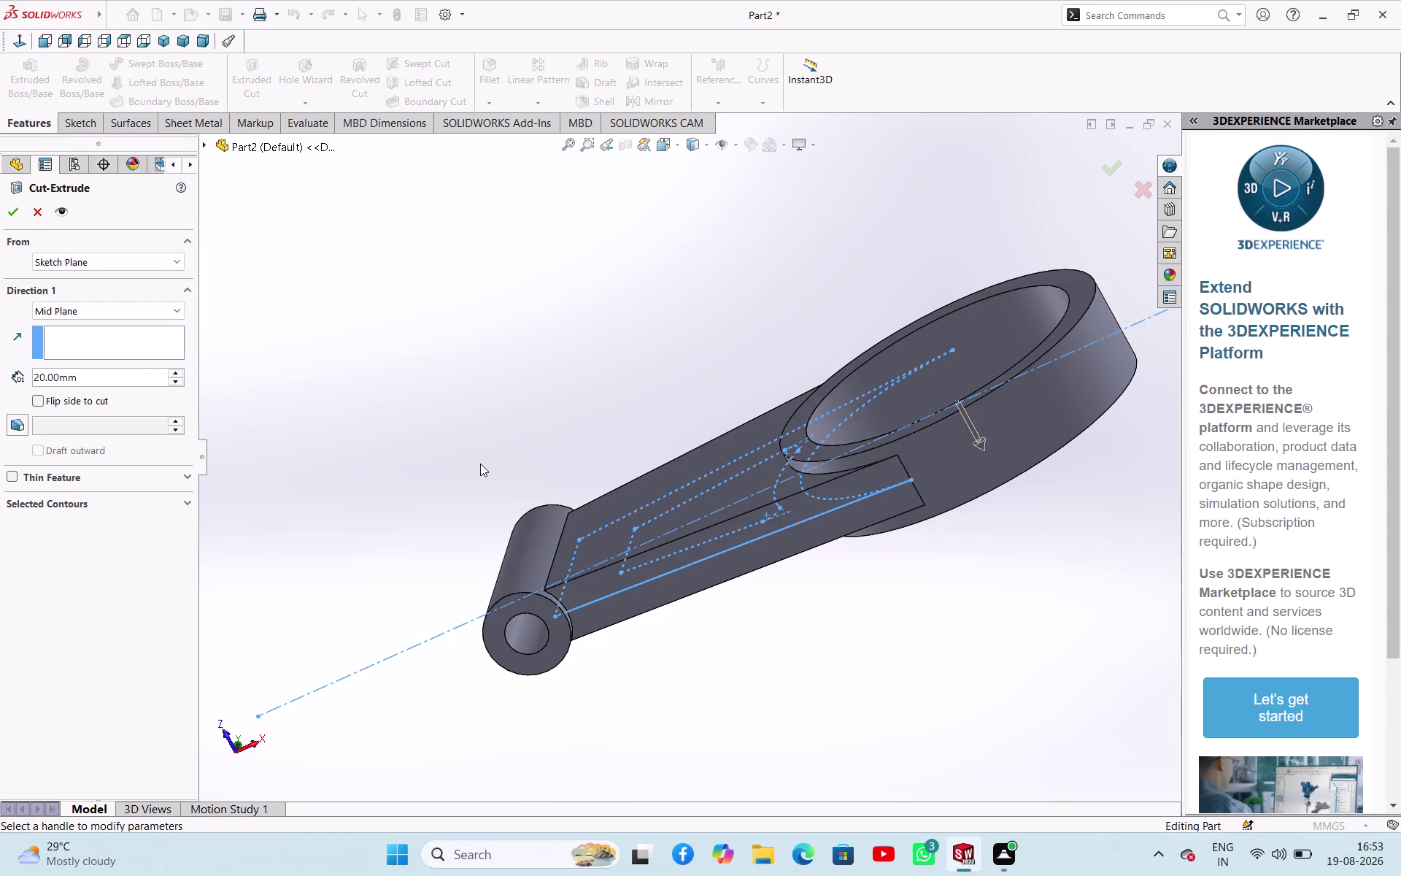